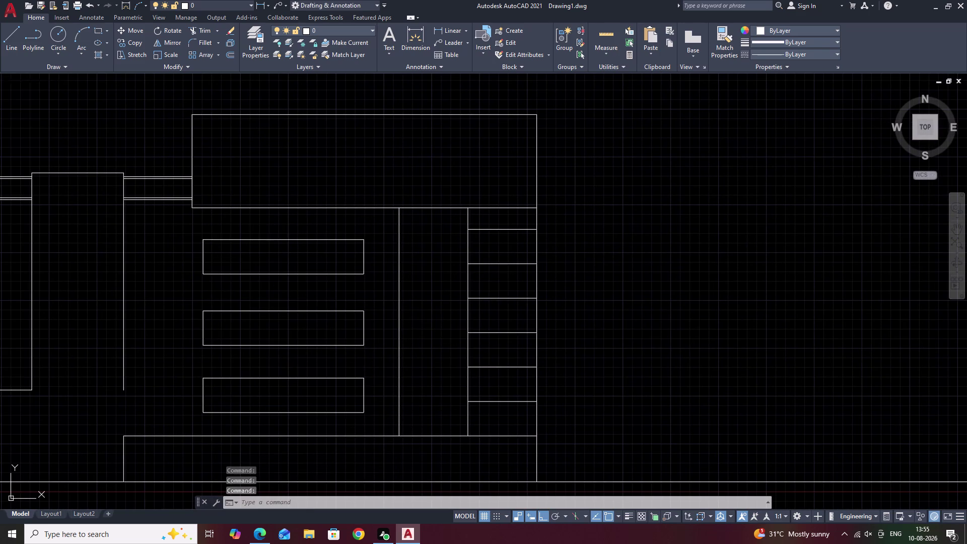
Try selecting the three stacked window rectangles, undoing an accidental change.
key(Escape)
key(Escape)
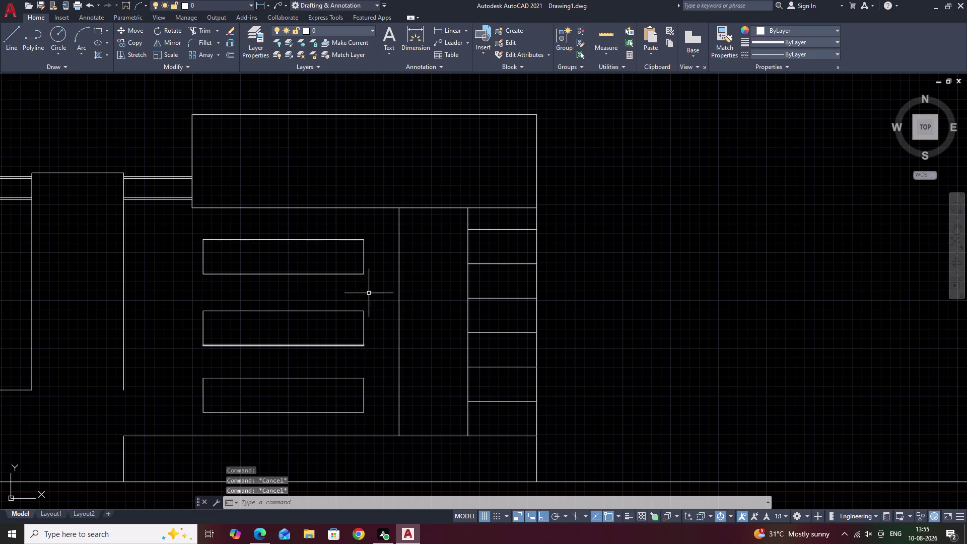
drag(366, 232, 343, 440)
click(345, 439)
click(347, 428)
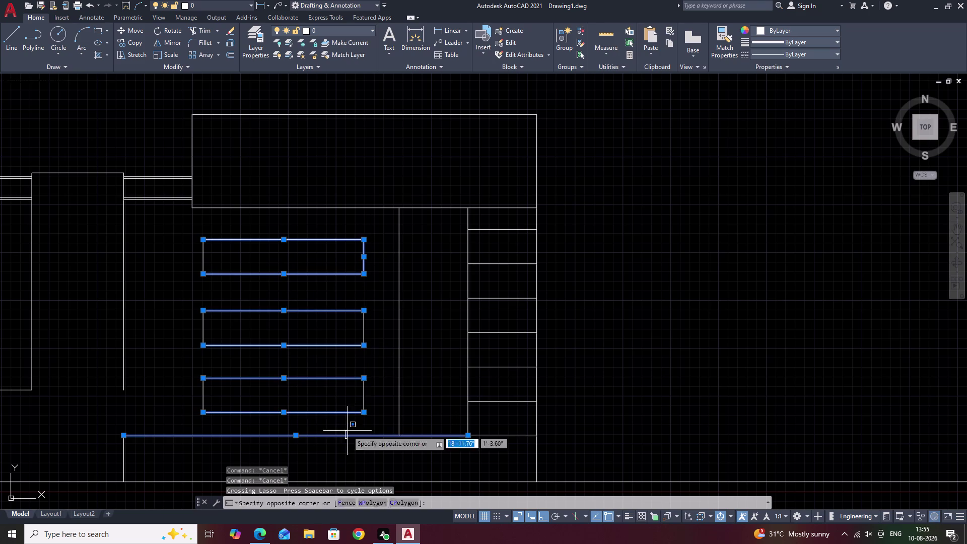
key(Escape)
click(363, 228)
drag(358, 228, 289, 371)
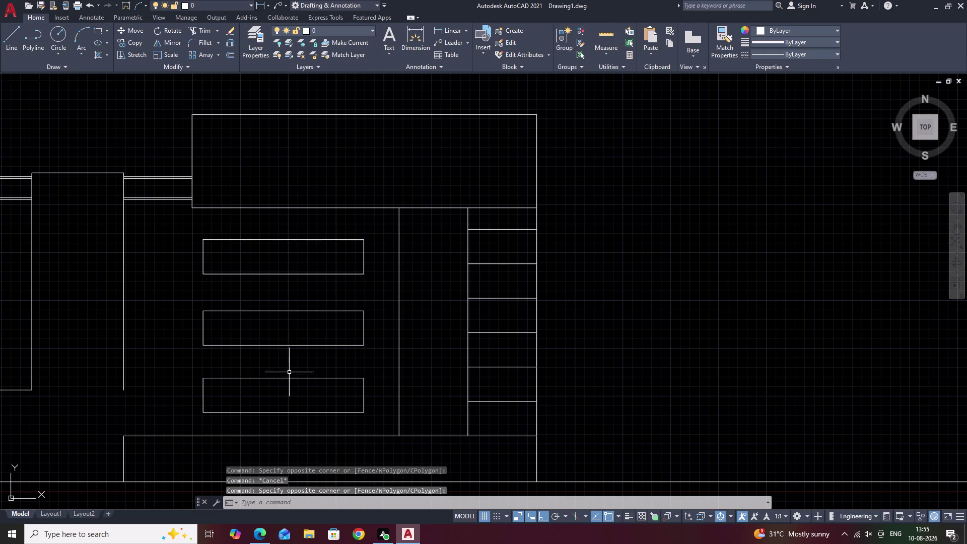
key(Escape)
drag(365, 229, 361, 228)
drag(359, 229, 299, 354)
key(ctrl+z)
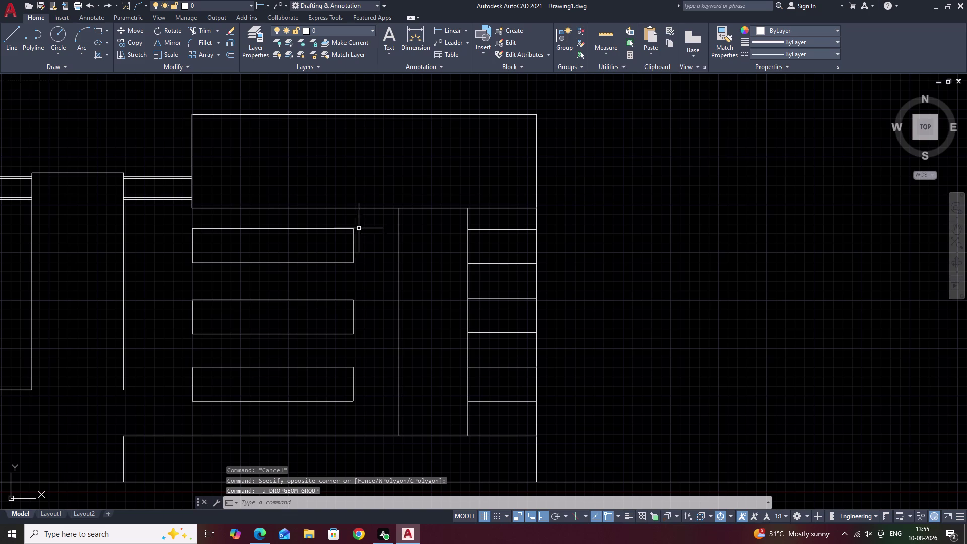
drag(354, 219, 349, 219)
drag(336, 220, 295, 254)
key(Escape)
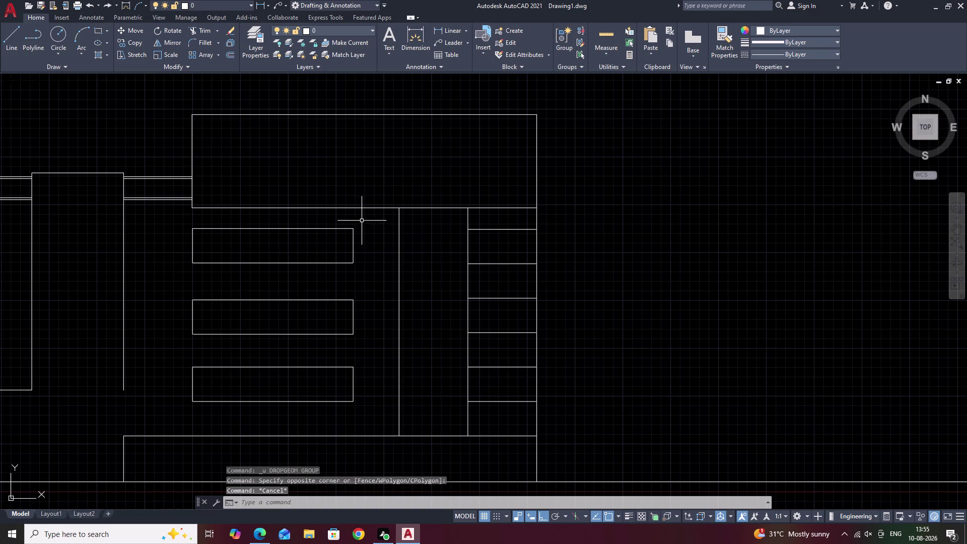
Move the three window rectangles right until they abut the vertical line.
drag(359, 219, 328, 418)
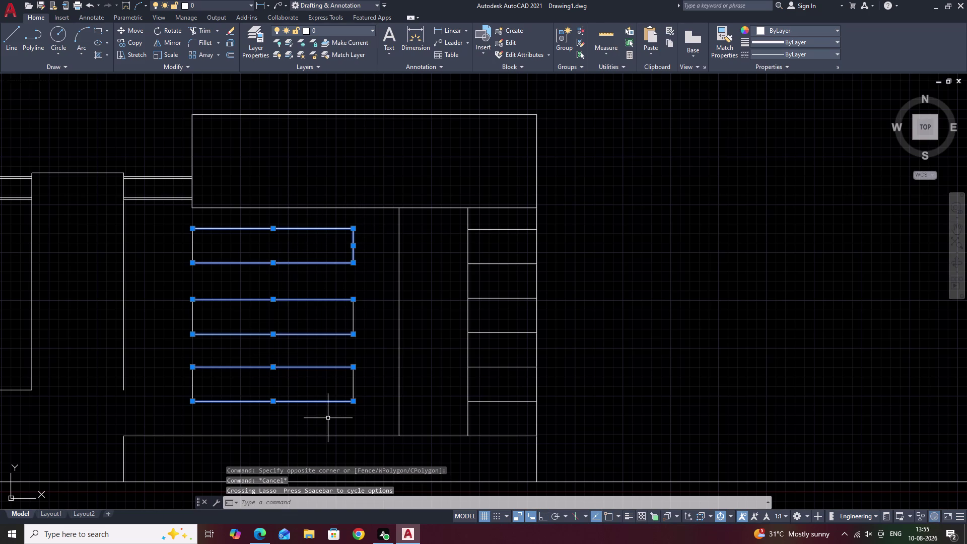
click(371, 268)
drag(371, 268, 334, 322)
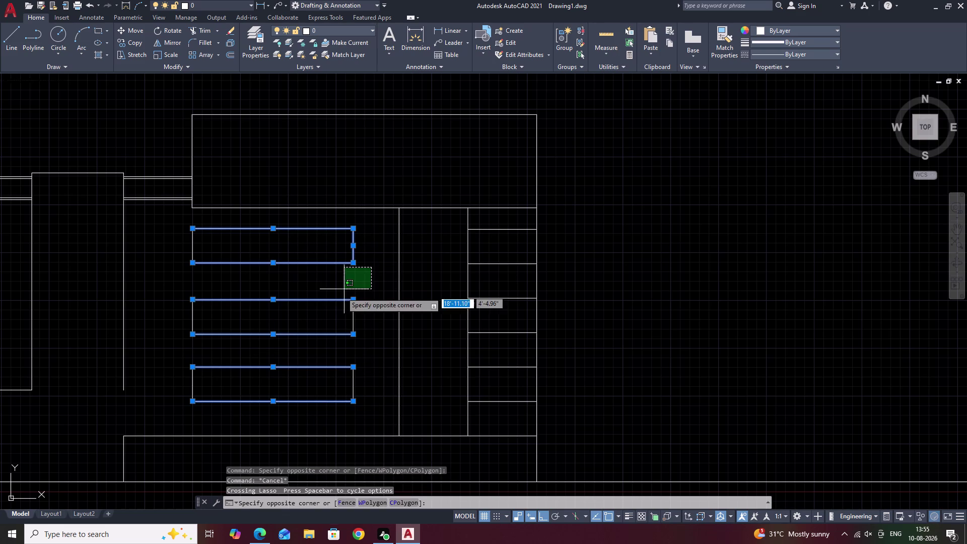
drag(334, 321, 181, 425)
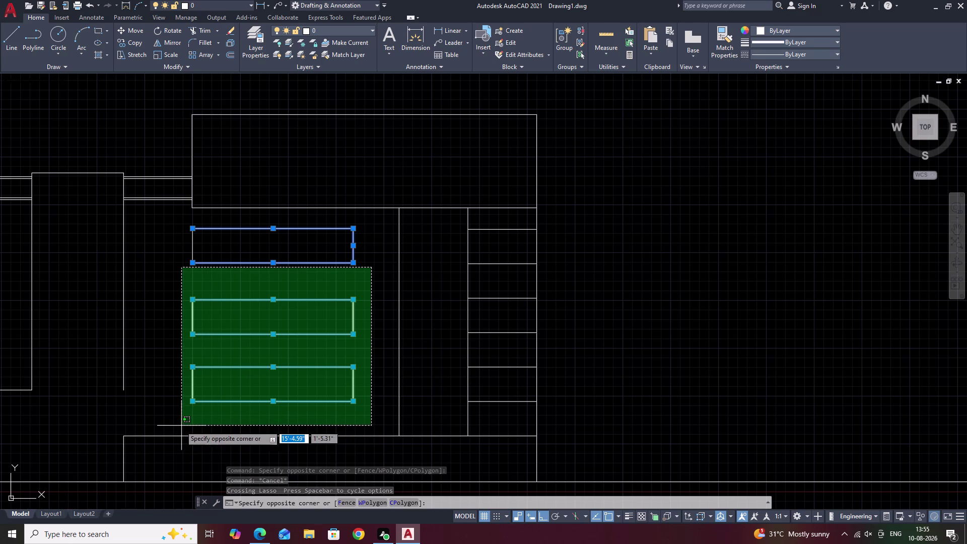
drag(181, 426, 172, 426)
click(170, 415)
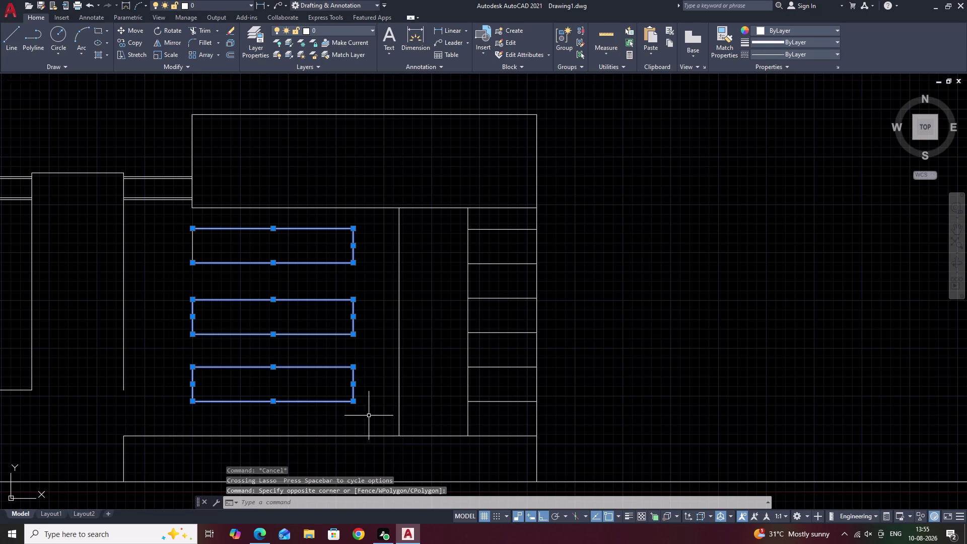
text(m)
key(space)
click(353, 405)
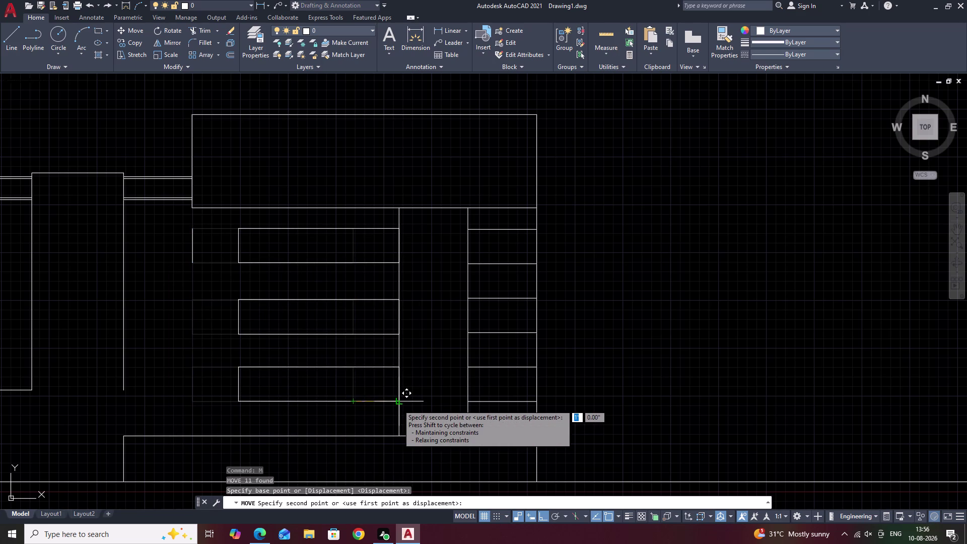
click(398, 405)
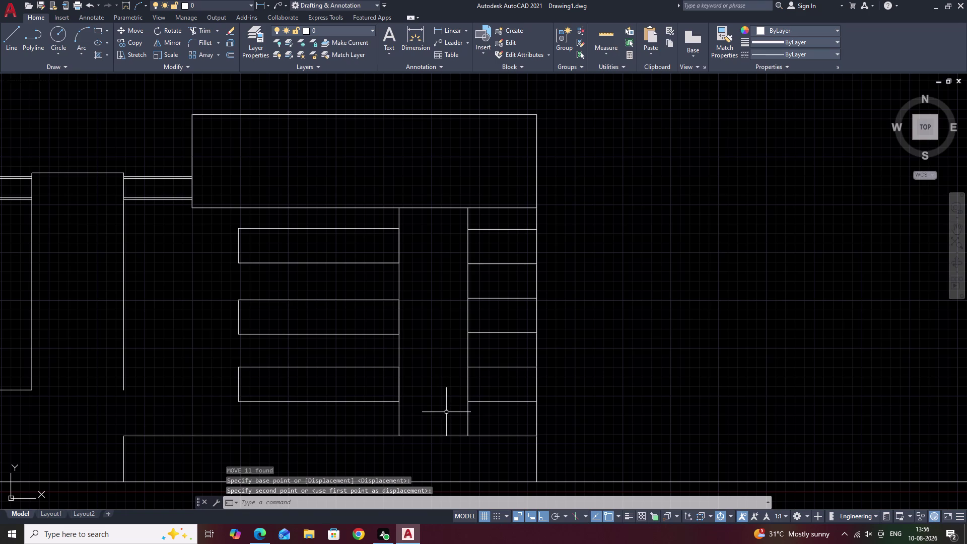
key(Escape)
Erase the vertical line beside the windows.
click(398, 352)
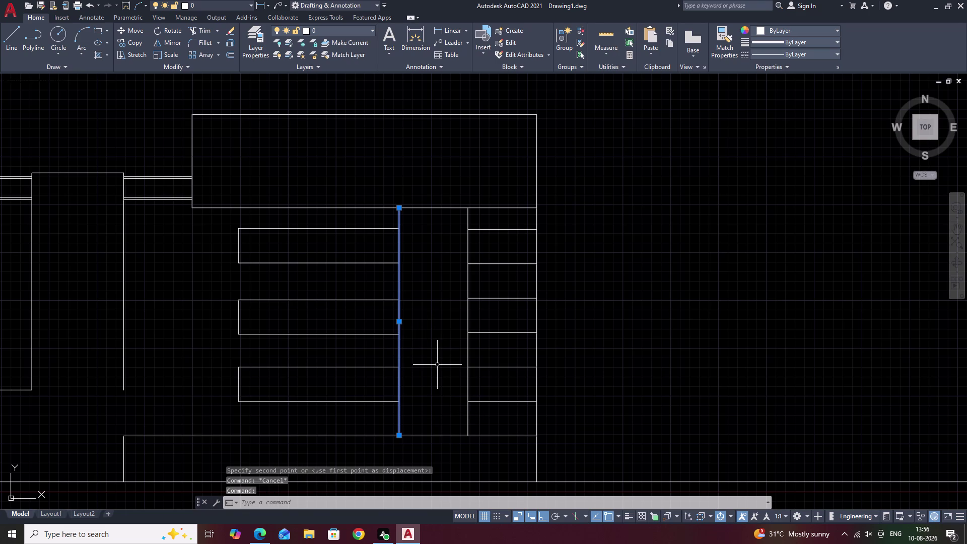
text(e)
key(space)
scroll(down, 3)
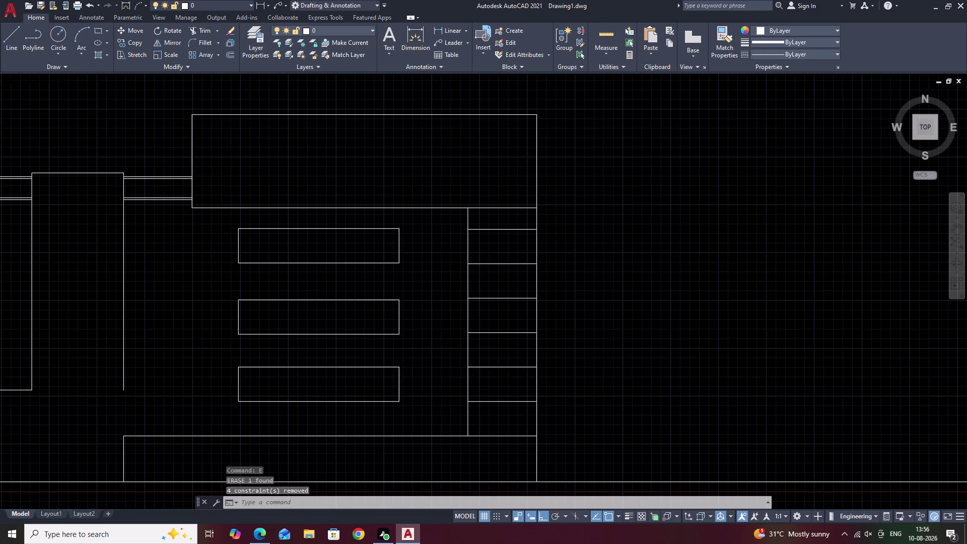
middle_drag(427, 339, 476, 356)
middle_drag(401, 308, 486, 333)
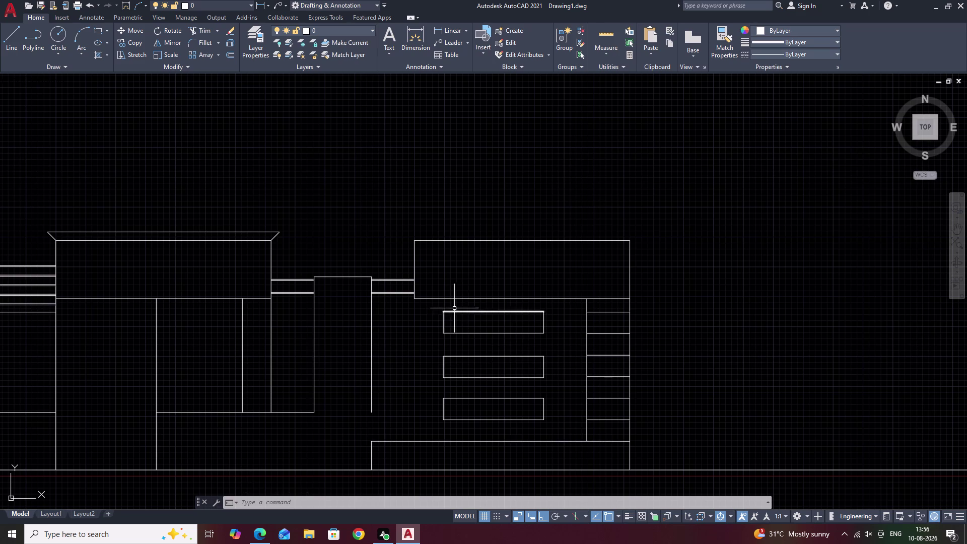
scroll(up, 3)
middle_drag(465, 341, 479, 225)
middle_drag(474, 327, 479, 239)
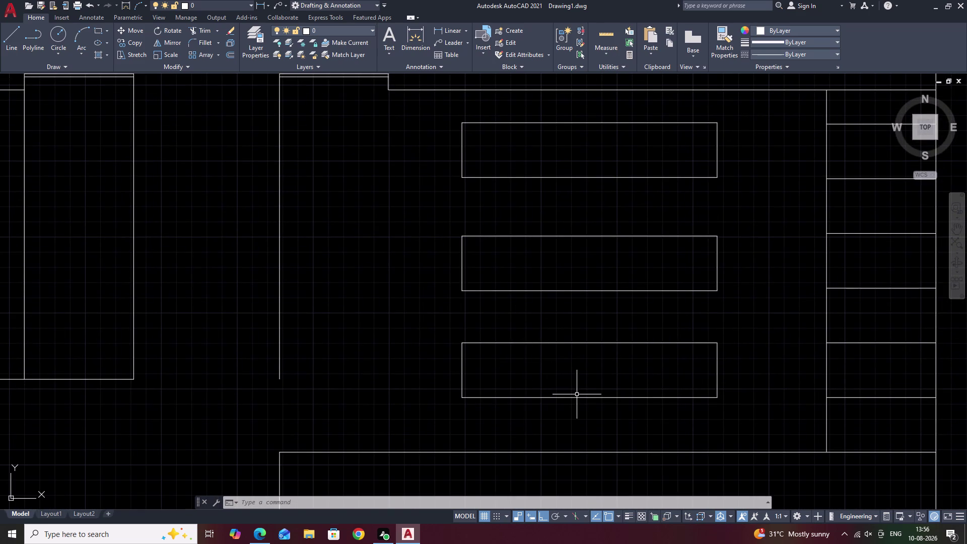
middle_drag(651, 389, 629, 378)
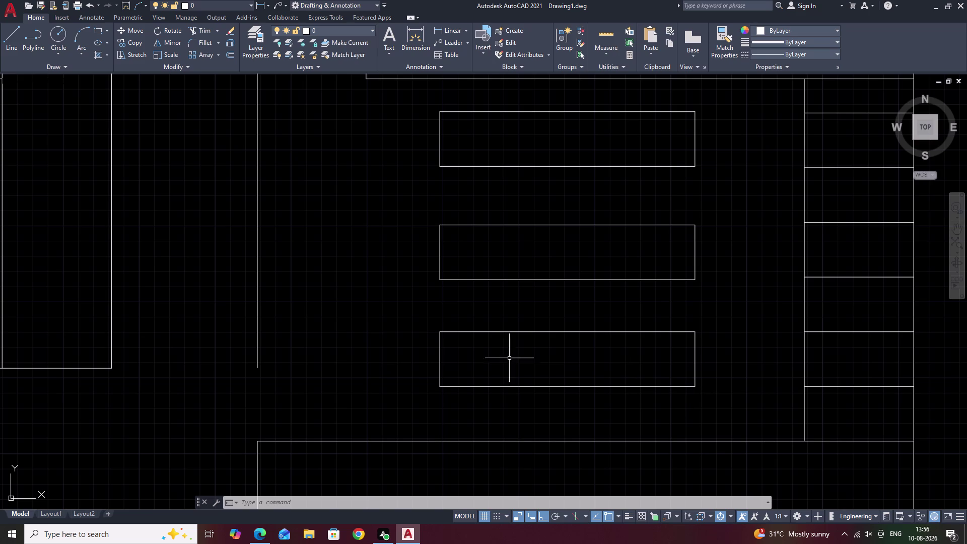
scroll(down, 3)
middle_drag(509, 330, 532, 315)
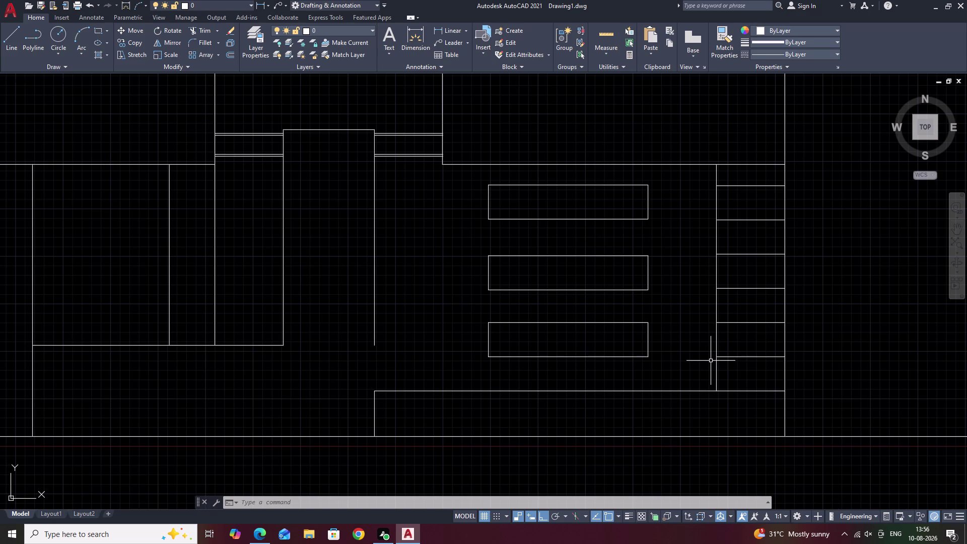
Trim away the lower horizontal ledge line.
text(o)
key(space)
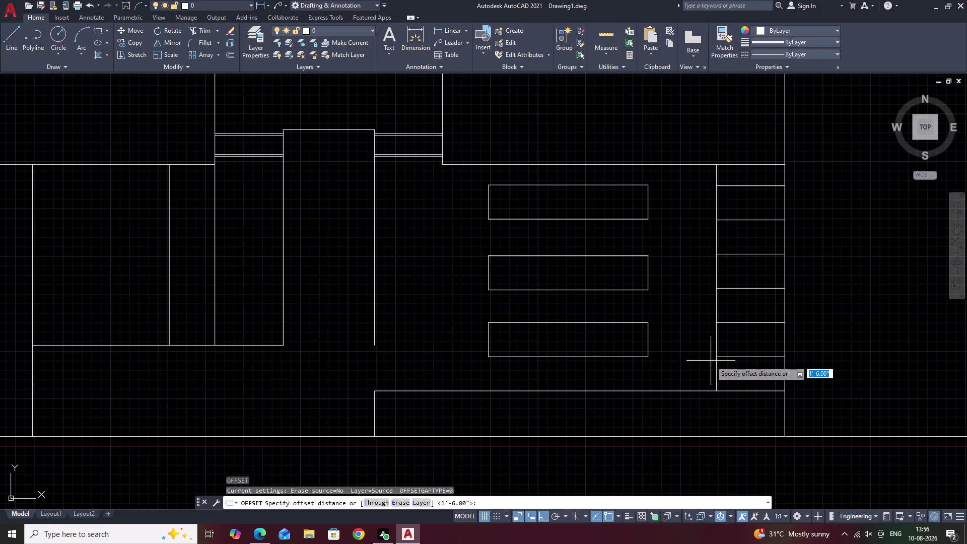
key(Escape)
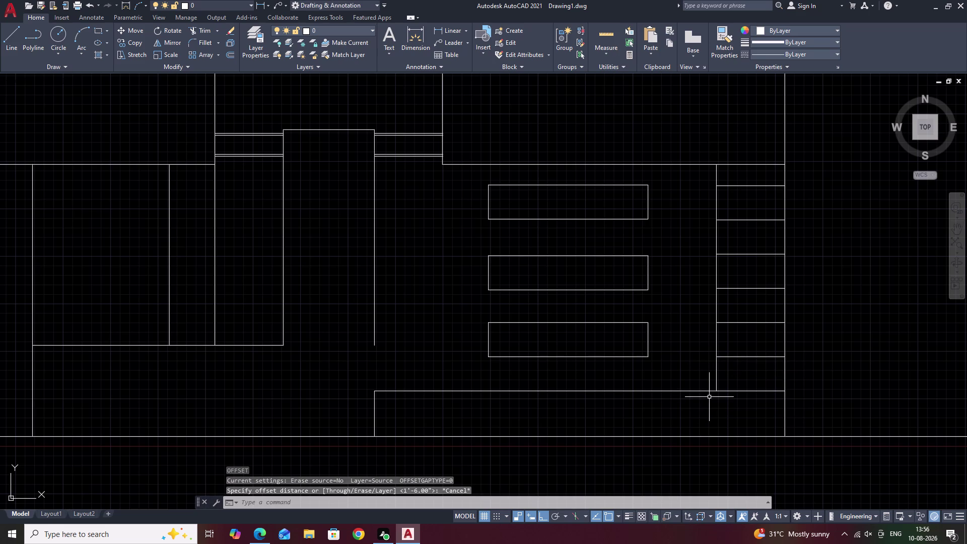
key(o)
key(Escape)
text(tr)
key(space)
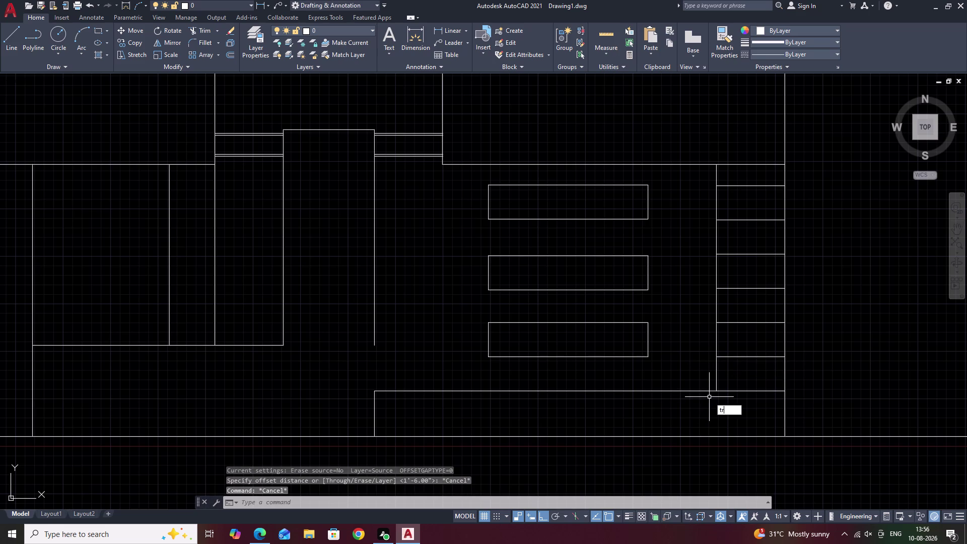
click(667, 390)
key(Escape)
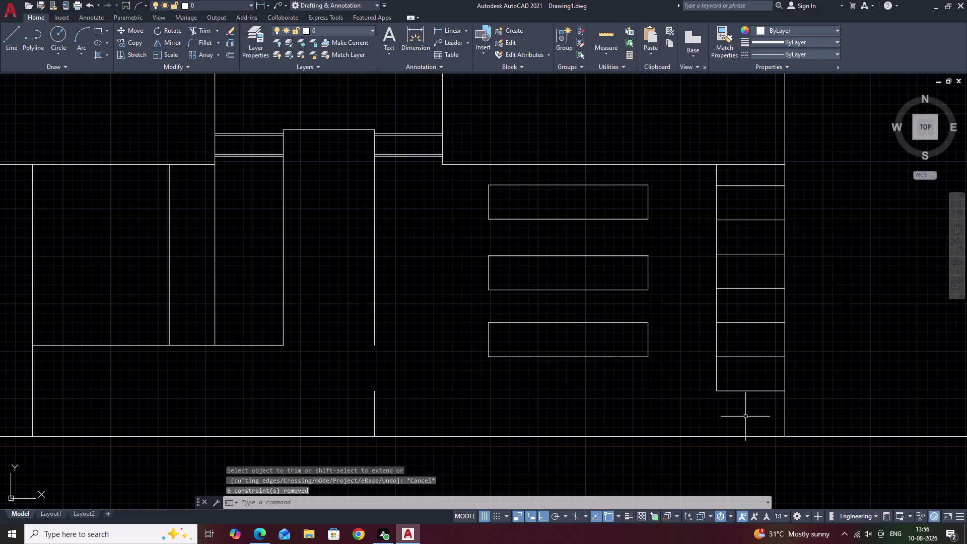
Offset the lowest window's bottom edge 5.5 downward.
key(p)
key(BackSpace)
key(o)
key(space)
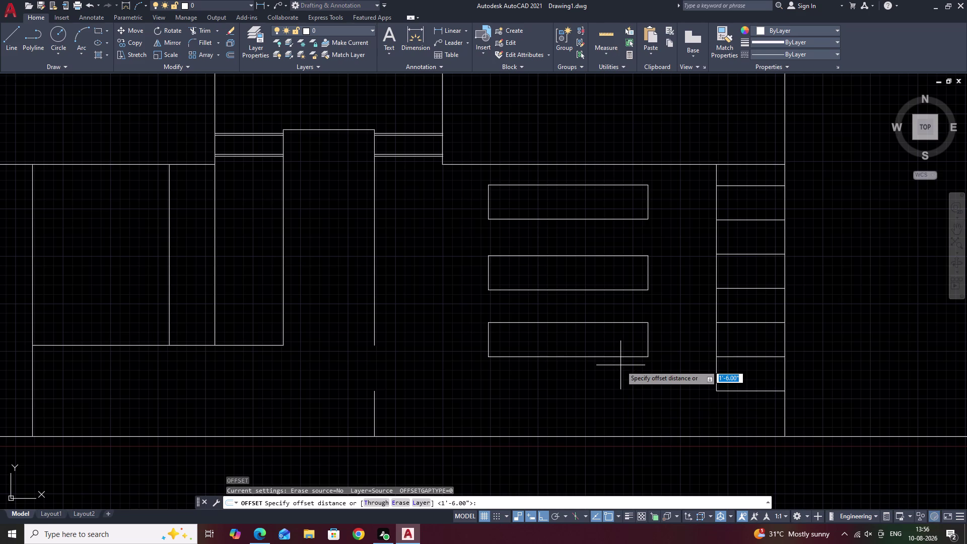
text(5.)
key(5)
key(space)
click(593, 357)
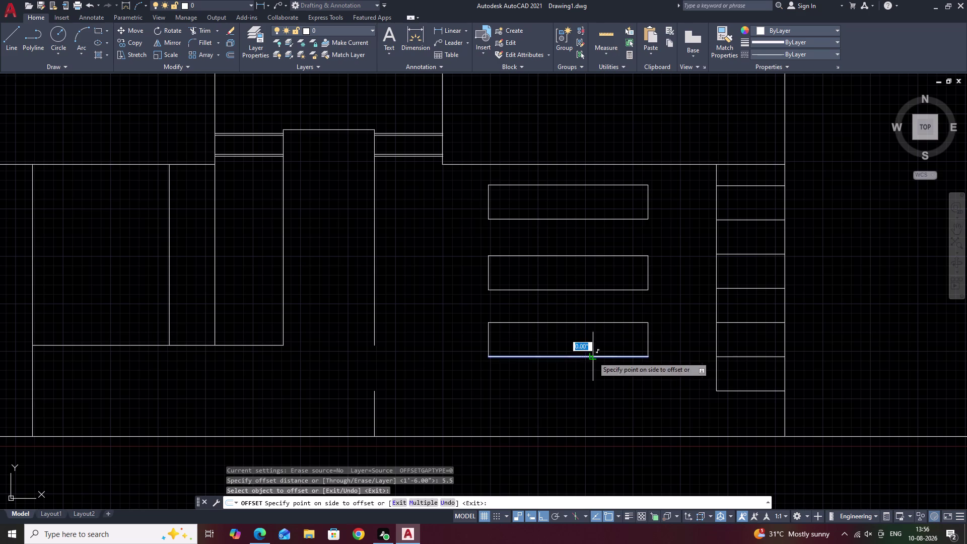
click(597, 374)
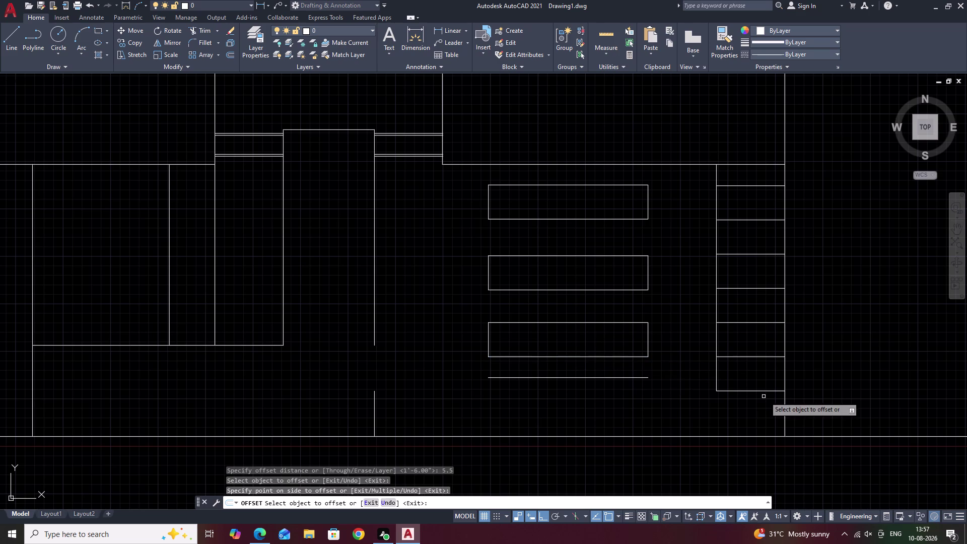
key(Escape)
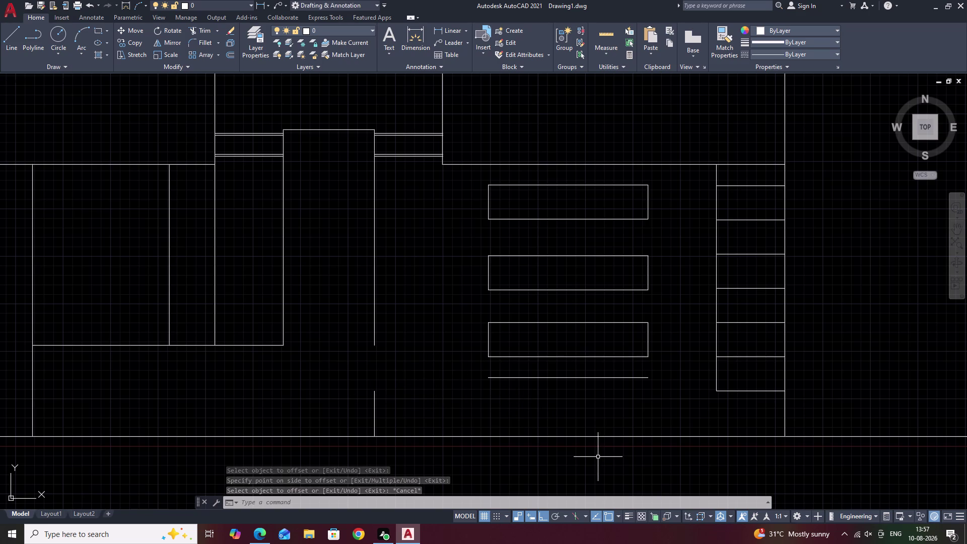
Offset the ground line 1' upward.
text(o)
key(space)
text(1)
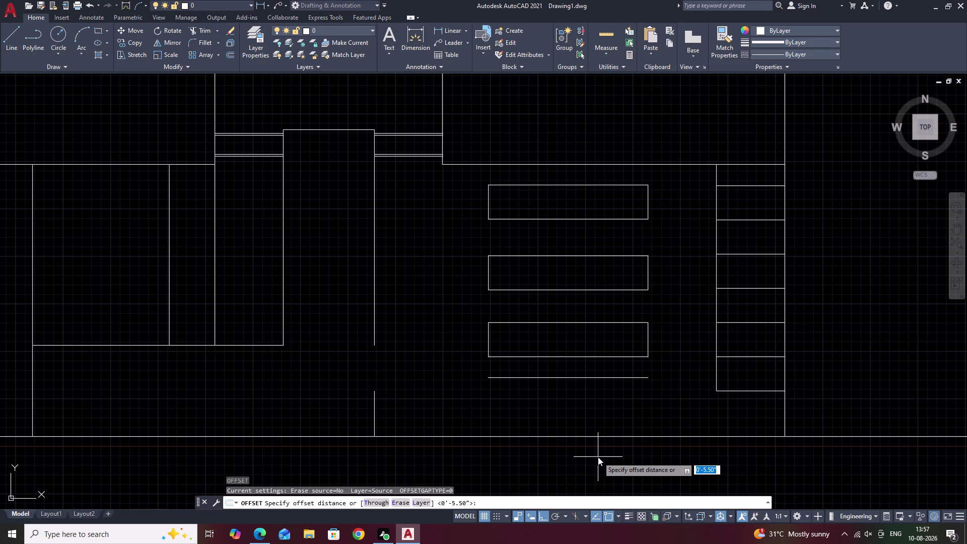
text(')
key(space)
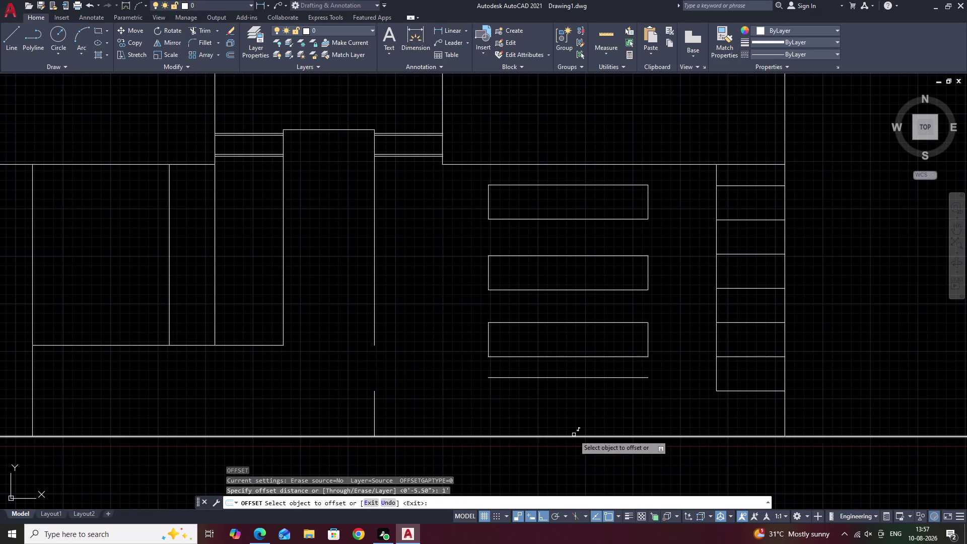
click(573, 435)
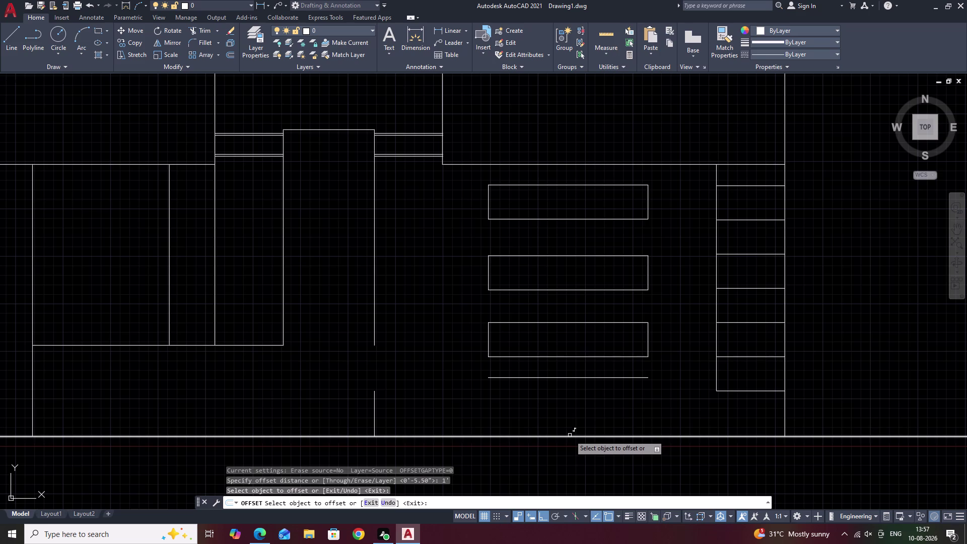
click(570, 436)
click(570, 424)
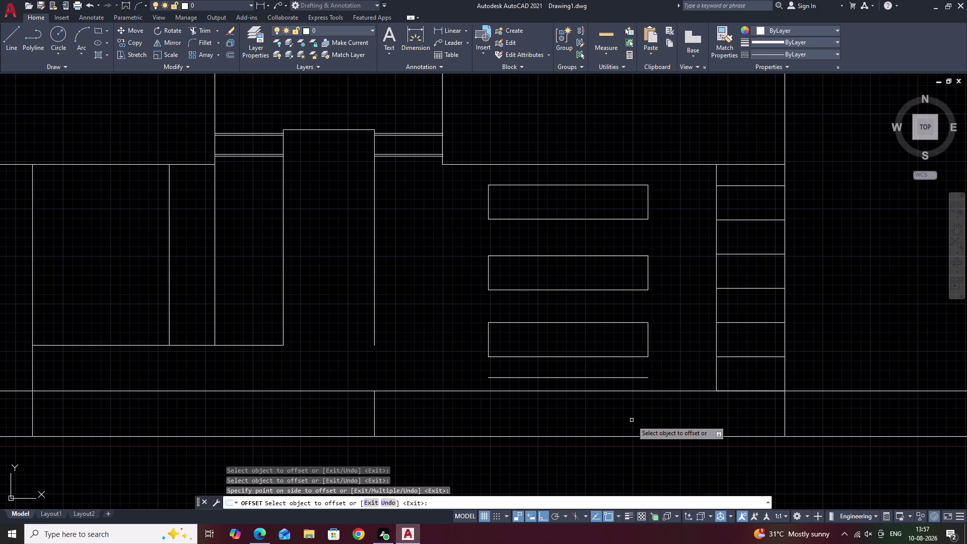
key(Escape)
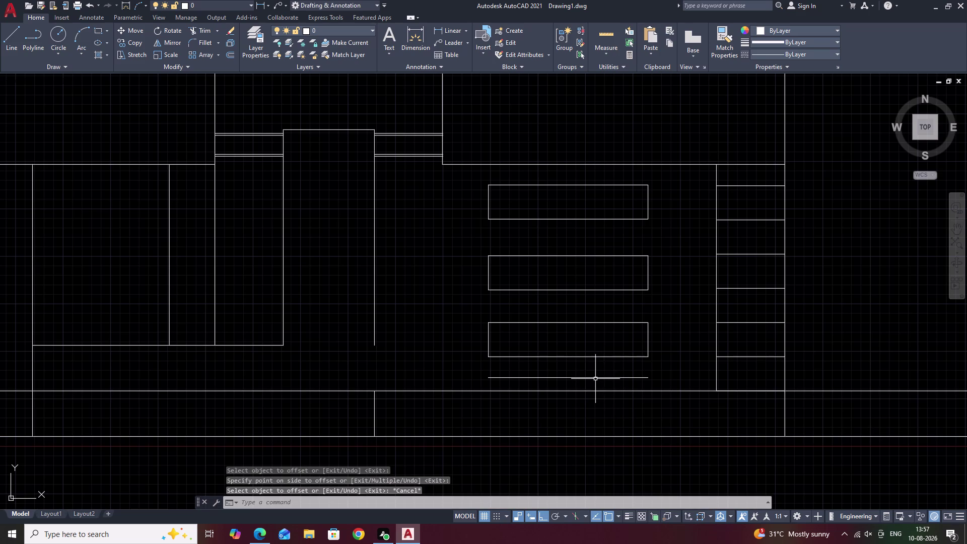
Erase the short line below the lowest window and one other line.
click(596, 378)
text(e)
key(space)
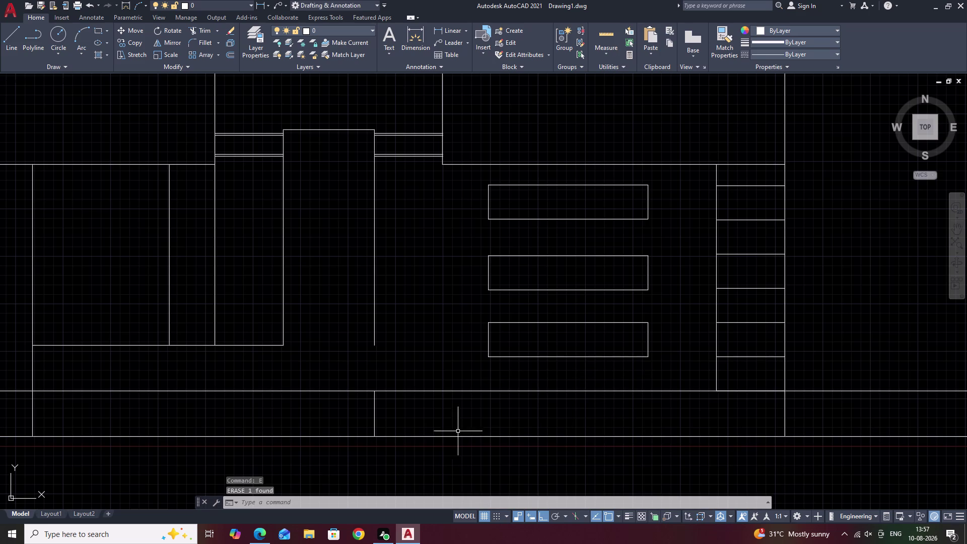
click(443, 390)
text(e)
key(space)
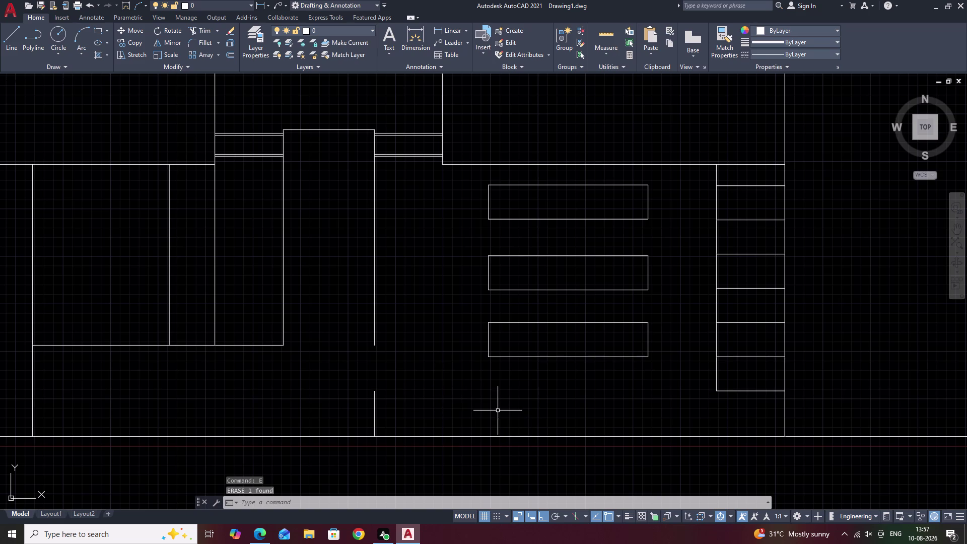
Frame the right-hand slat stack and pick the lowest slat's edge lines.
scroll(down, 3)
middle_drag(485, 405, 485, 421)
scroll(up, 3)
middle_drag(504, 404, 512, 248)
middle_drag(648, 297, 643, 377)
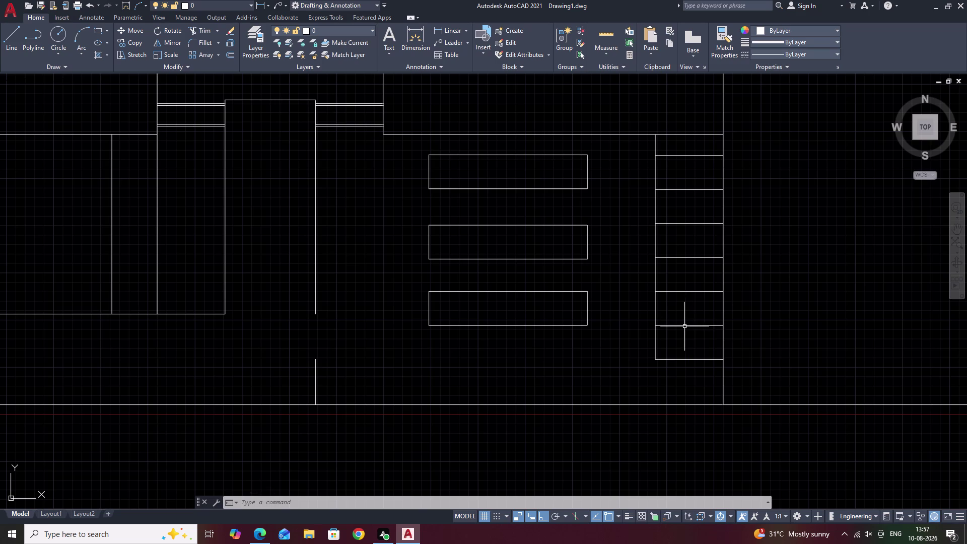
click(685, 326)
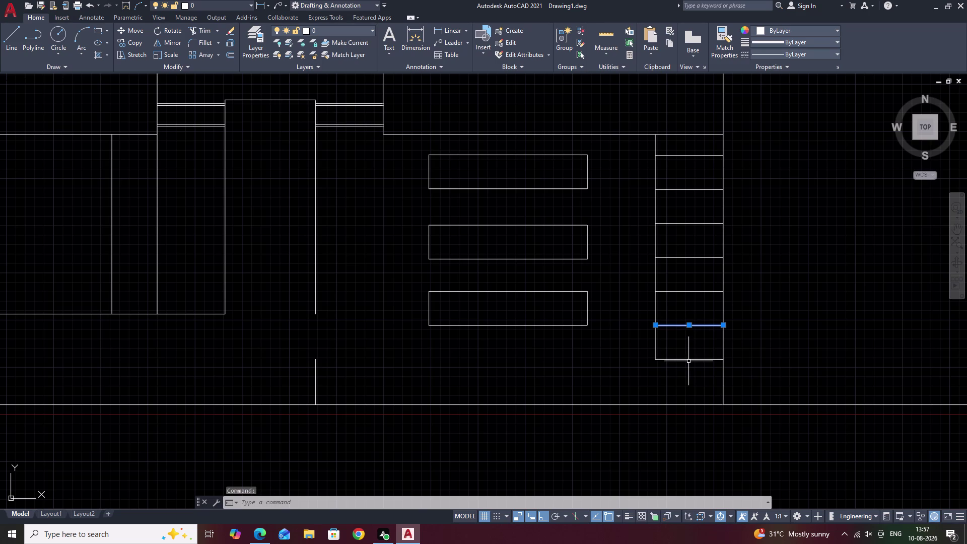
click(689, 360)
click(655, 343)
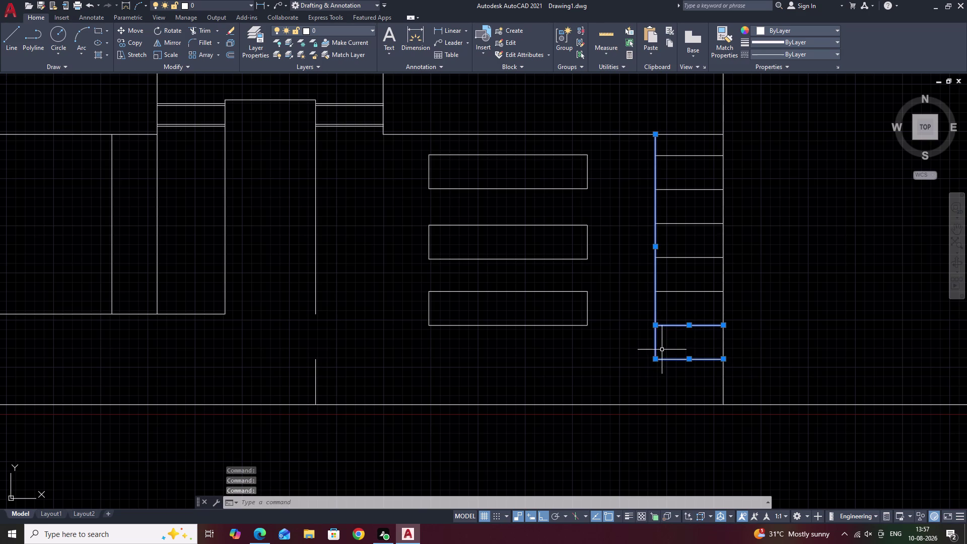
key(Escape)
Trim away the three edge lines of the lowest slat compartment.
text(tr)
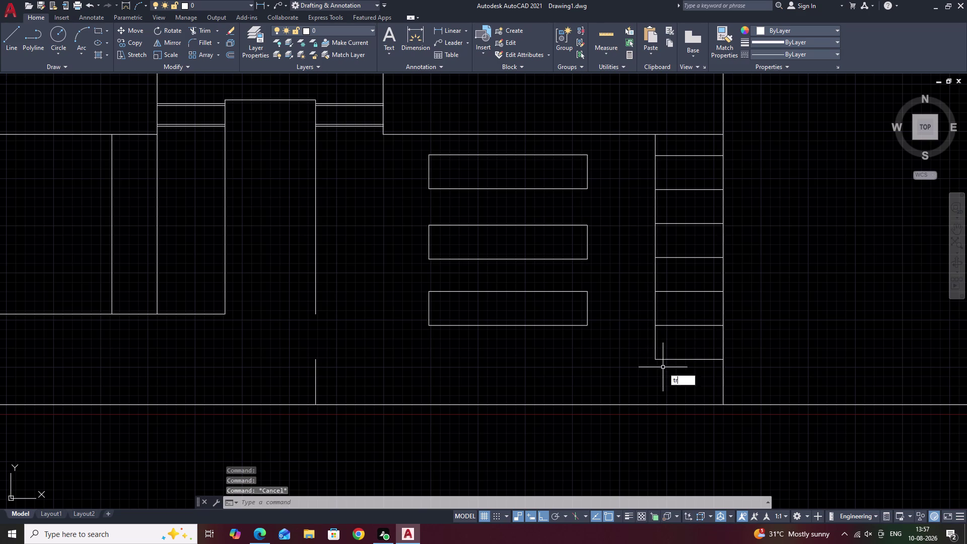
key(space)
click(655, 343)
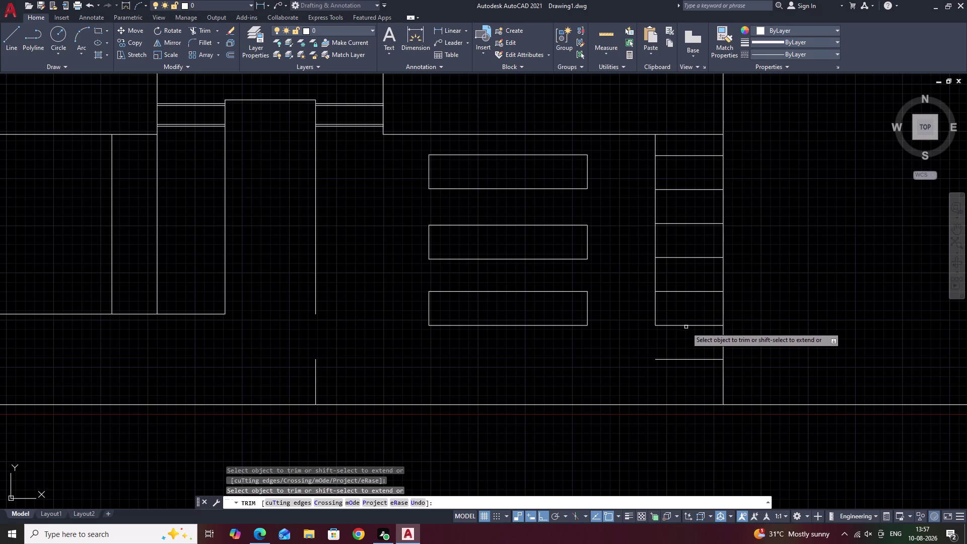
click(686, 326)
click(688, 359)
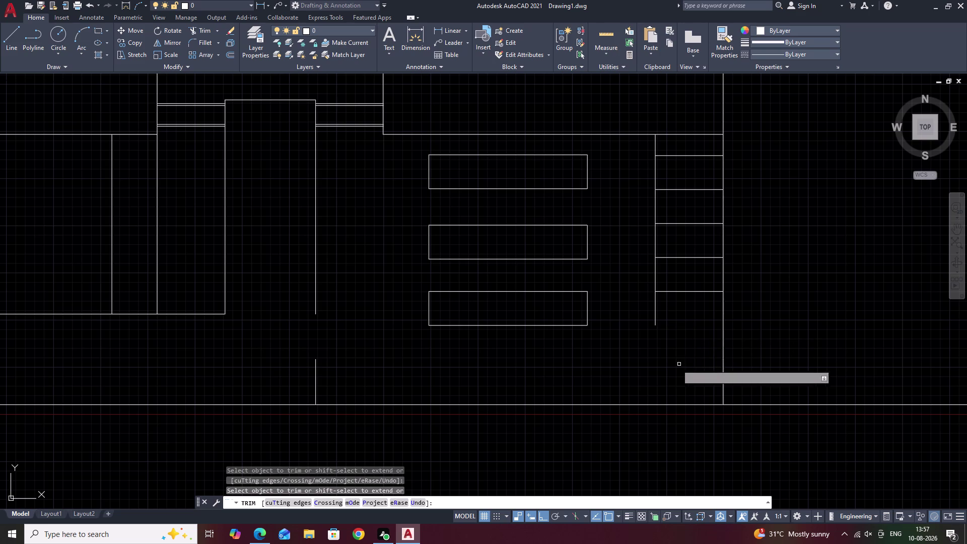
key(Escape)
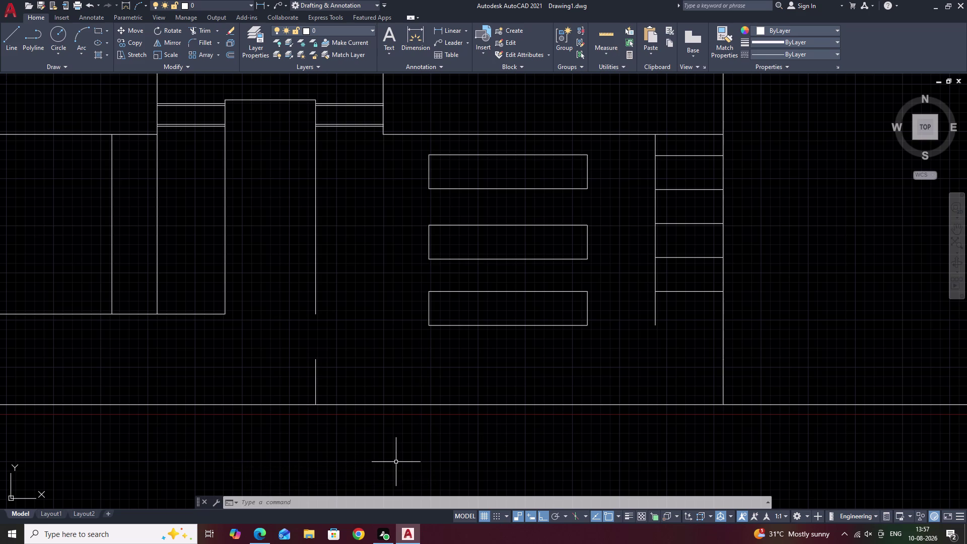
Erase the short vertical stub above the ground.
text(l)
key(space)
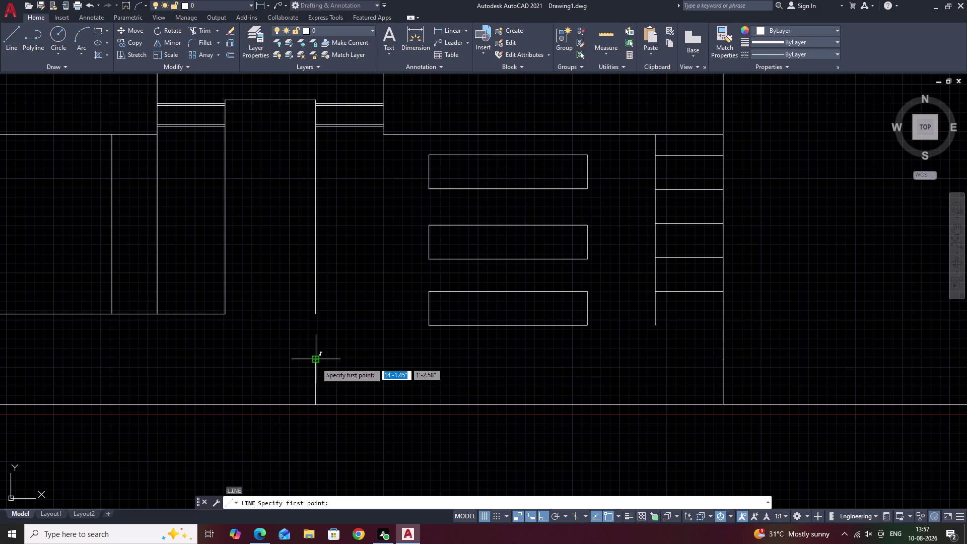
key(Escape)
drag(340, 372, 290, 385)
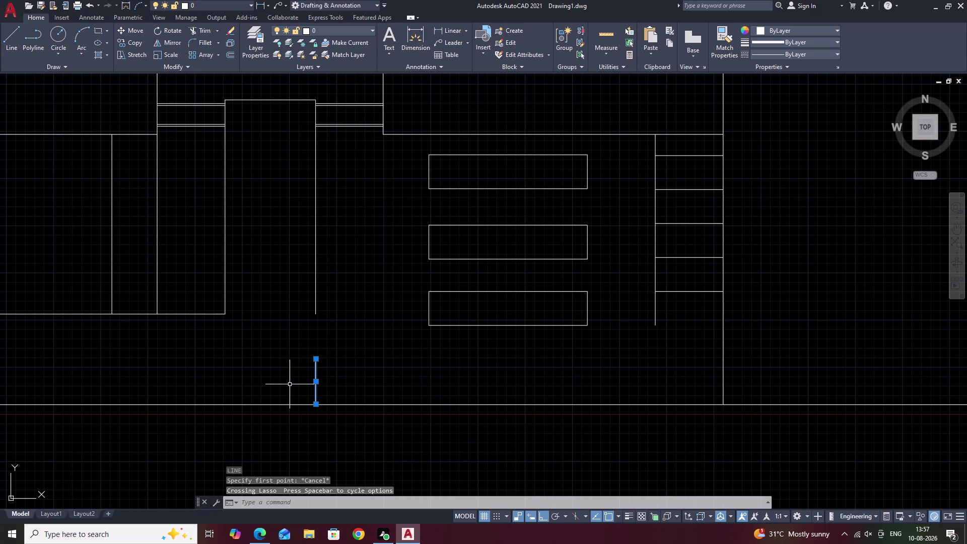
text(e)
key(space)
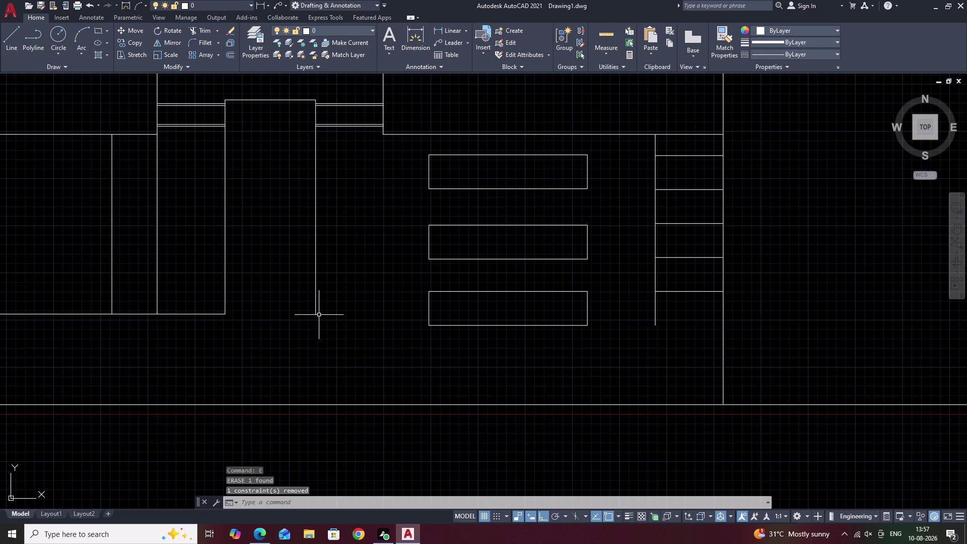
Draw a line 1' up from the ground at the left wall, then across to the right wall.
text(l)
key(space)
click(314, 403)
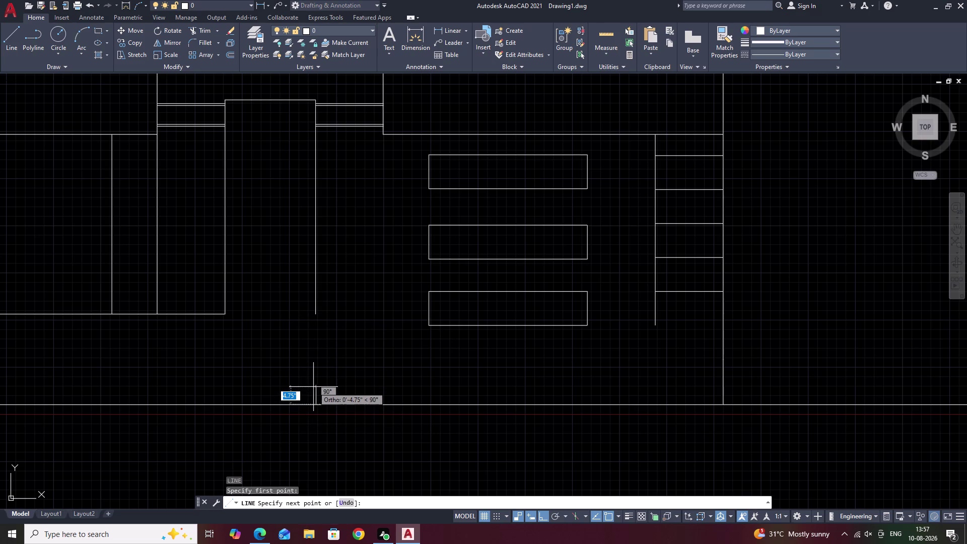
text(1')
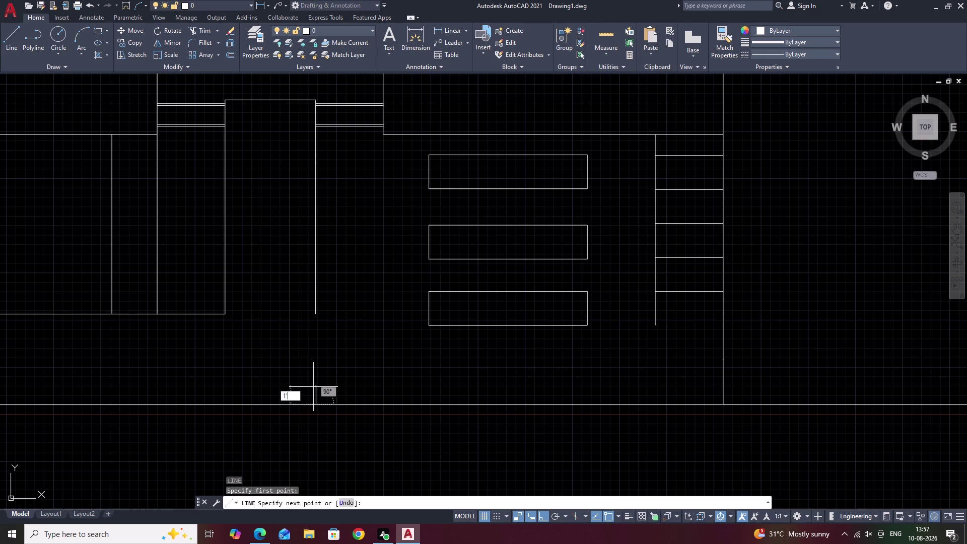
key(space)
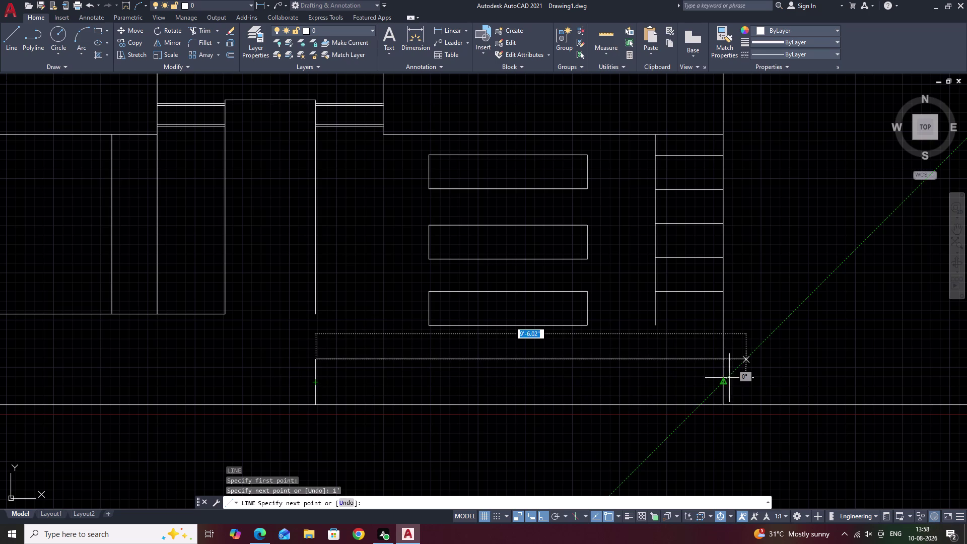
click(723, 358)
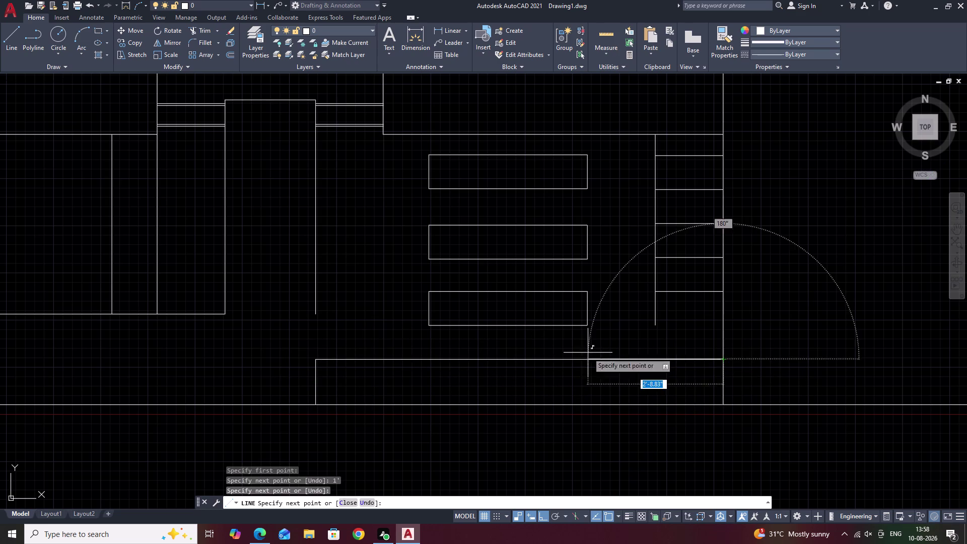
key(space)
key(Escape)
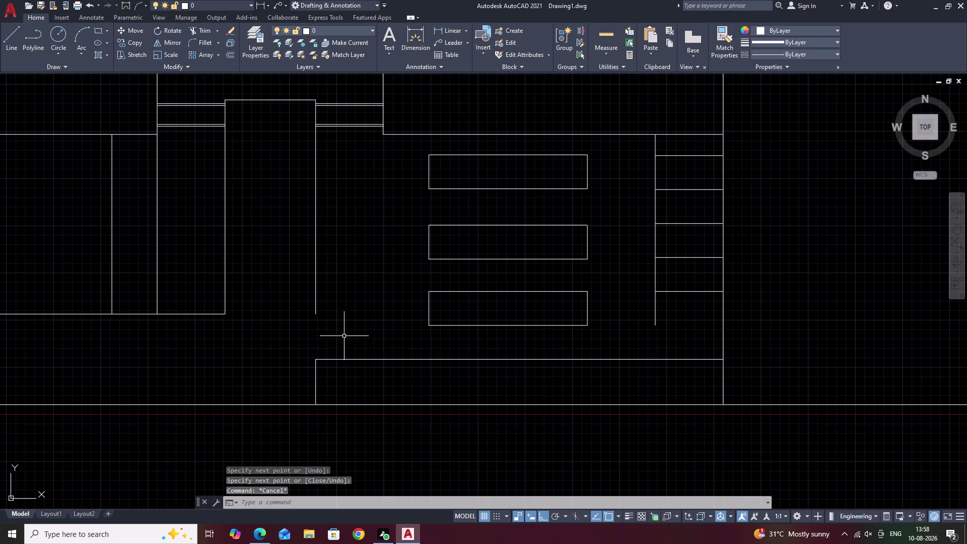
Start an offset and begin entering the 5.5 distance.
key(o)
key(space)
text(5.)
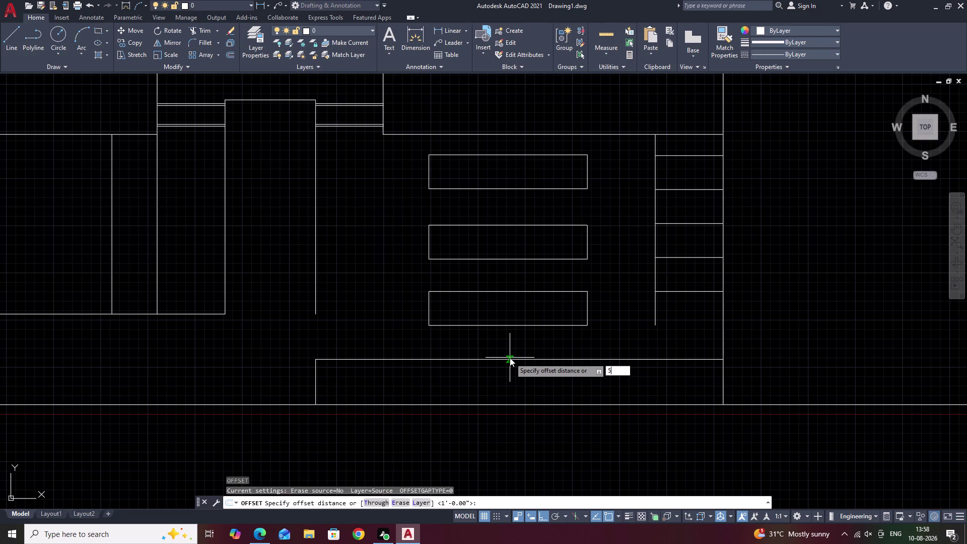
Offset the long plinth line 5.5 upward.
key(5)
key(space)
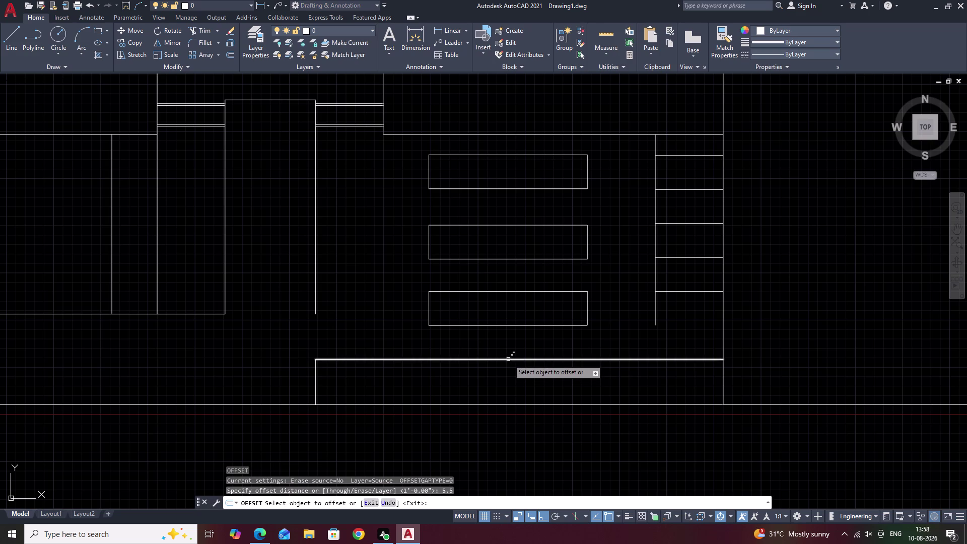
click(509, 360)
click(506, 342)
key(Escape)
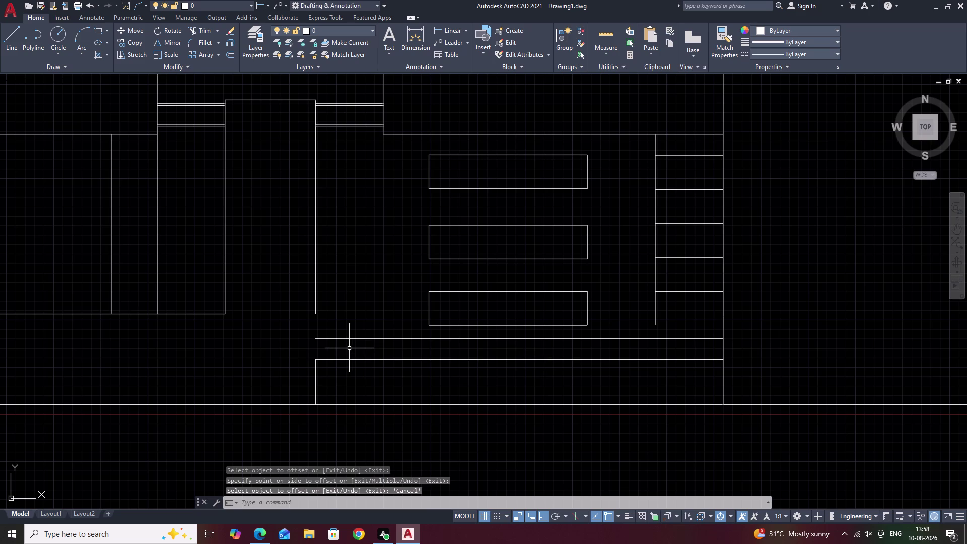
Start and cancel a line at the left wall, dismissing a mistyped command.
text(l)
key(space)
click(319, 311)
click(315, 336)
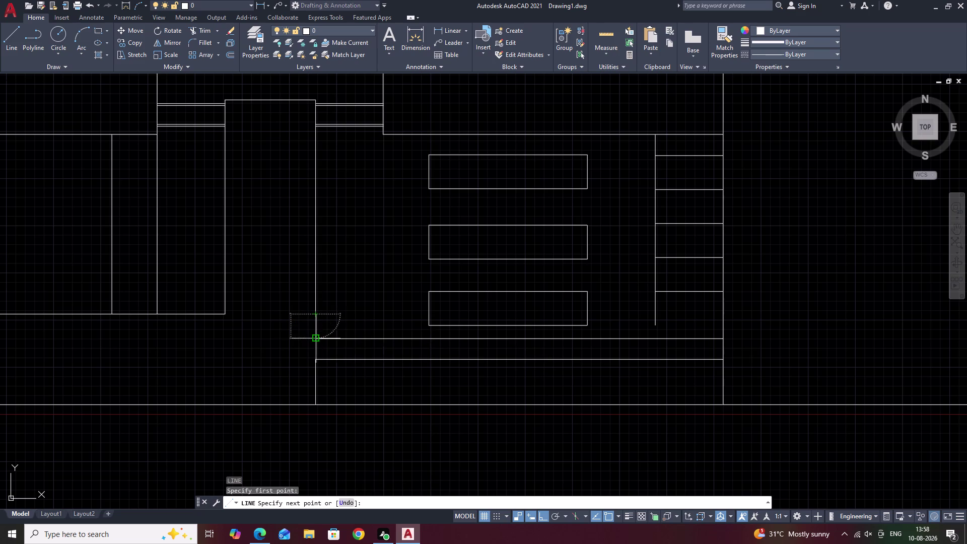
key(Escape)
middle_drag(670, 336, 620, 350)
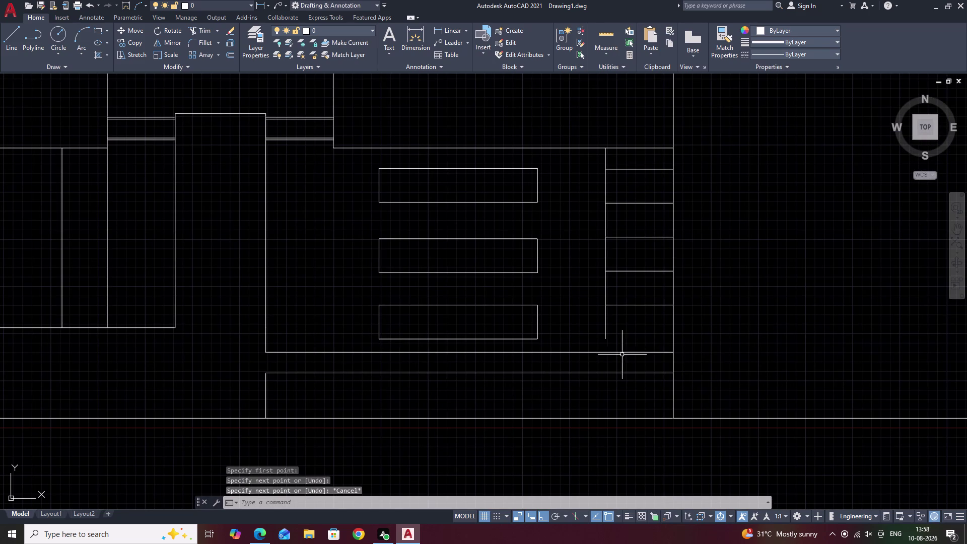
text(;)
key(space)
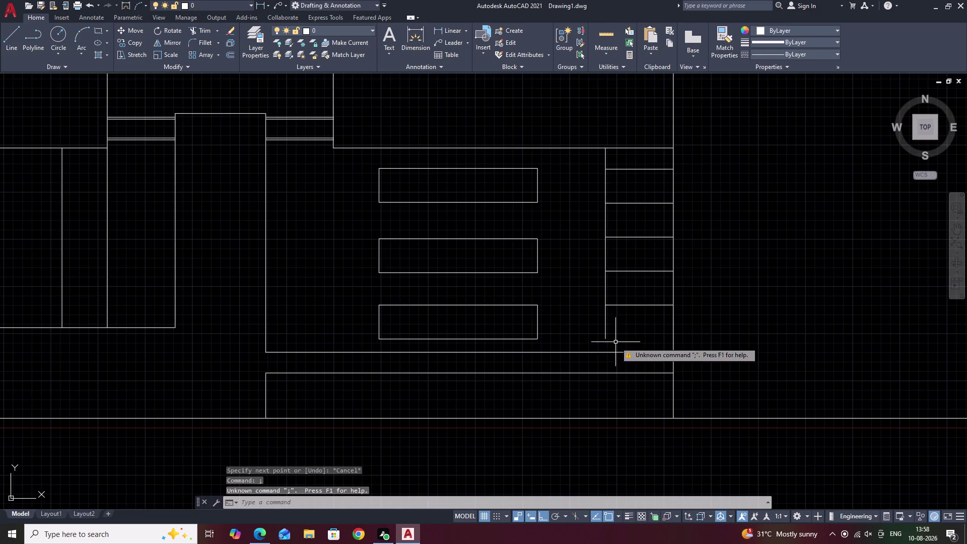
key(Escape)
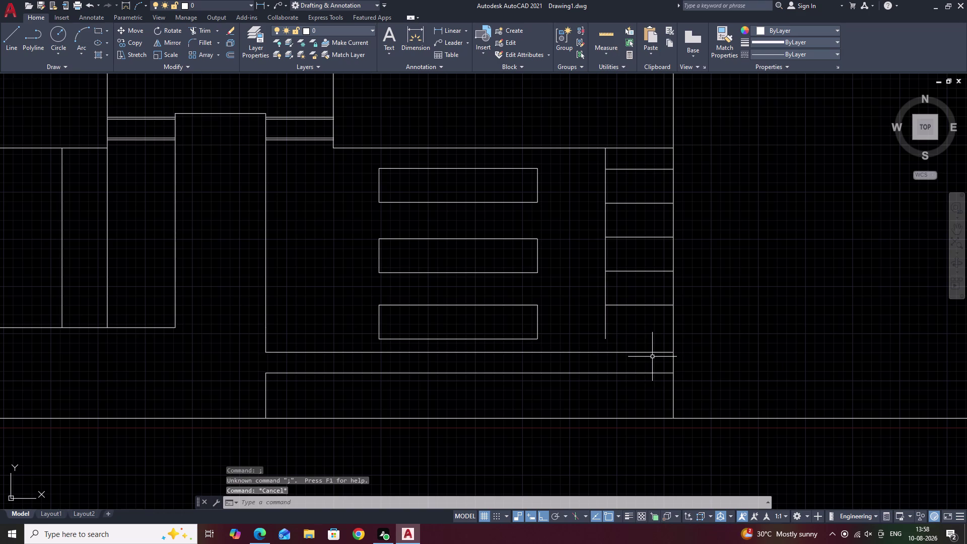
text(l)
key(space)
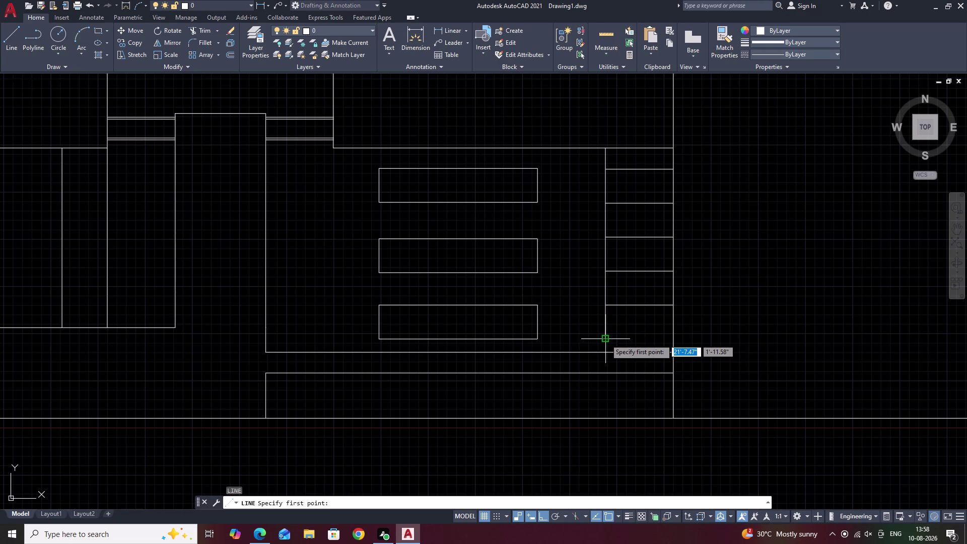
key(Escape)
key(r)
key(BackSpace)
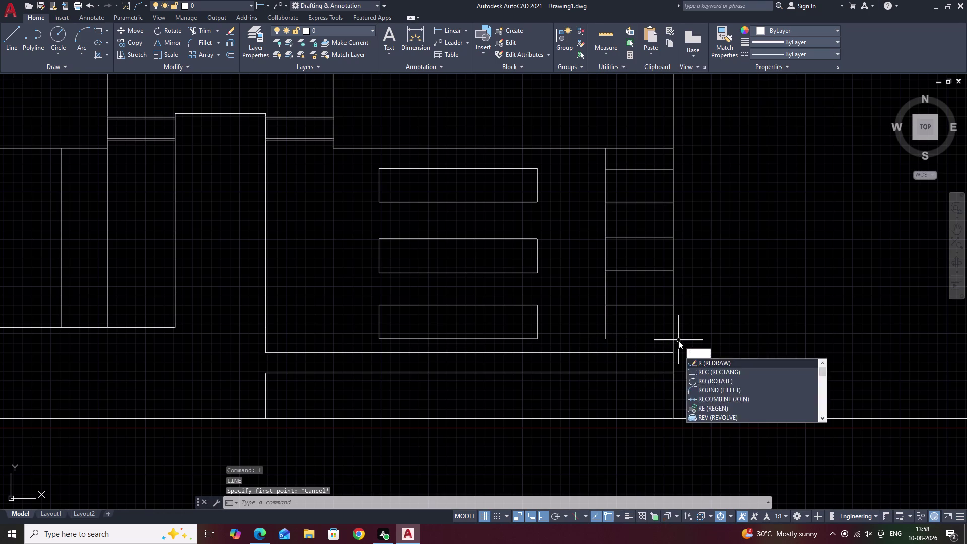
key(Escape)
Extend the slat stack's left edge down to the plinth line.
text(ex)
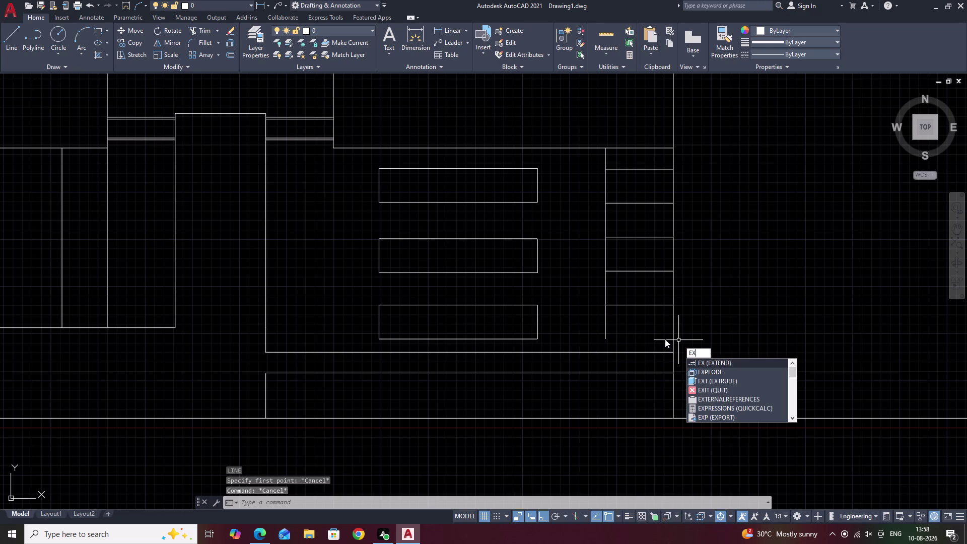
key(space)
click(606, 322)
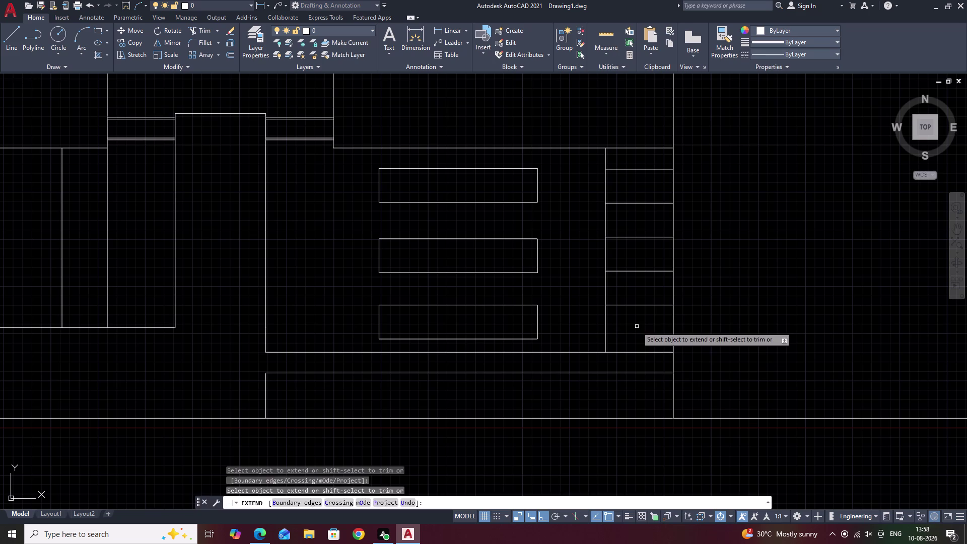
key(Escape)
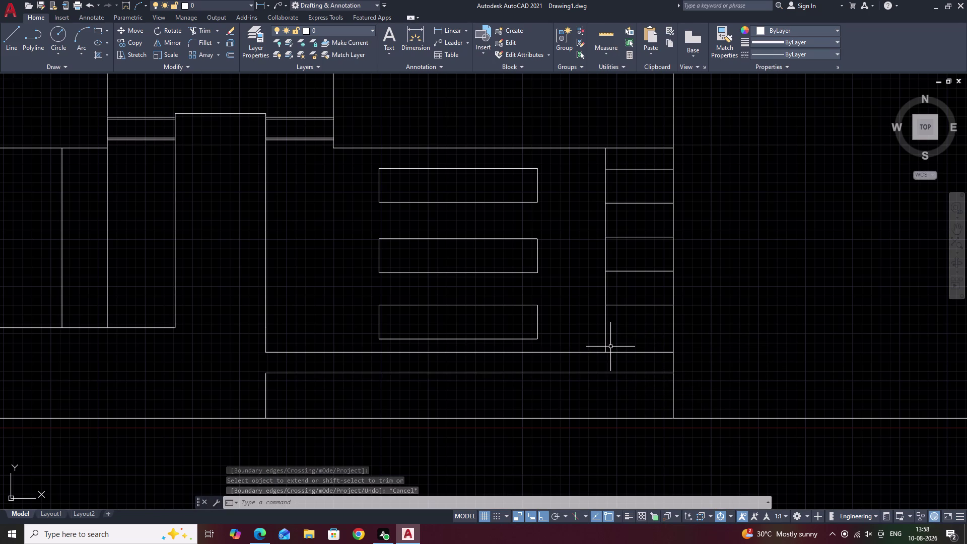
text(eex)
key(space)
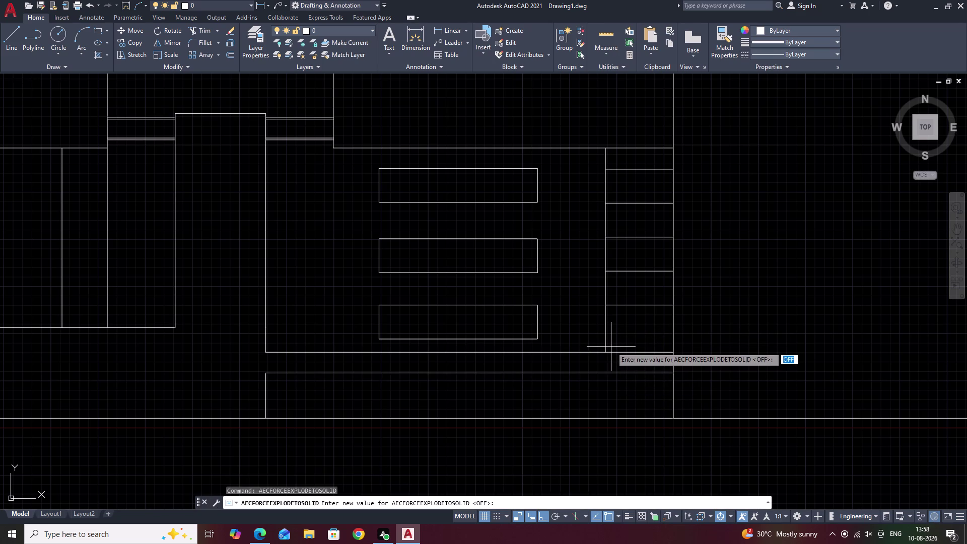
key(Escape)
key(Escape)
key(Escape)
text(ex)
key(space)
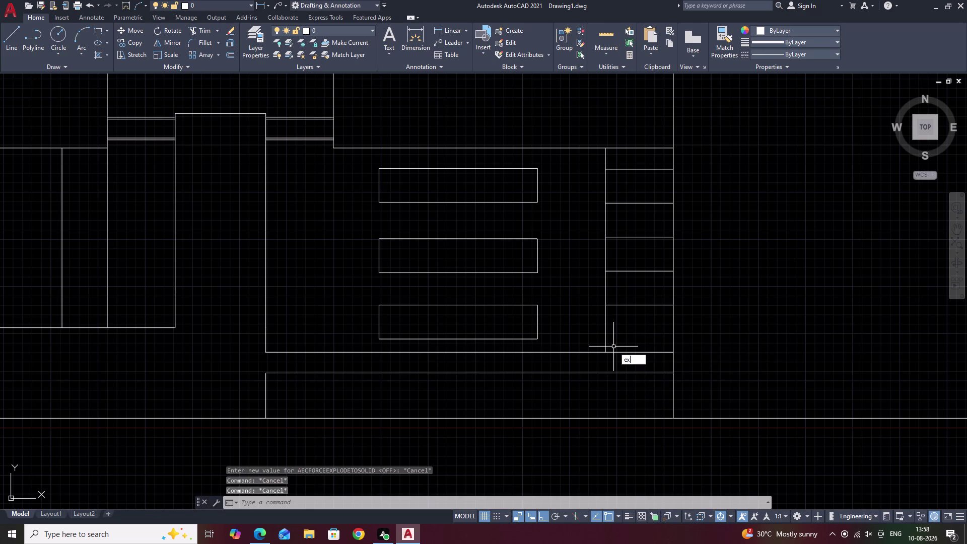
click(605, 337)
key(Escape)
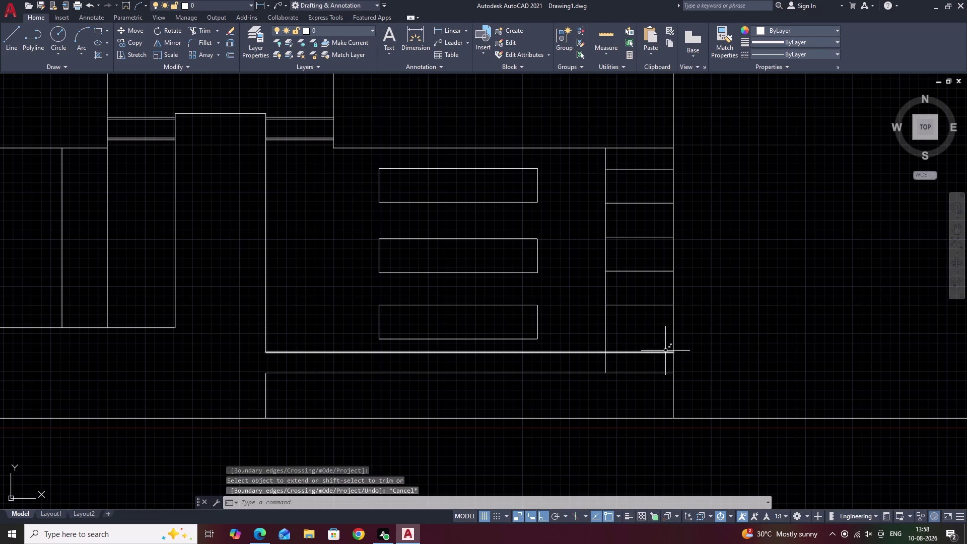
Trim the new offset line back to the slat stack's edge with a fence.
text(tr)
key(space)
drag(652, 343, 648, 356)
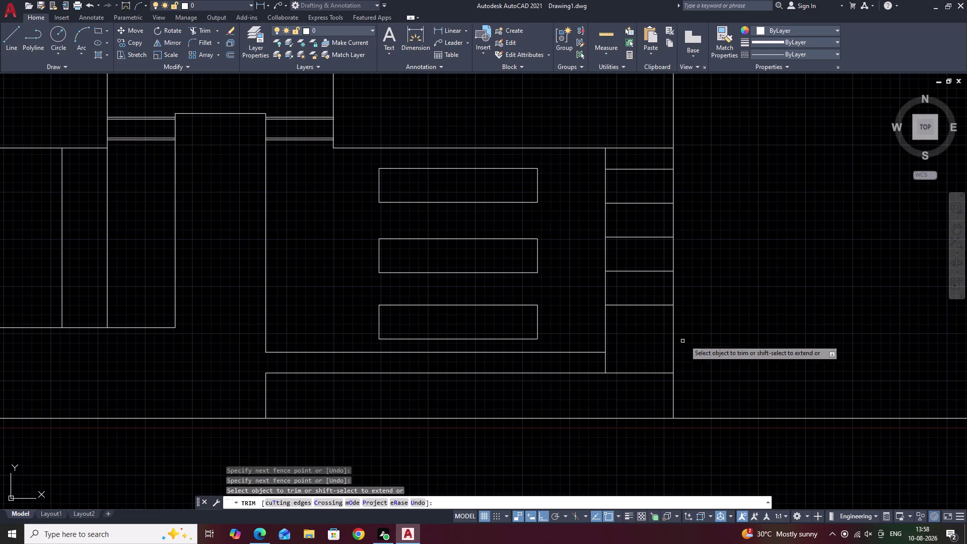
Erase the line beneath the lowest window of the right block.
key(Escape)
scroll(down, 3)
middle_drag(742, 325, 724, 333)
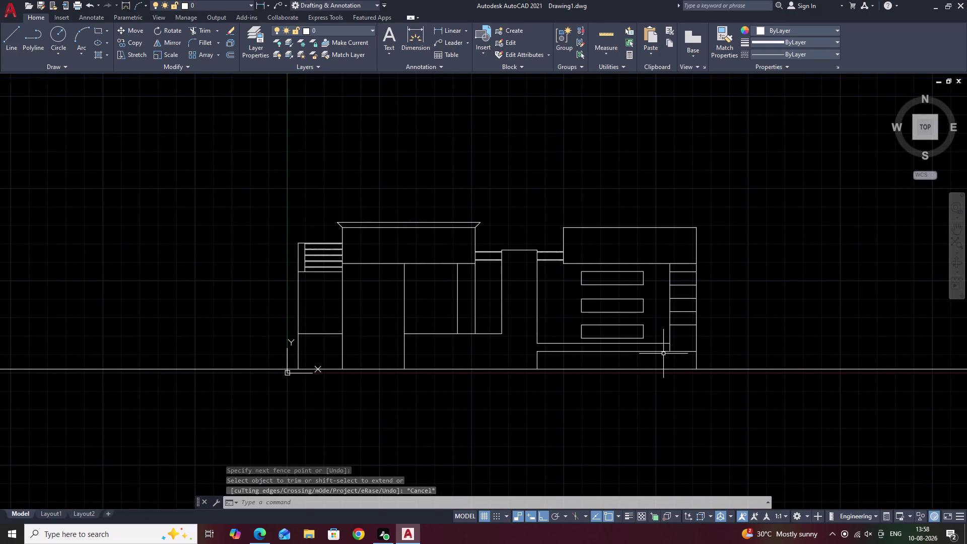
scroll(up, 3)
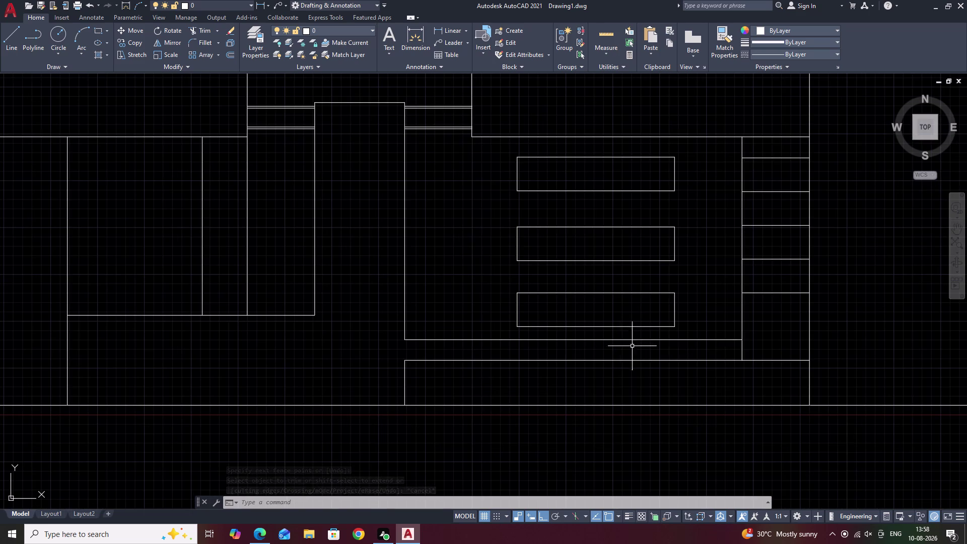
middle_drag(746, 346, 690, 323)
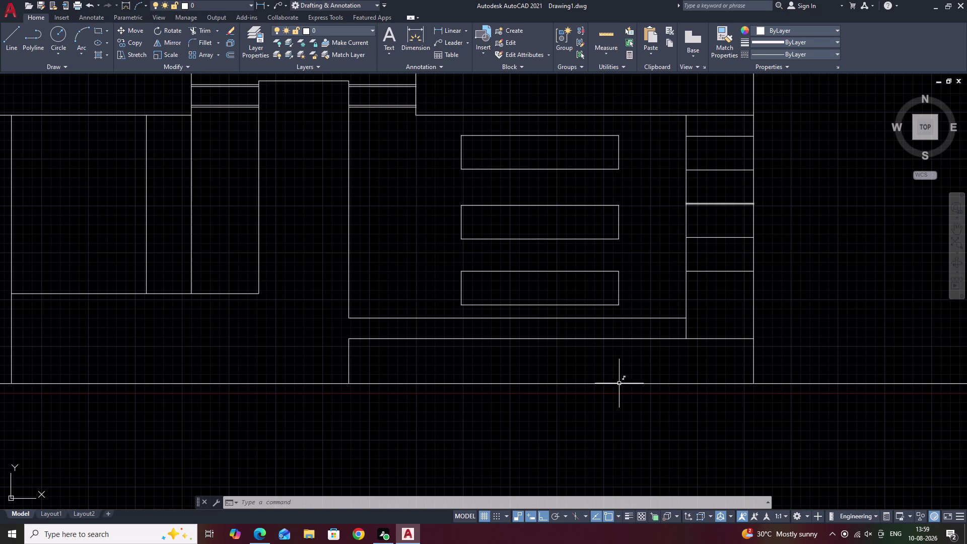
click(651, 317)
key(e)
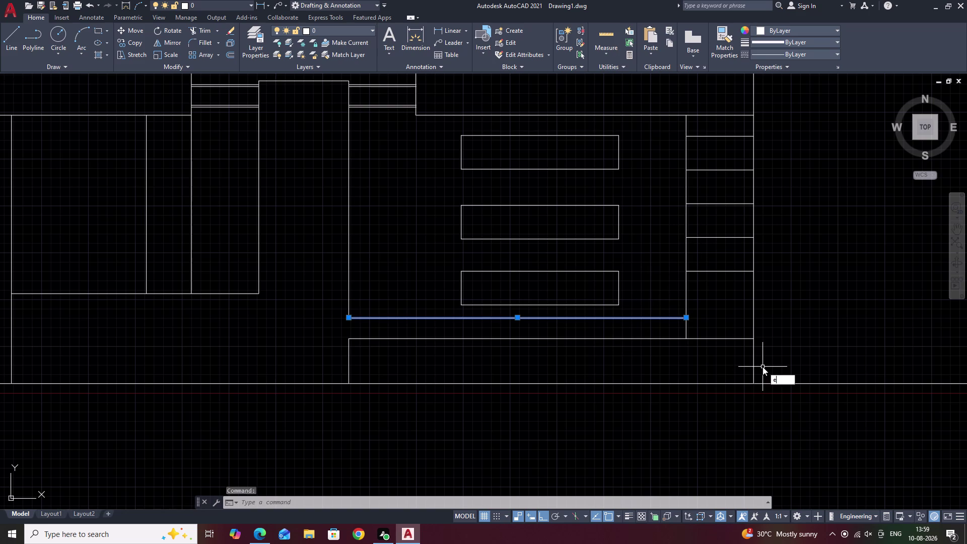
key(space)
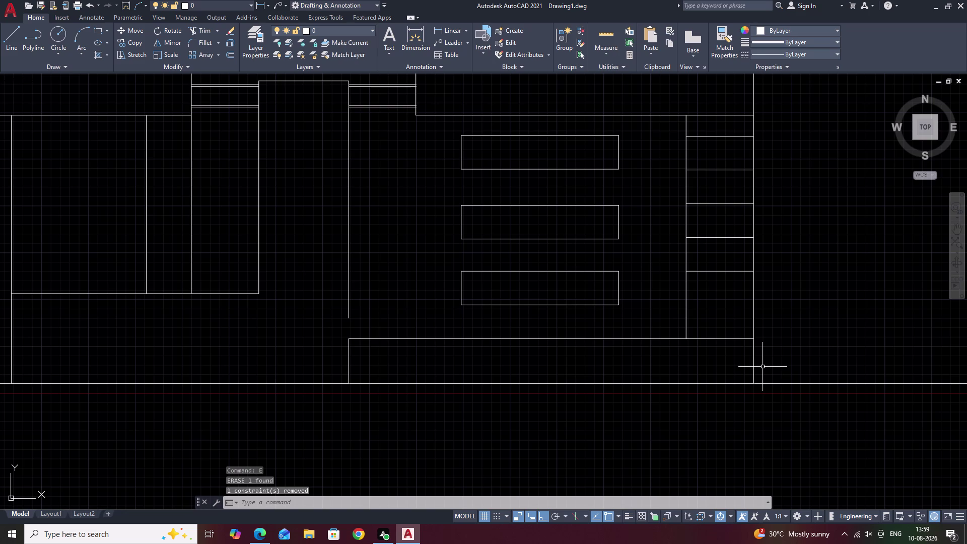
Try offsetting the lower block's top edge with mistyped distances 1 and 1l, then cancel.
text(o 1)
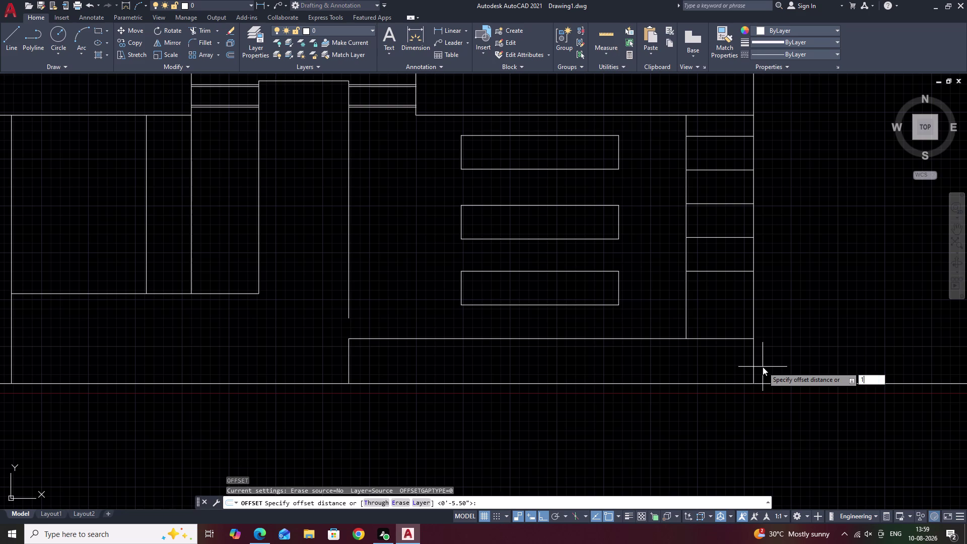
key(space)
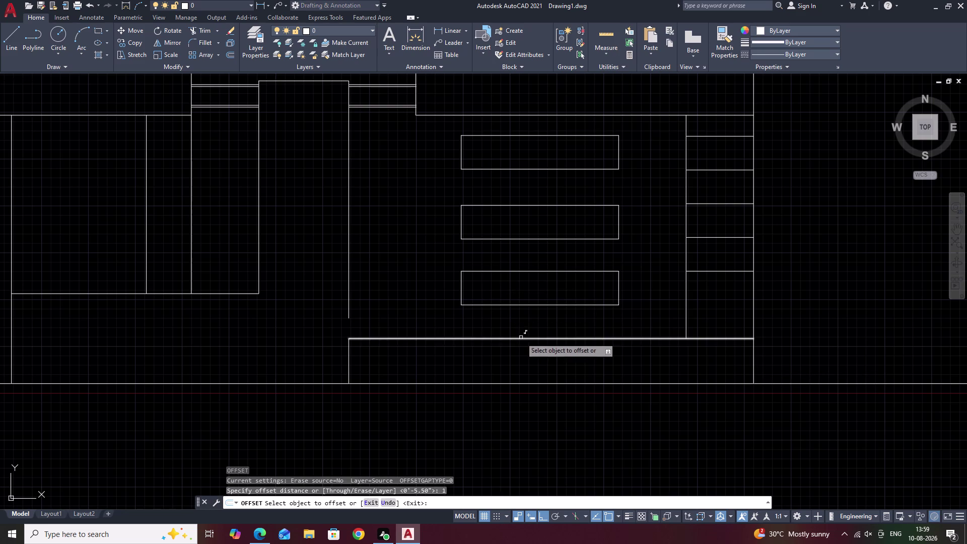
click(520, 338)
key(Escape)
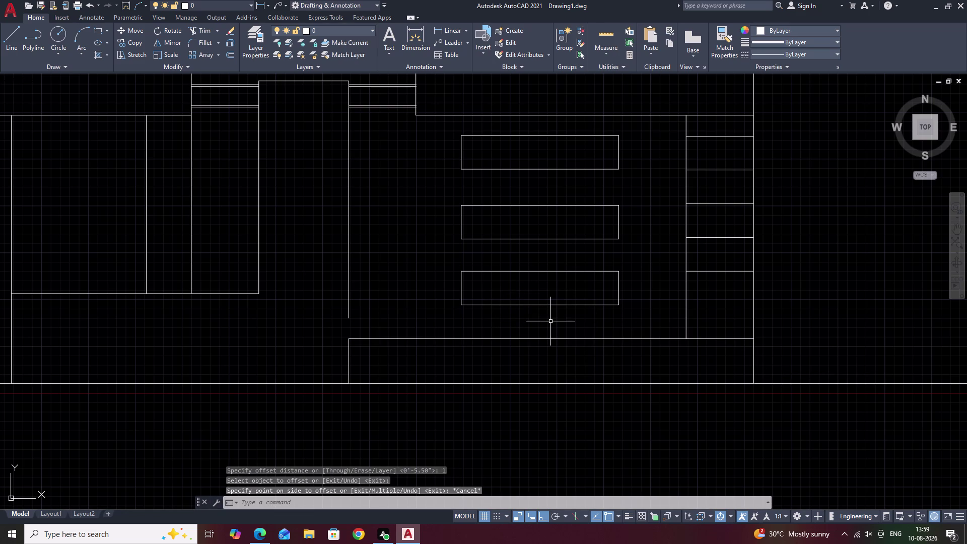
text(o 1l)
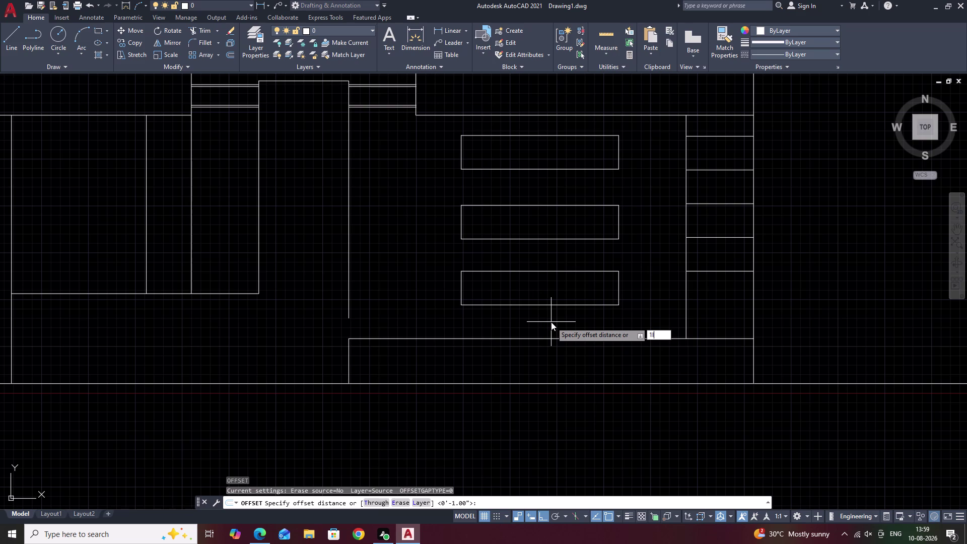
key(space)
key(Escape)
key(Escape)
key(Escape)
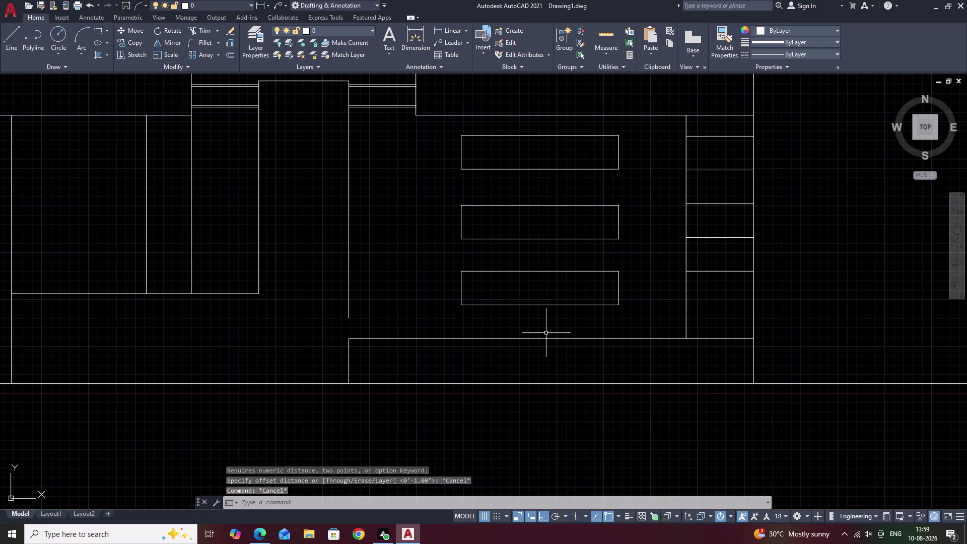
Offset the lower block's top edge 1' upward with OFFSET.
text(o 1')
key(space)
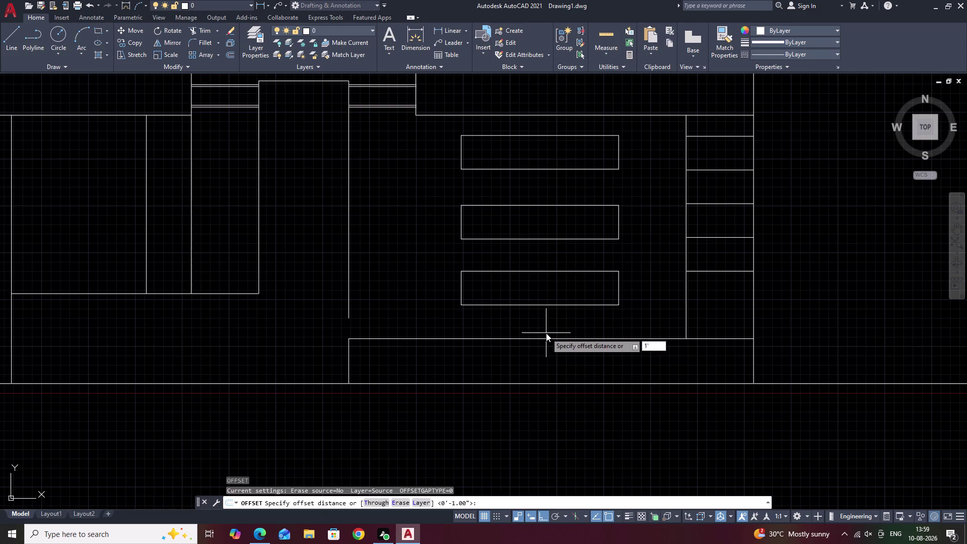
click(532, 337)
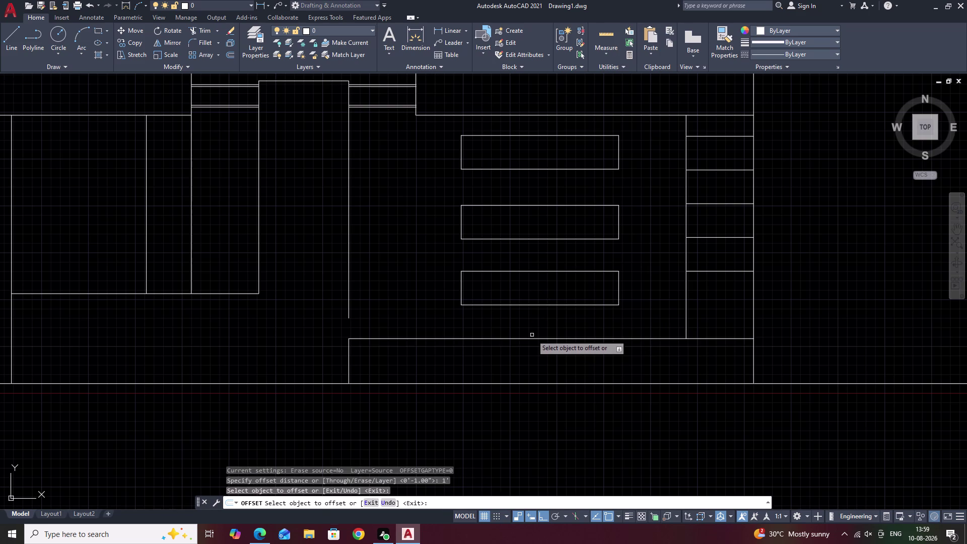
click(532, 339)
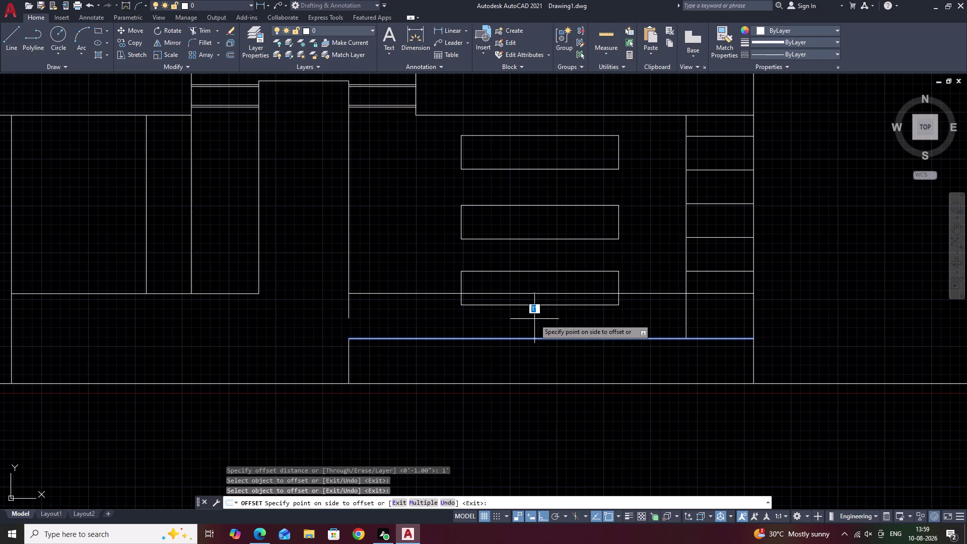
click(535, 319)
scroll(down, 3)
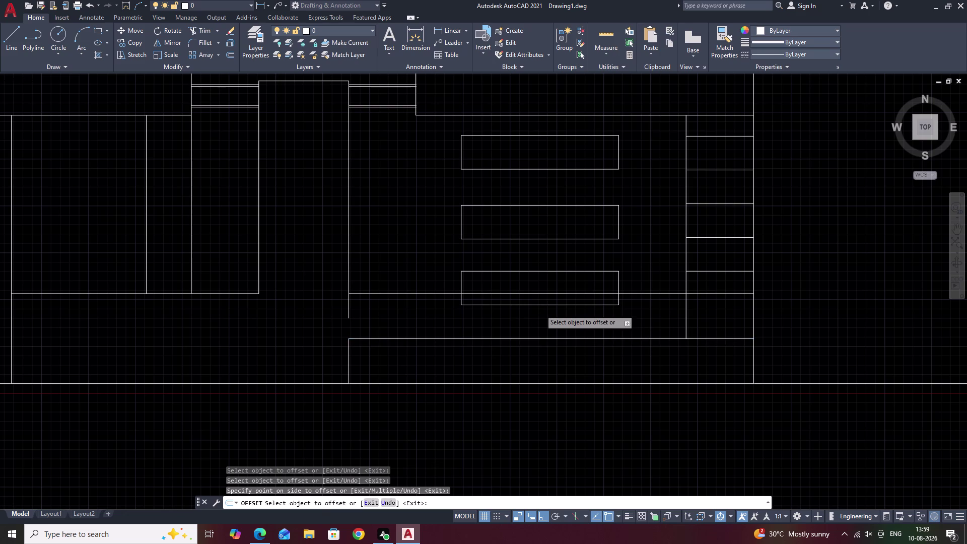
middle_drag(551, 309, 543, 322)
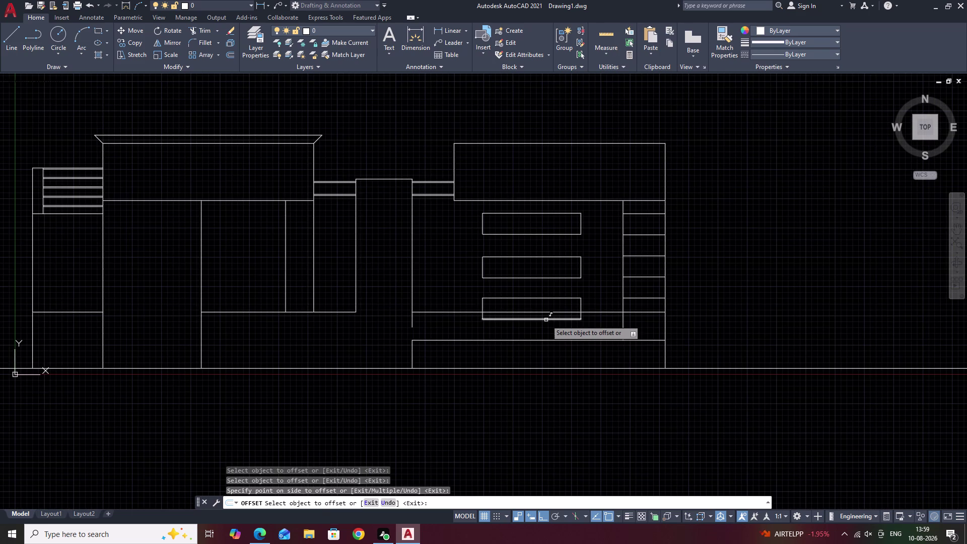
Erase the top and middle window rectangles in the right block.
key(Escape)
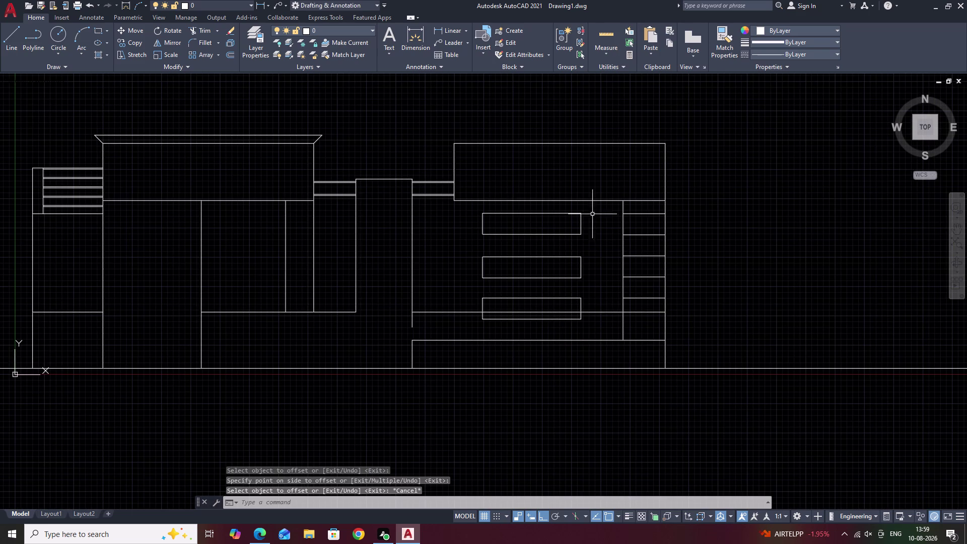
drag(592, 208, 477, 222)
drag(466, 266, 469, 274)
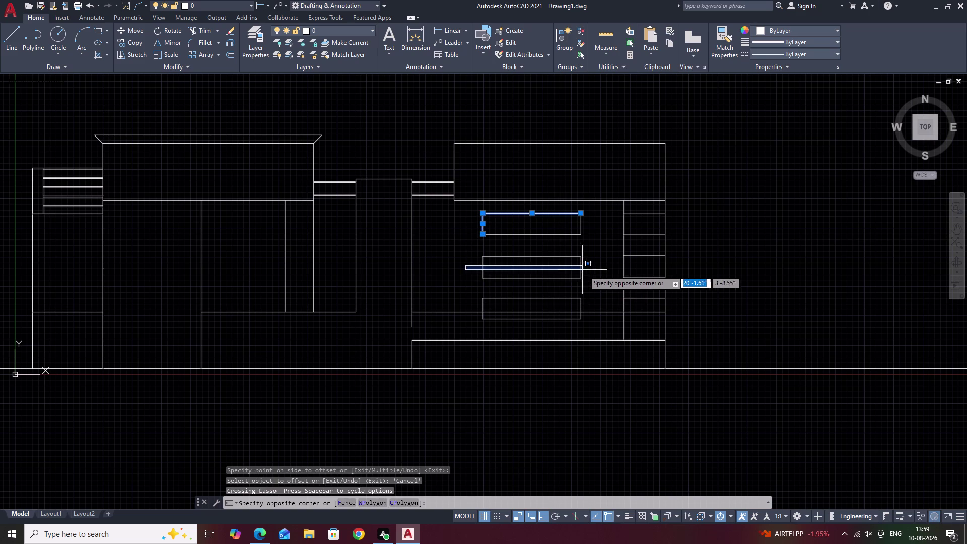
click(590, 278)
drag(583, 250, 480, 260)
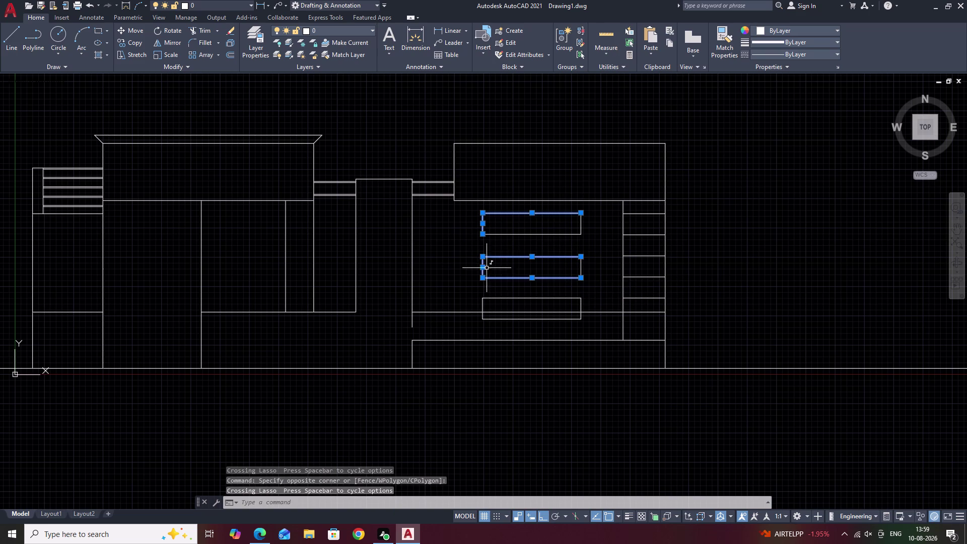
text(e)
key(space)
Erase the leftover window lines and the remaining top window edge.
drag(599, 257, 588, 259)
drag(578, 261, 528, 279)
text(e)
key(space)
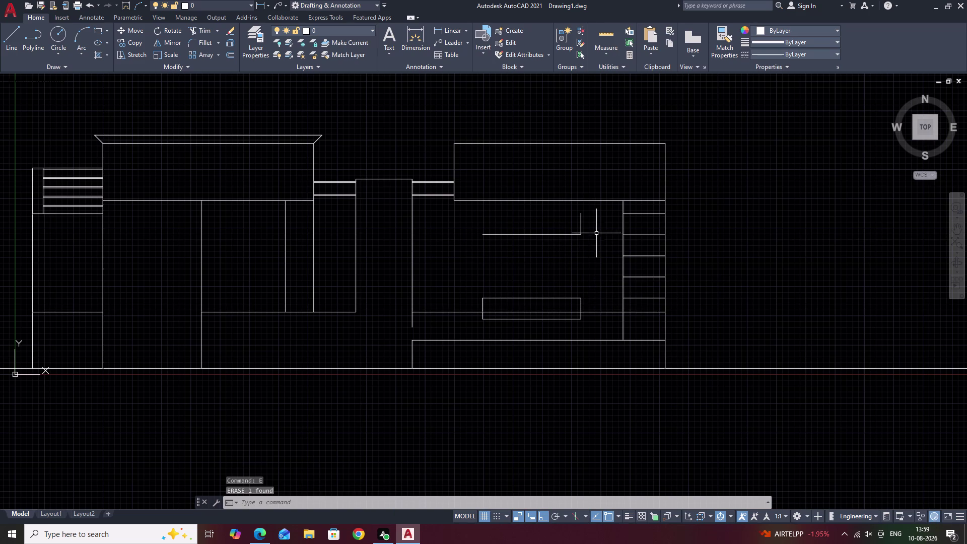
drag(594, 212, 504, 245)
text(e)
key(space)
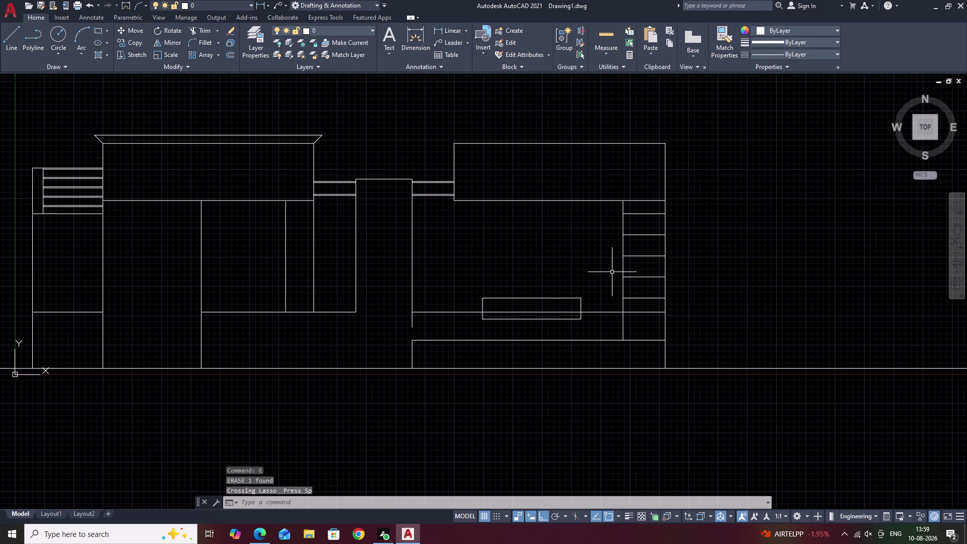
Erase all the edges of the lowest window, leaving the right block's wall blank.
click(579, 299)
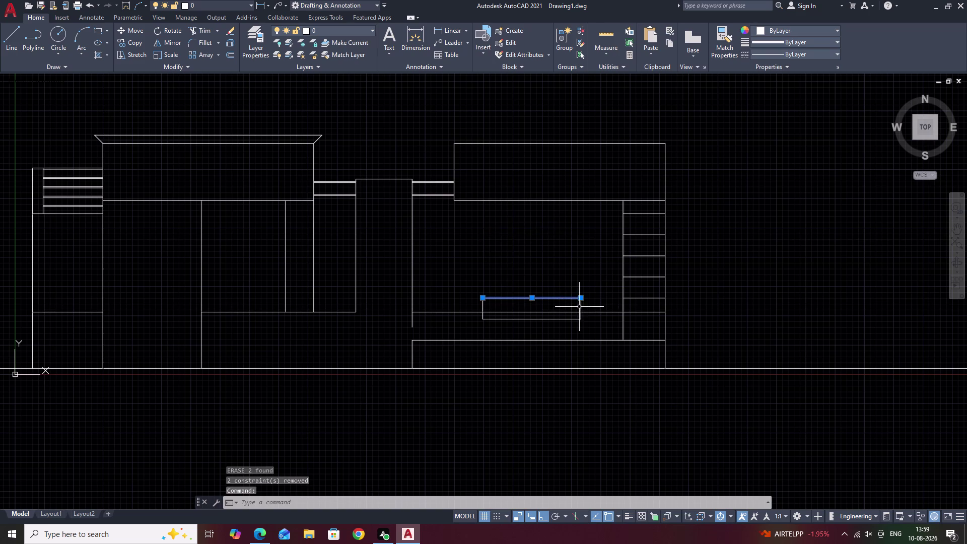
scroll(up, 3)
click(575, 308)
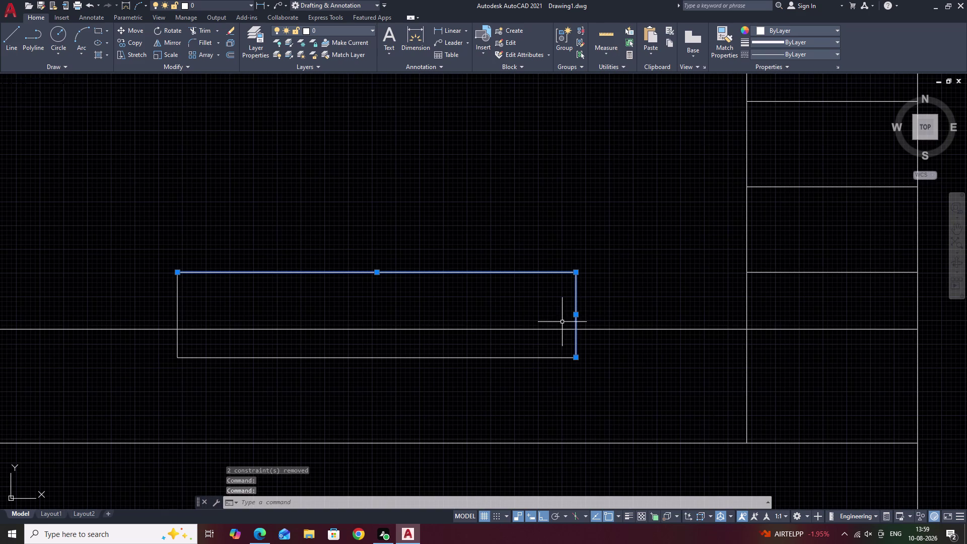
click(506, 356)
click(413, 360)
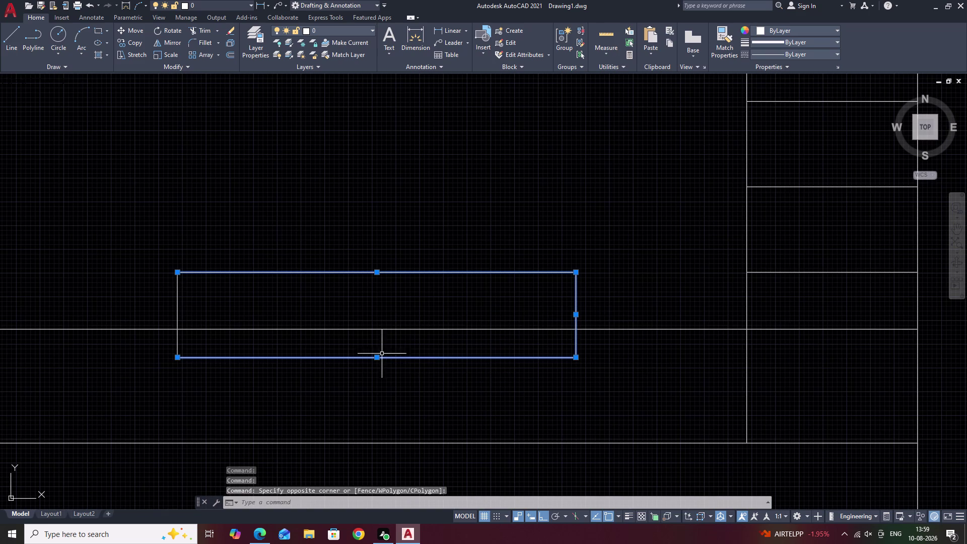
click(177, 301)
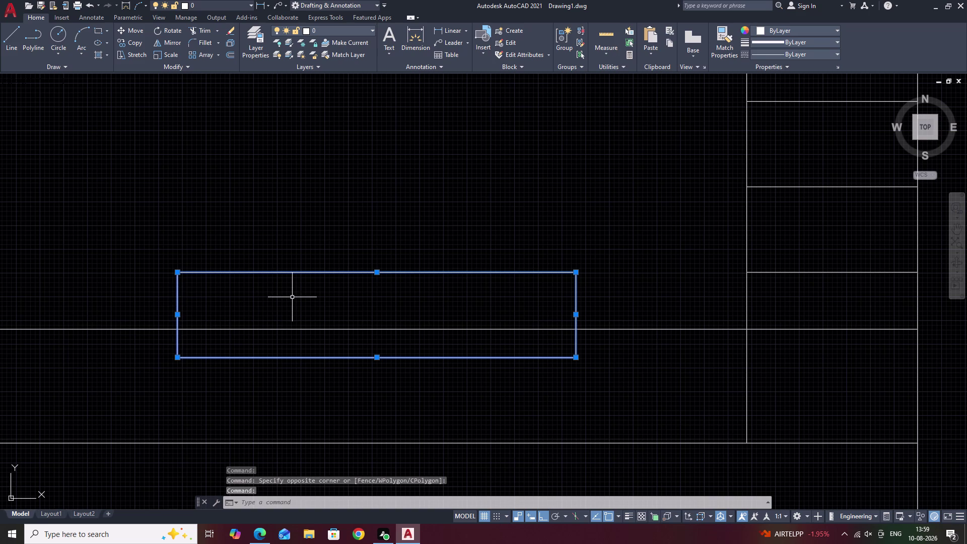
text(e)
key(space)
scroll(down, 3)
middle_drag(407, 287, 443, 316)
middle_drag(395, 290, 426, 310)
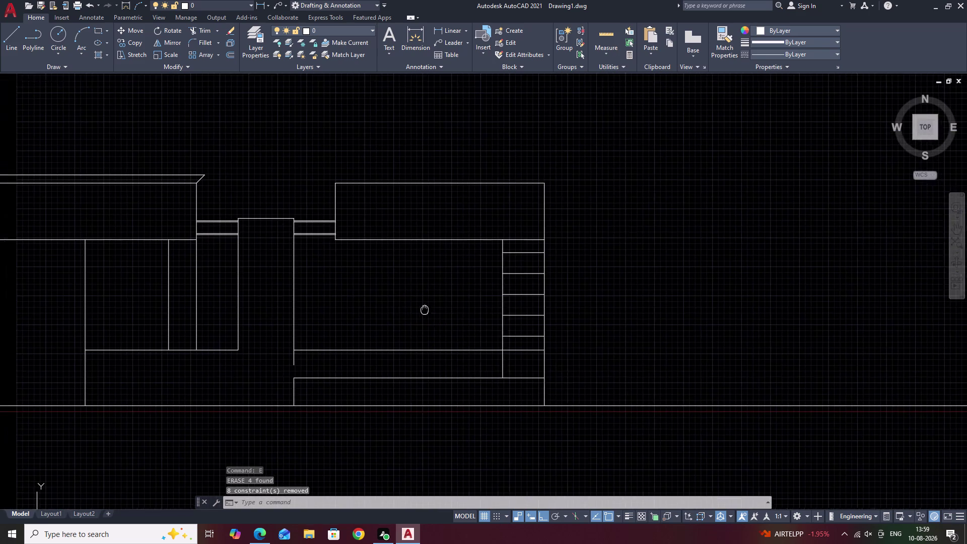
double_click(448, 29)
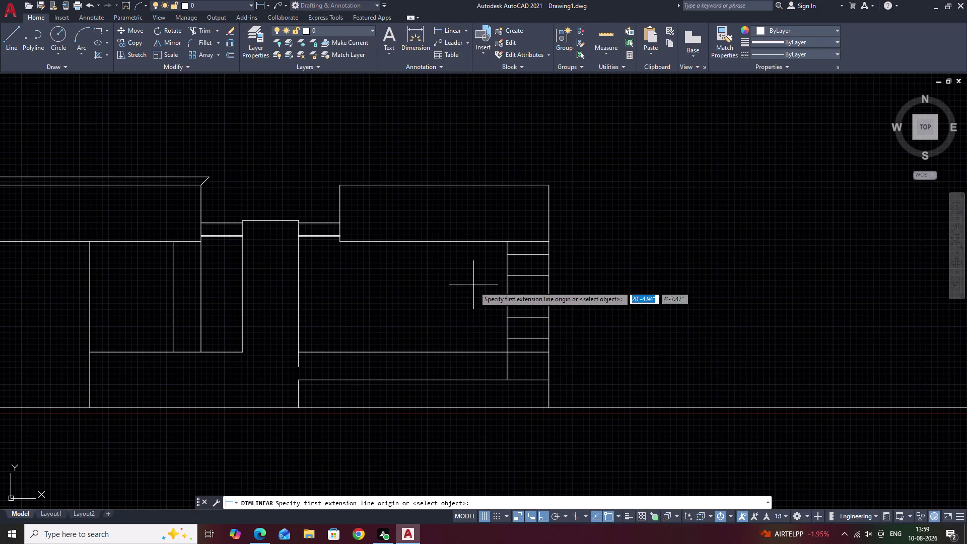
click(476, 351)
click(476, 244)
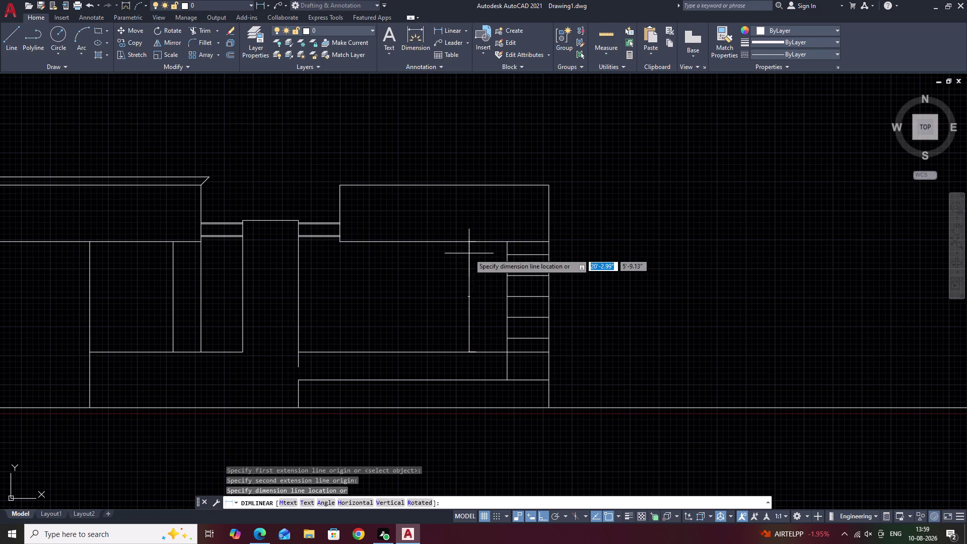
click(469, 253)
scroll(up, 3)
scroll(up, 3)
middle_drag(476, 325, 485, 304)
drag(479, 324, 425, 333)
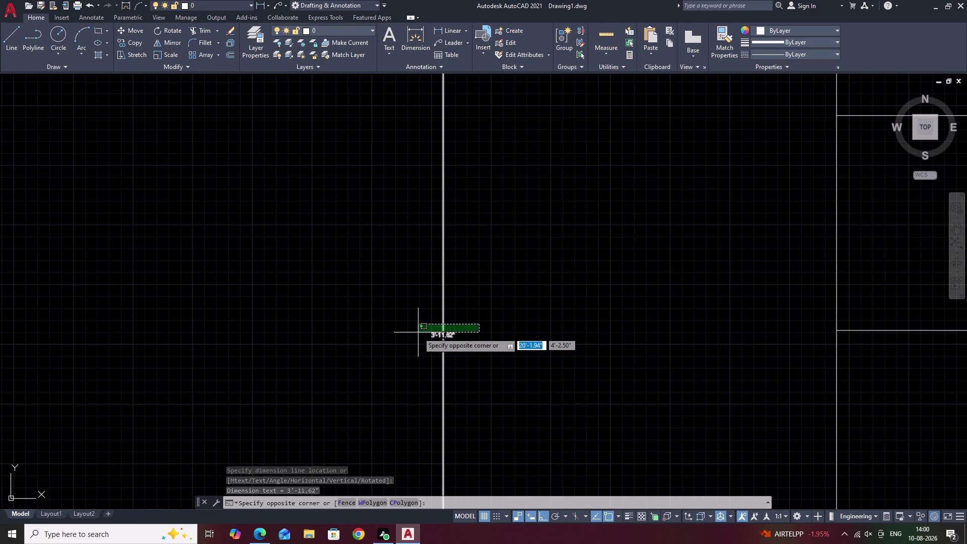
click(413, 333)
text(e)
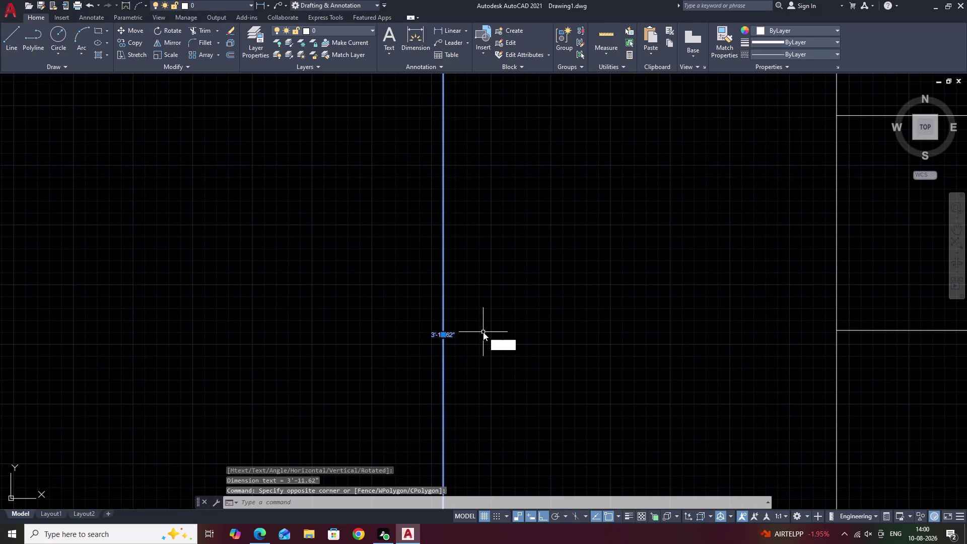
key(space)
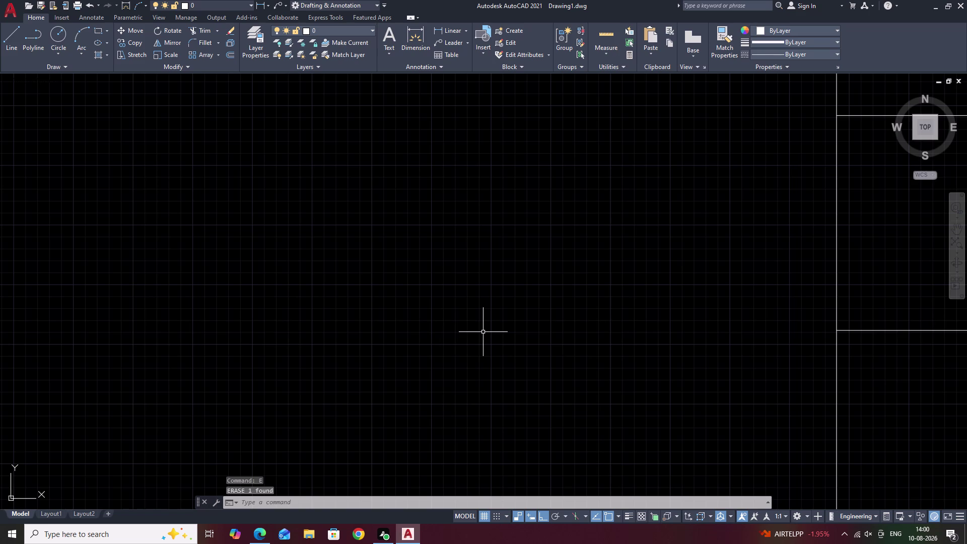
scroll(down, 3)
scroll(down, 3)
middle_drag(471, 314, 553, 255)
scroll(down, 3)
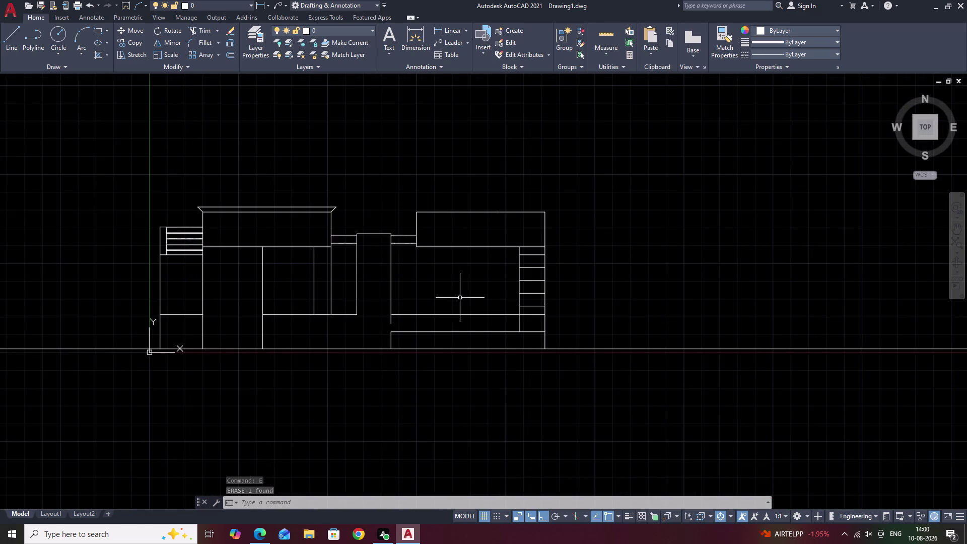
middle_drag(444, 310, 480, 271)
scroll(up, 3)
middle_drag(395, 265, 505, 274)
middle_drag(367, 274, 428, 271)
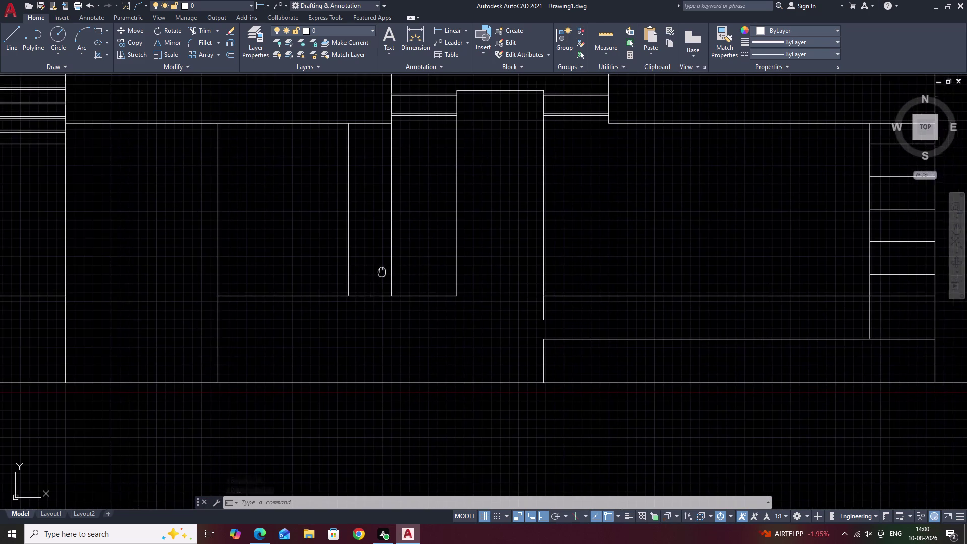
middle_drag(428, 272, 479, 275)
scroll(up, 3)
scroll(down, 3)
scroll(down, 3)
middle_drag(519, 305, 520, 296)
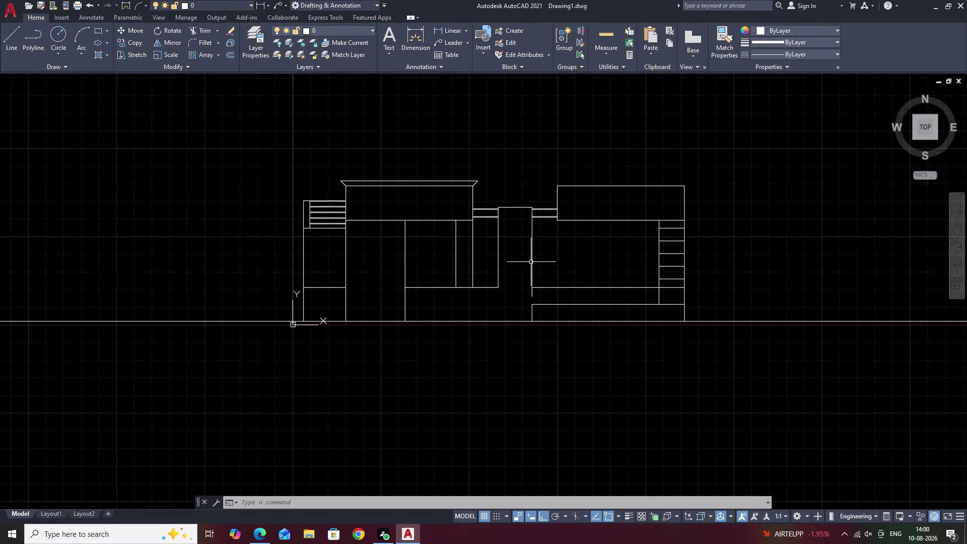
scroll(up, 3)
scroll(up, 3)
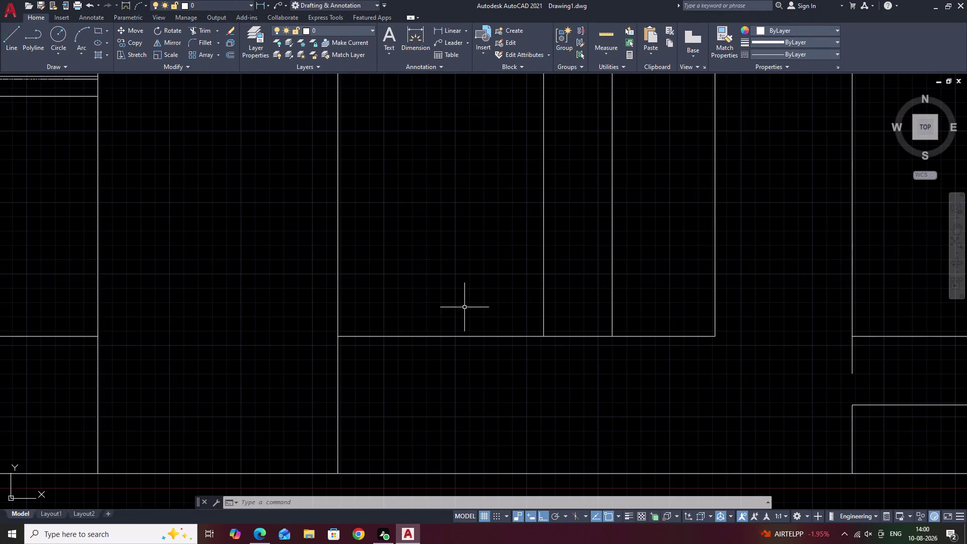
scroll(down, 3)
middle_drag(477, 267, 477, 295)
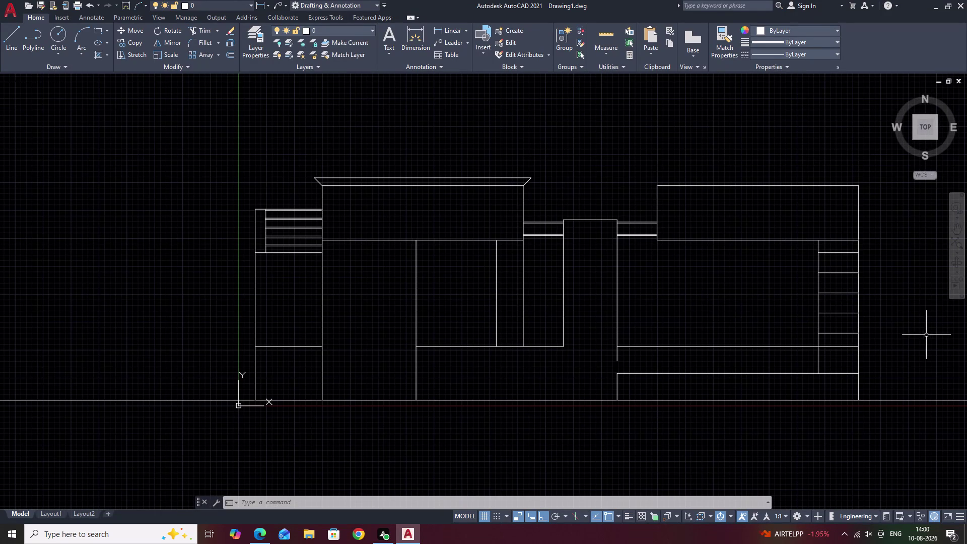
scroll(up, 3)
scroll(down, 3)
middle_drag(676, 291, 612, 280)
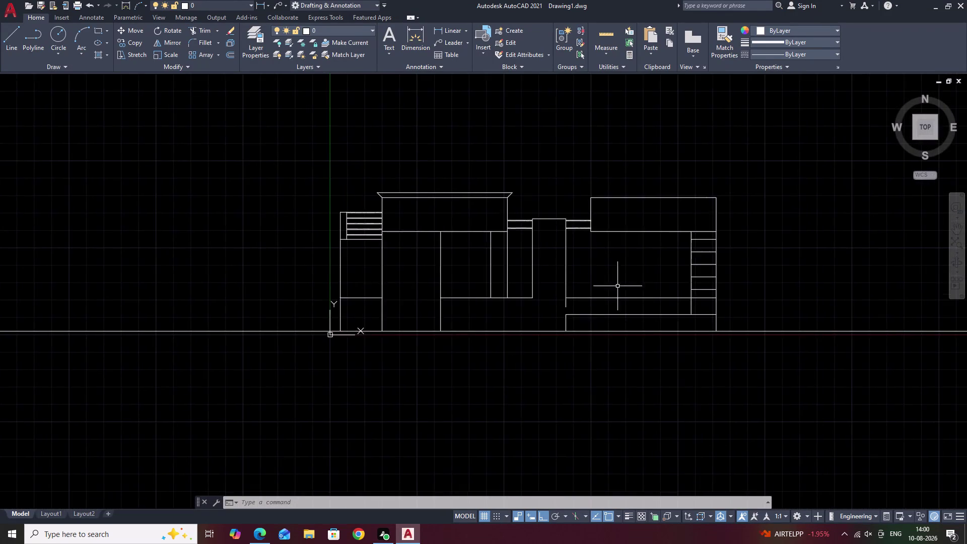
scroll(up, 3)
middle_click(660, 287)
middle_drag(593, 291, 680, 289)
middle_drag(524, 278, 628, 282)
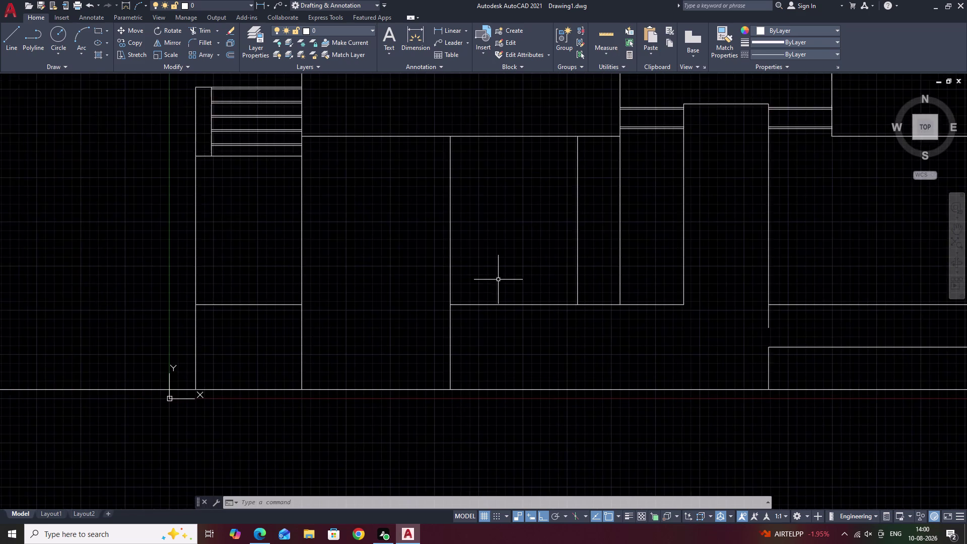
middle_drag(518, 280, 574, 286)
scroll(down, 3)
middle_drag(622, 288, 547, 311)
scroll(up, 3)
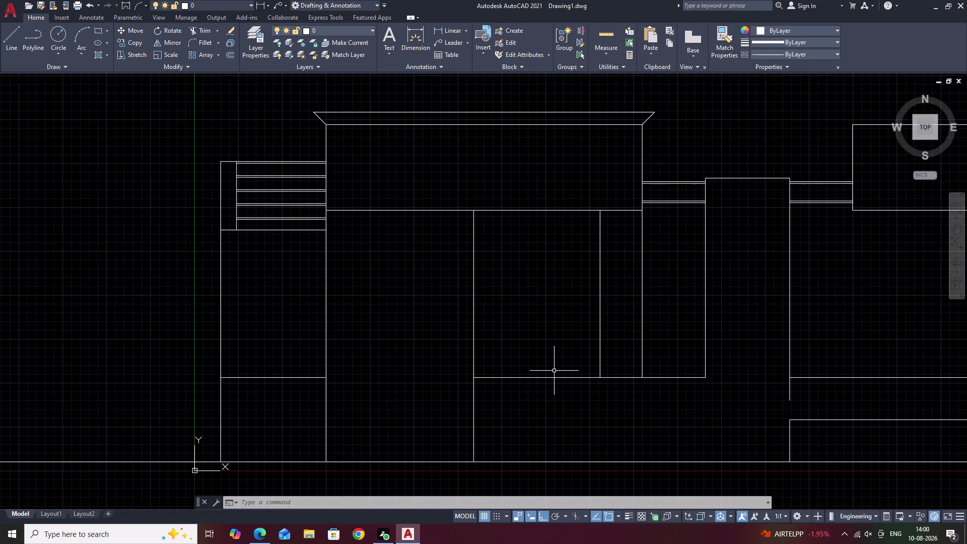
Offset the central opening's bottom edge 4' upward, just beneath the left tower.
text(o)
key(space)
text(4)
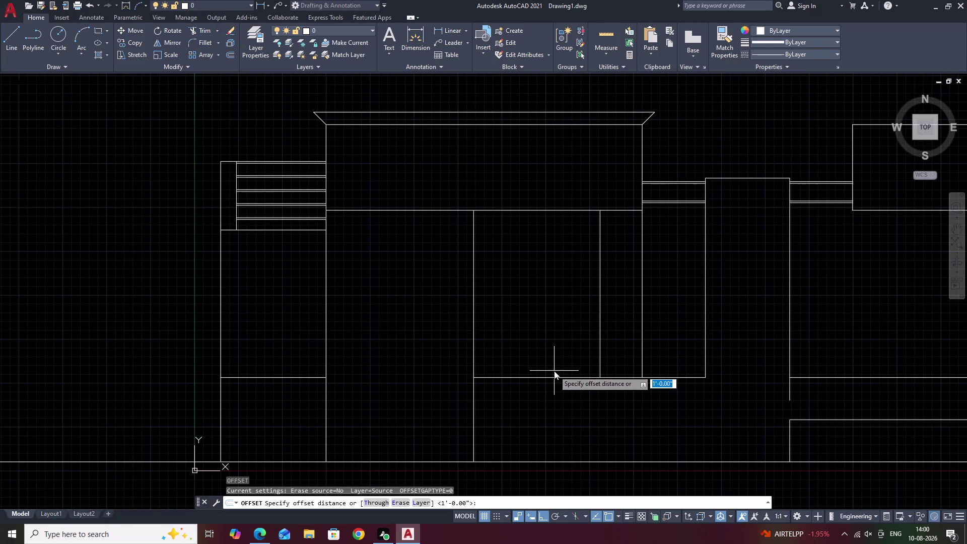
text(')
key(space)
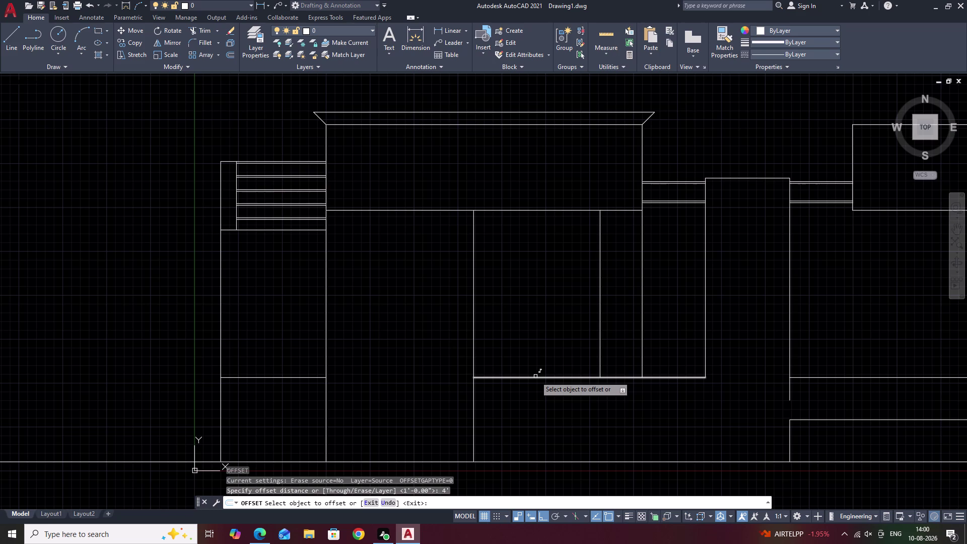
click(536, 376)
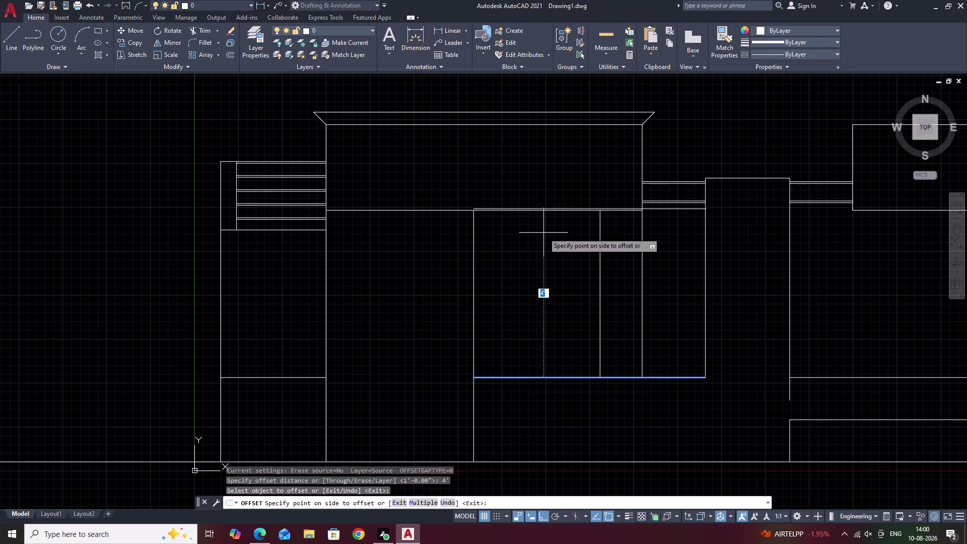
click(543, 233)
scroll(up, 3)
scroll(down, 3)
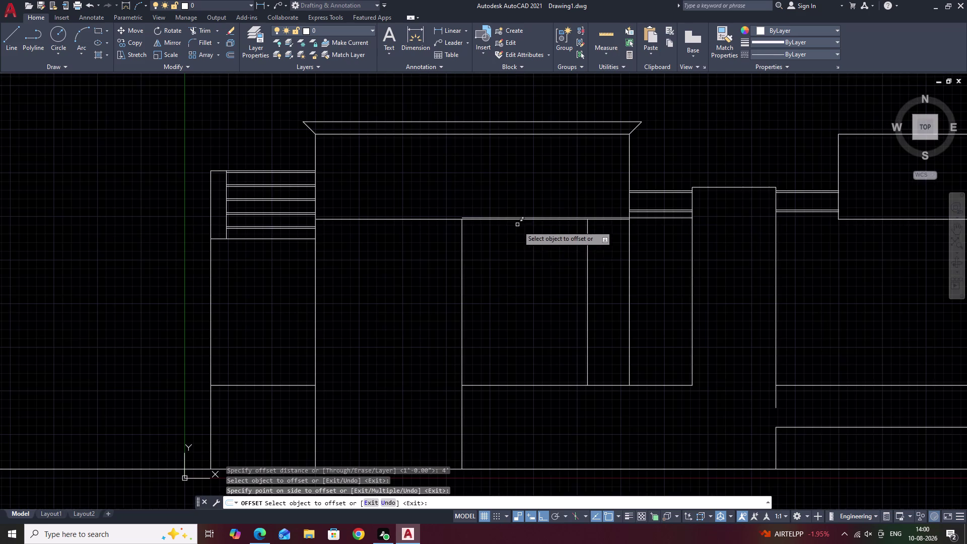
key(Escape)
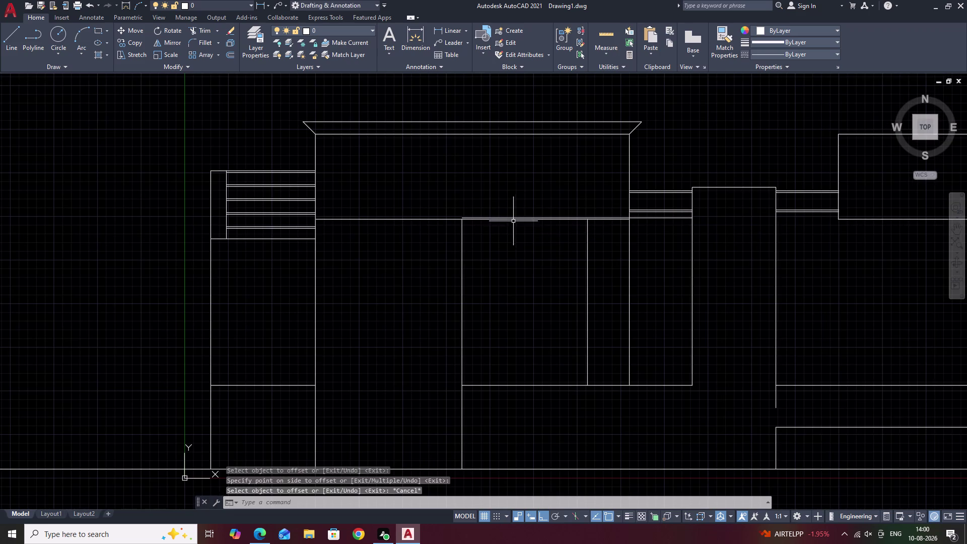
scroll(up, 3)
text(t)
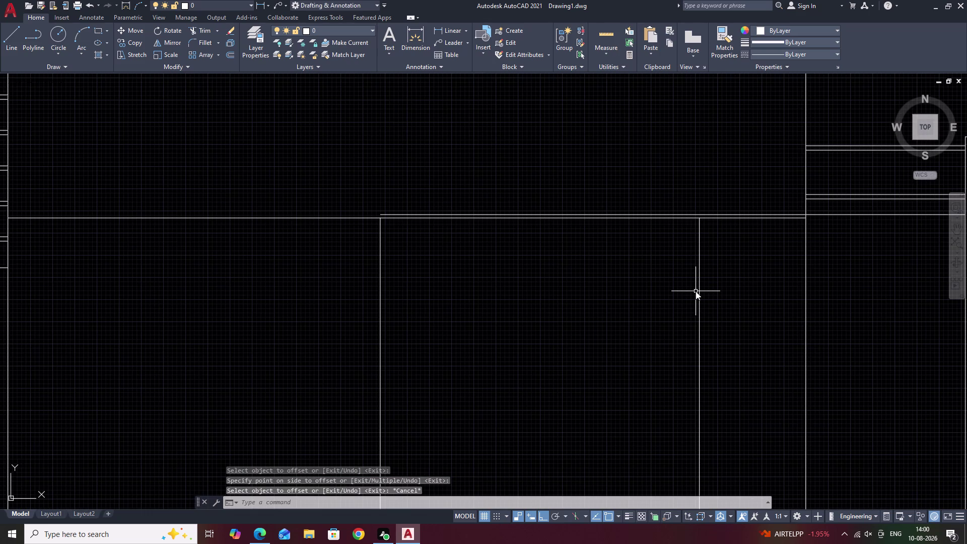
text(r)
key(space)
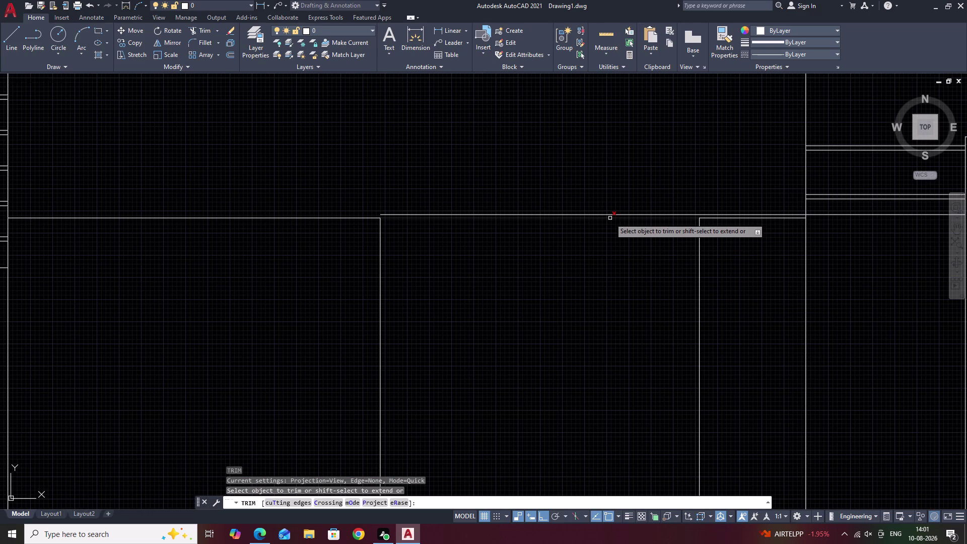
Extend the vertical edge beside the opening up to the raised line, after abandoning a trim.
click(610, 218)
click(733, 219)
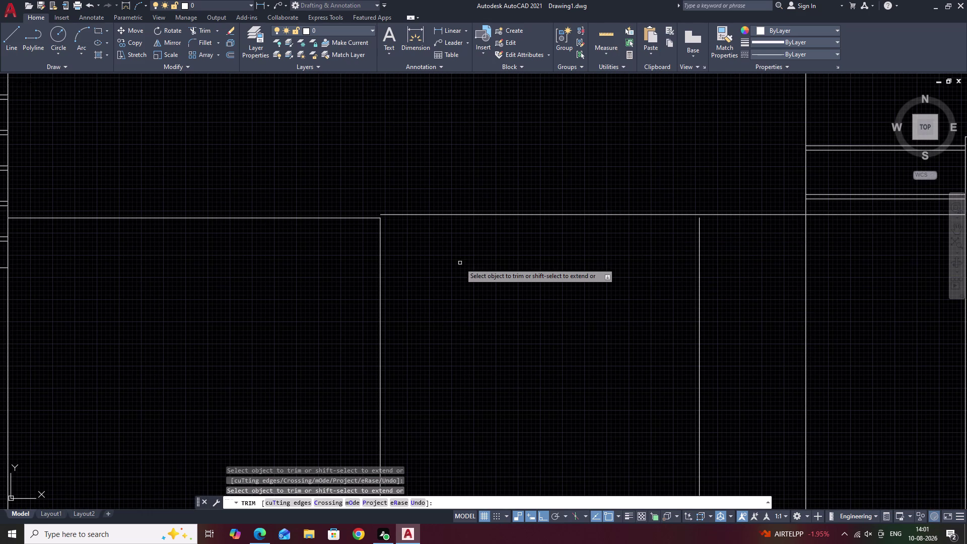
key(Escape)
key(e)
text(x)
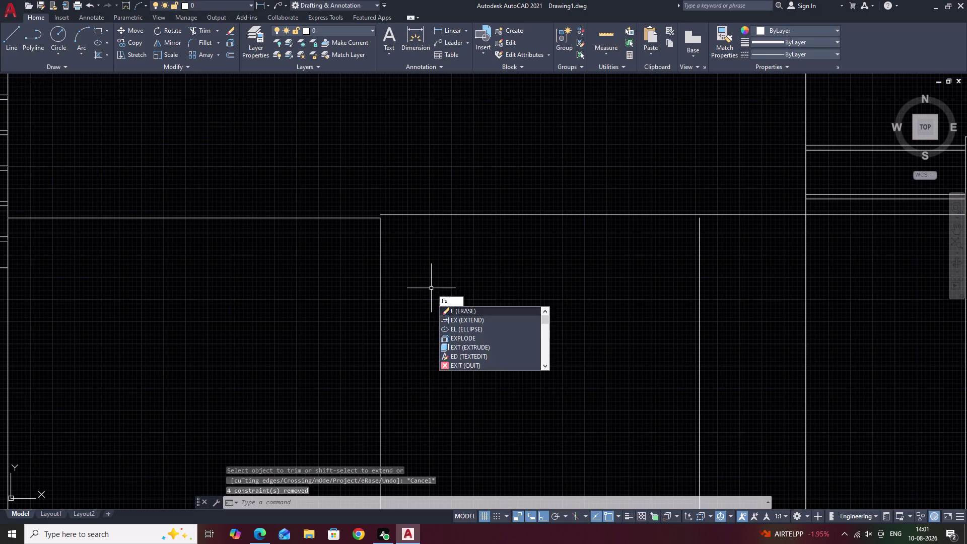
key(space)
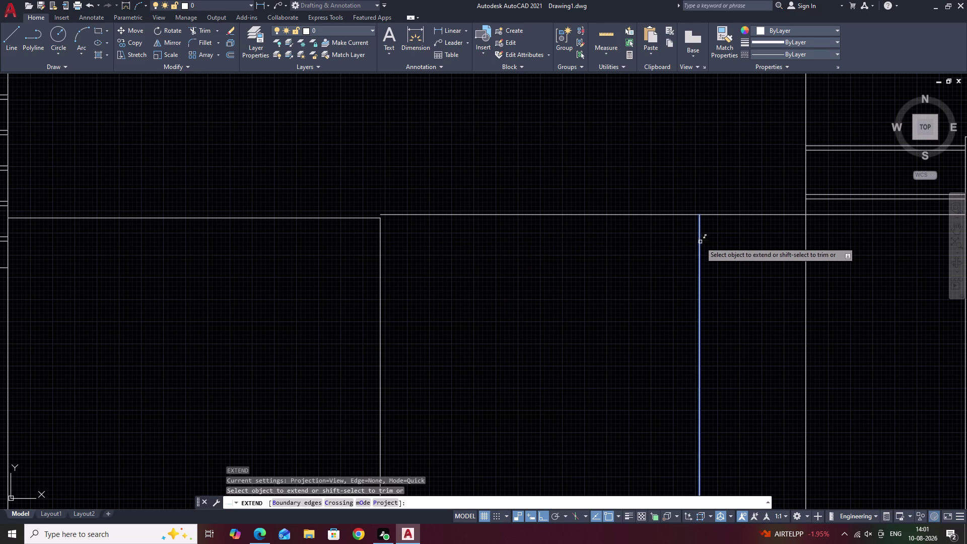
click(698, 227)
middle_drag(753, 256, 763, 284)
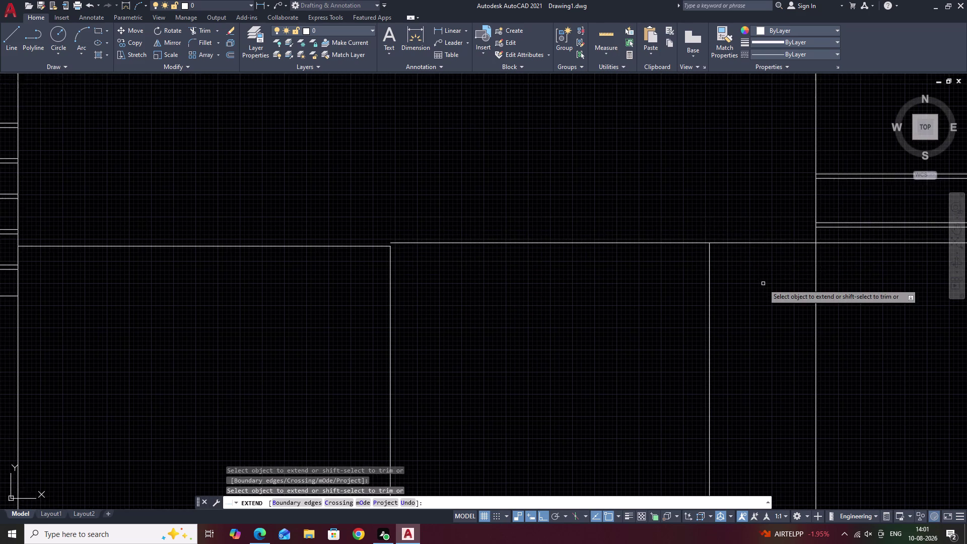
scroll(down, 3)
middle_drag(694, 309, 720, 300)
scroll(up, 3)
scroll(up, 3)
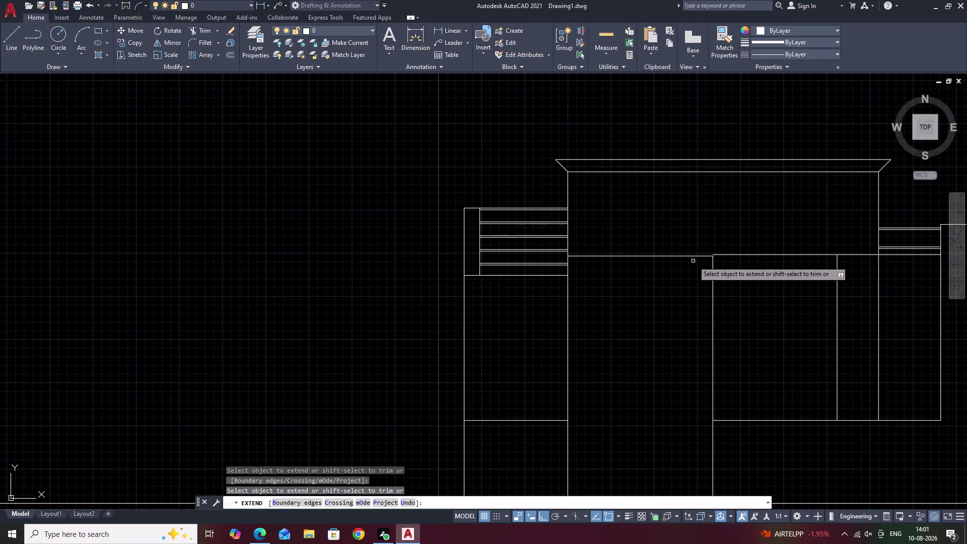
key(Escape)
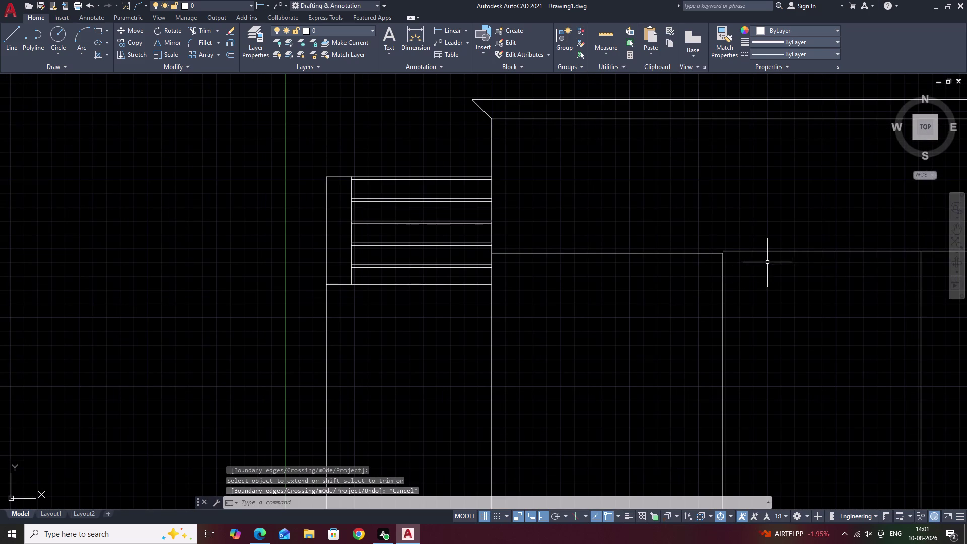
Extend a second line to the boundary and trim away two leftover segments.
key(space)
click(758, 249)
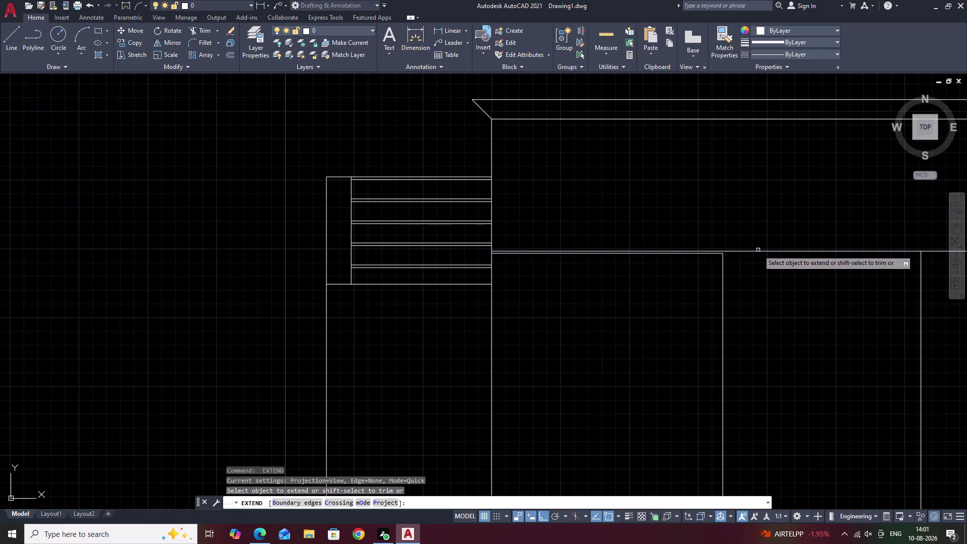
key(Escape)
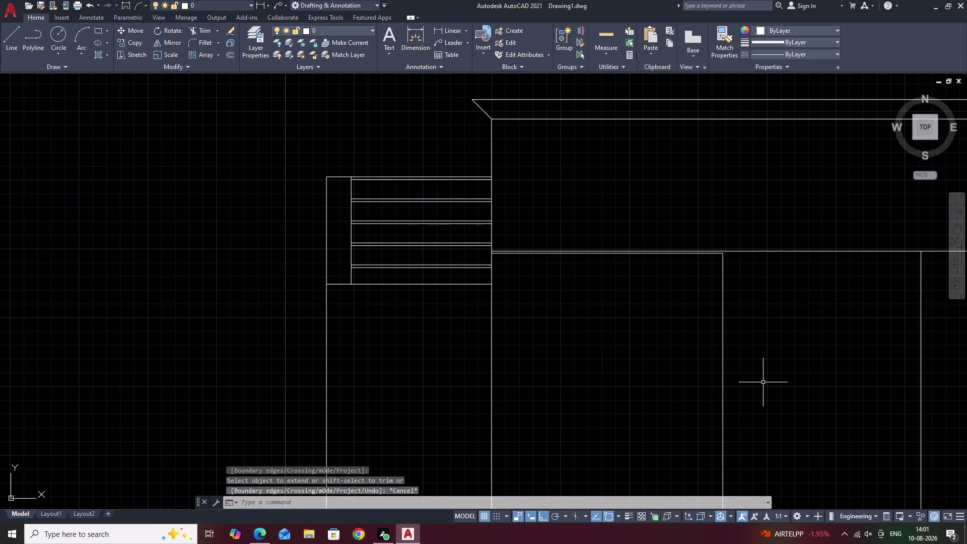
text(tr)
key(space)
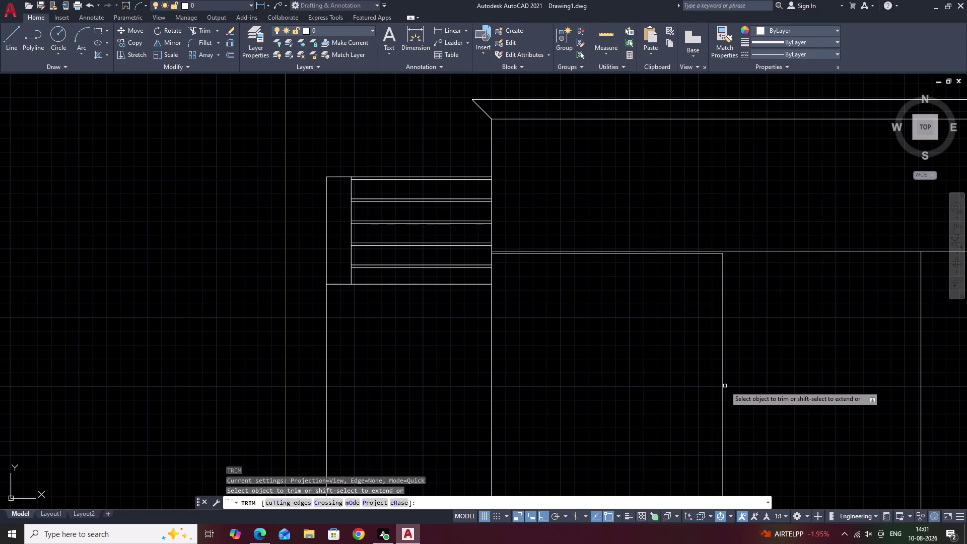
click(724, 387)
scroll(up, 3)
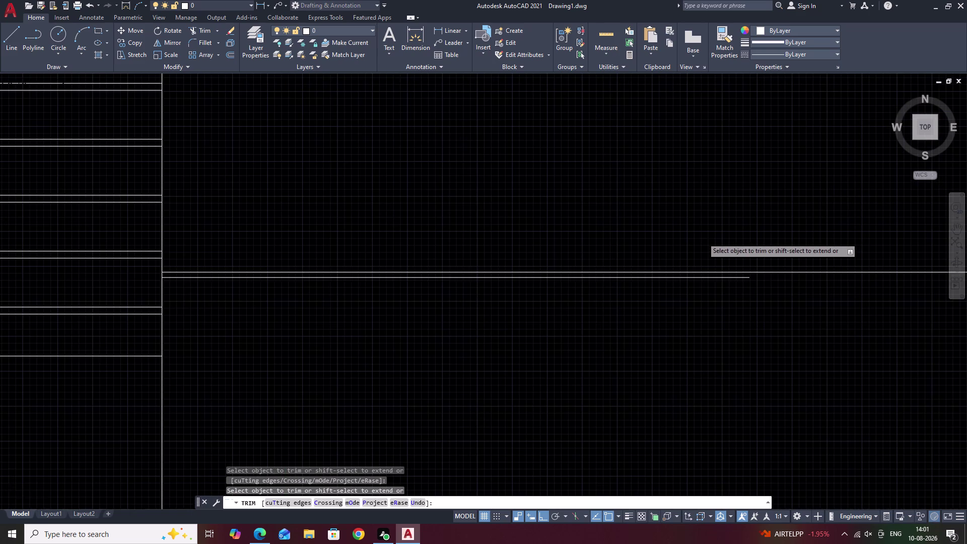
click(695, 279)
scroll(down, 3)
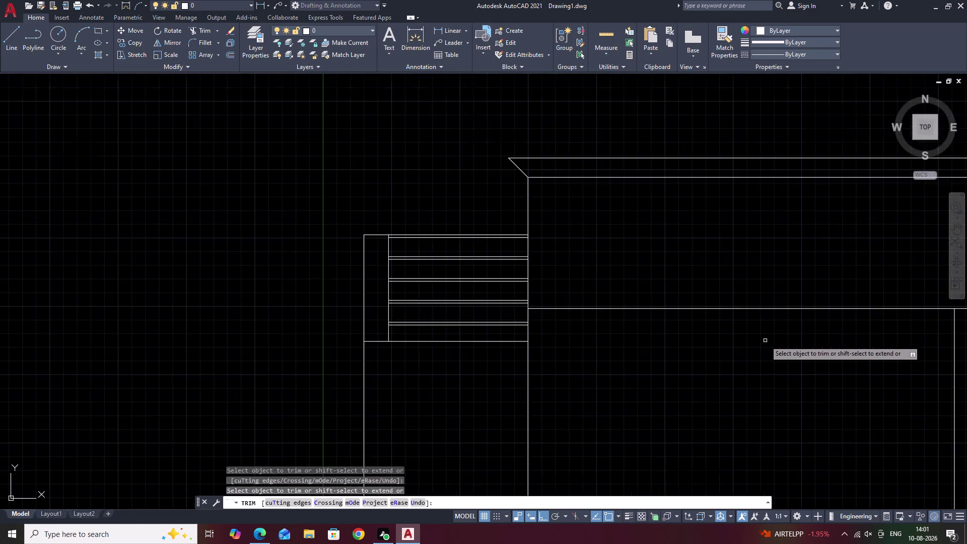
scroll(down, 3)
scroll(down, 3)
middle_drag(776, 352, 730, 355)
key(Escape)
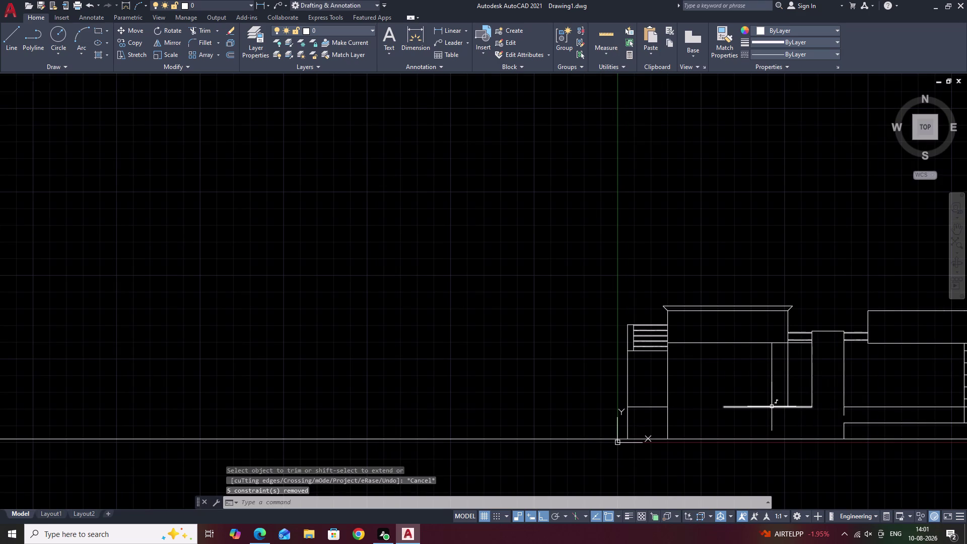
Draw a vertical line from the opening's bottom edge up to its top edge.
text(l)
key(space)
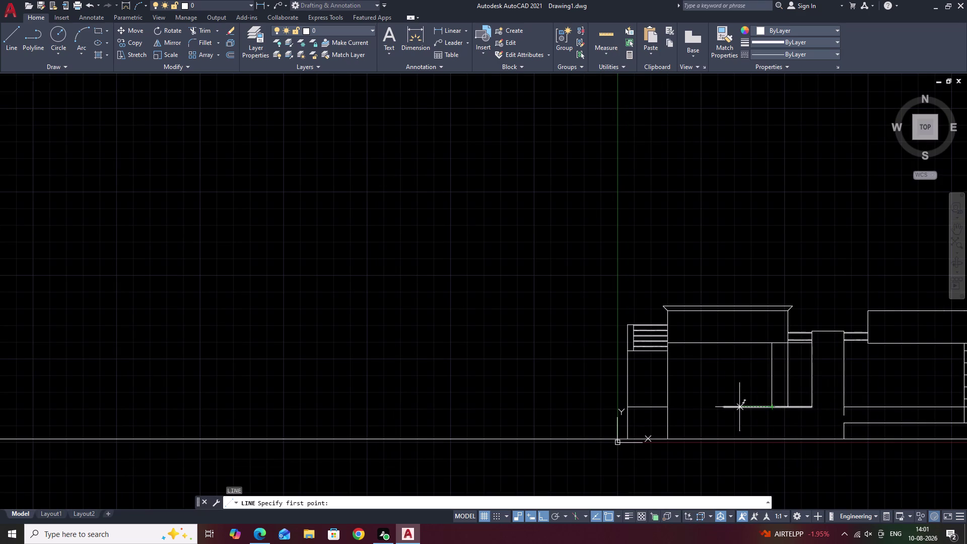
key(Escape)
scroll(up, 3)
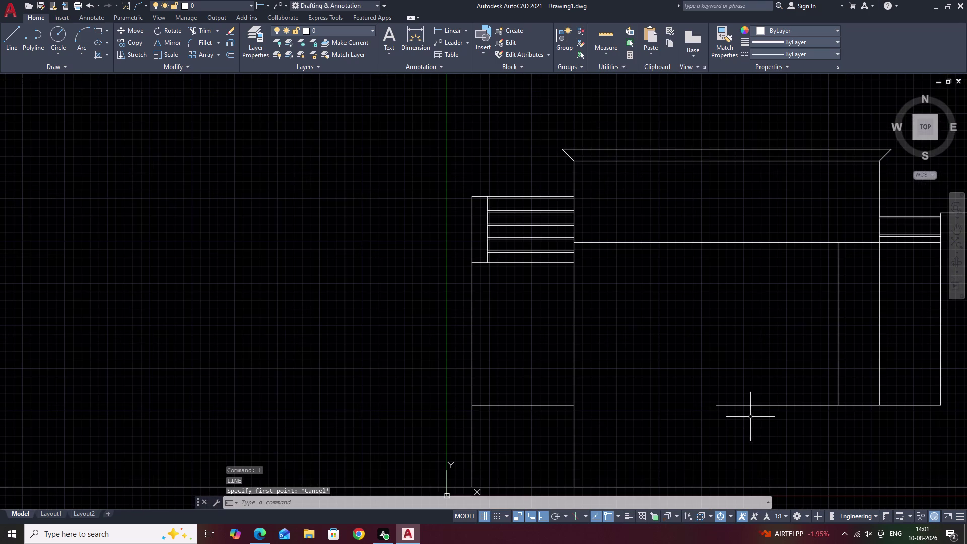
text(l)
key(space)
click(717, 407)
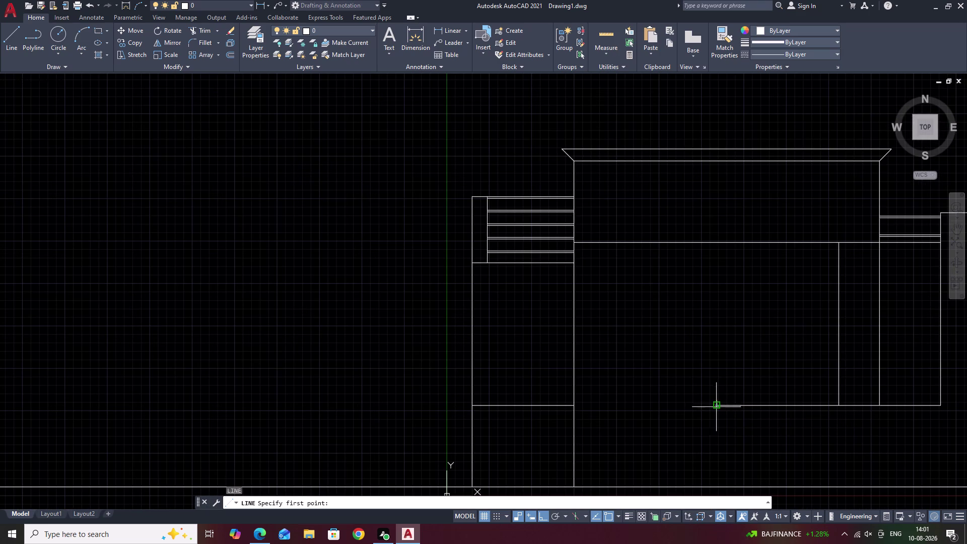
click(715, 242)
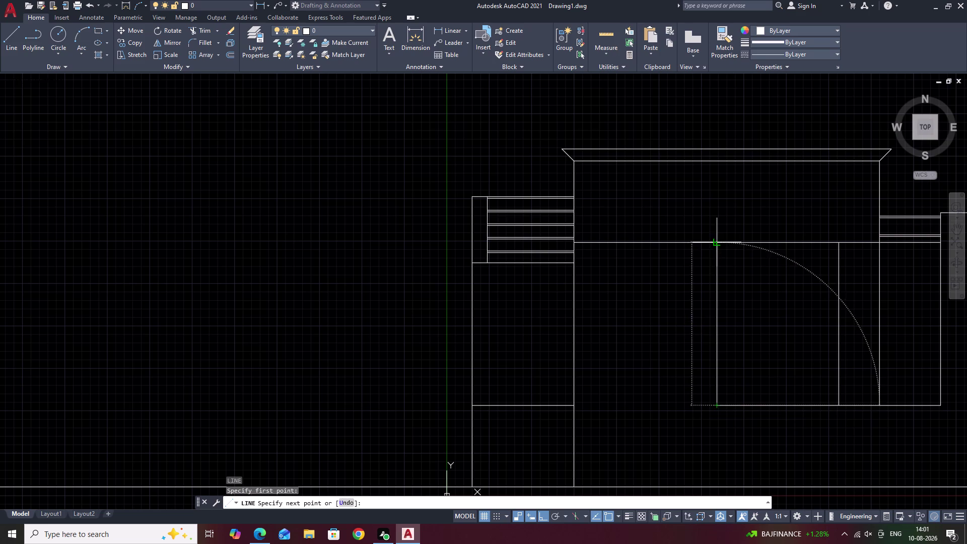
key(Escape)
Pan the view across the central openings toward the right side.
scroll(down, 3)
scroll(down, 3)
middle_drag(776, 300, 673, 321)
scroll(up, 3)
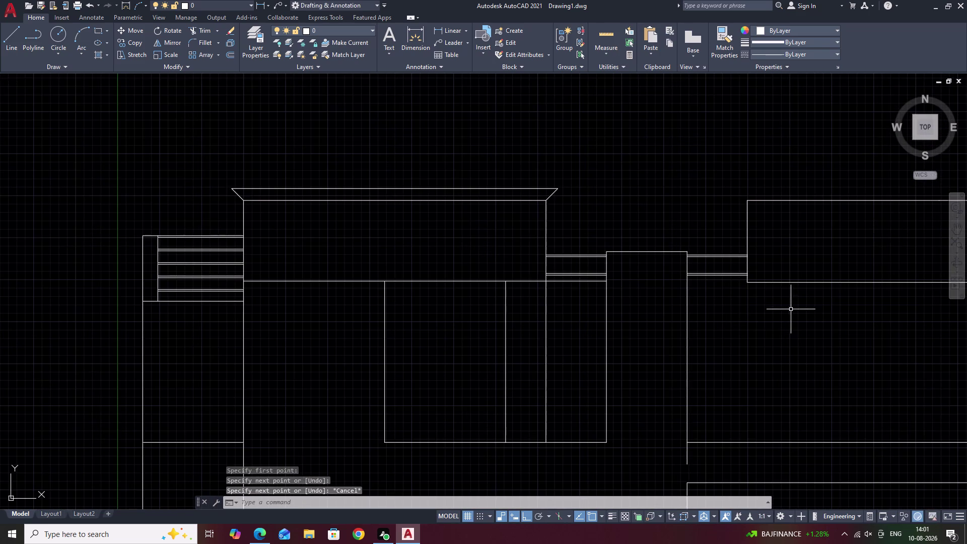
middle_drag(792, 310, 696, 310)
text(o)
key(space)
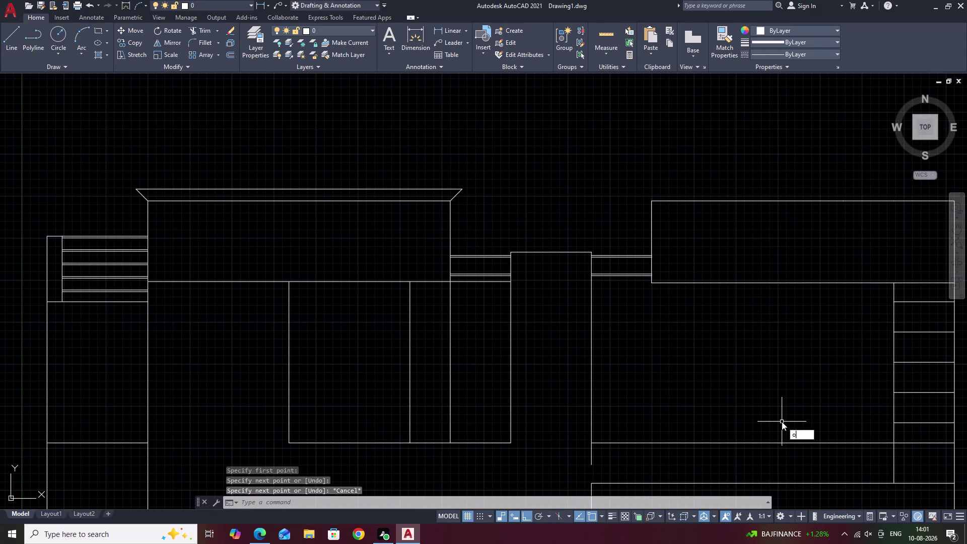
Offset the lower horizontal line 4' toward the right block.
text(4')
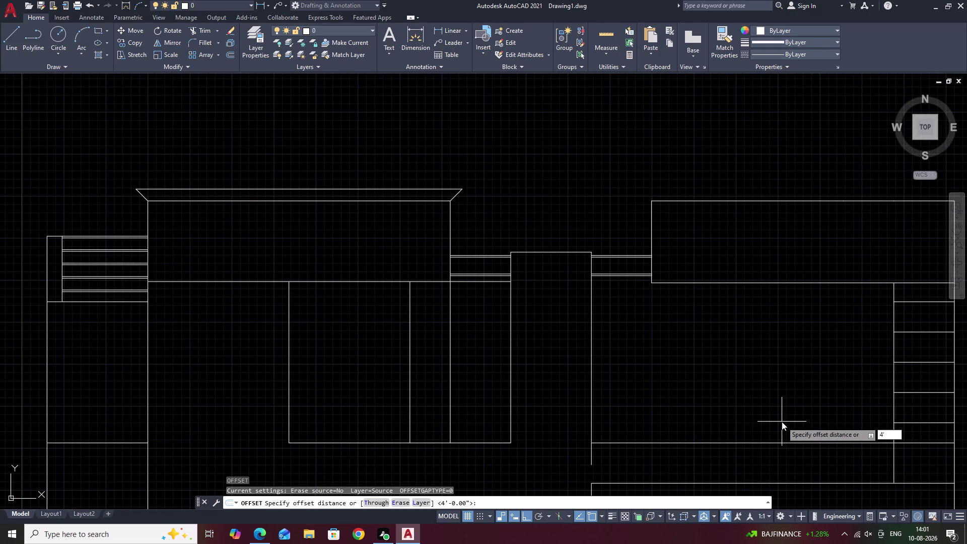
key(space)
click(760, 442)
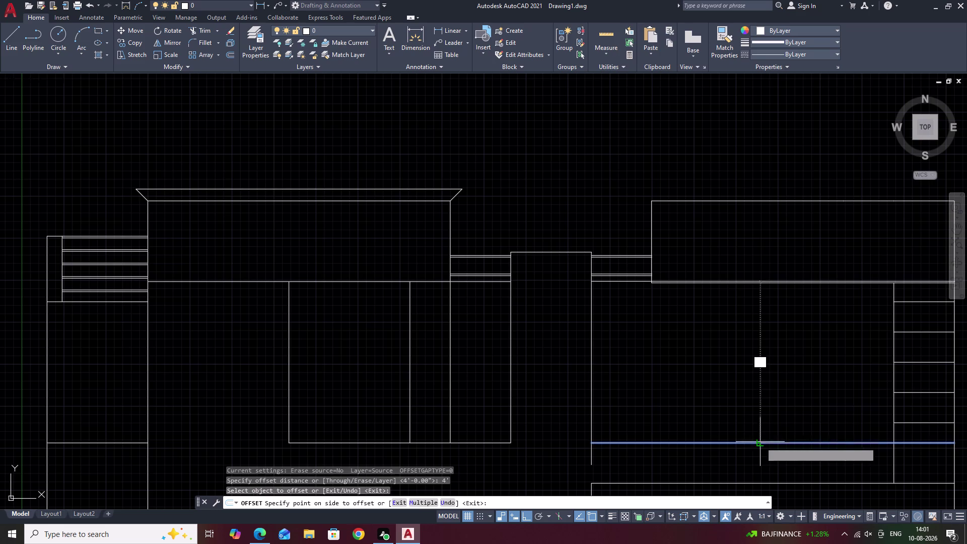
click(743, 291)
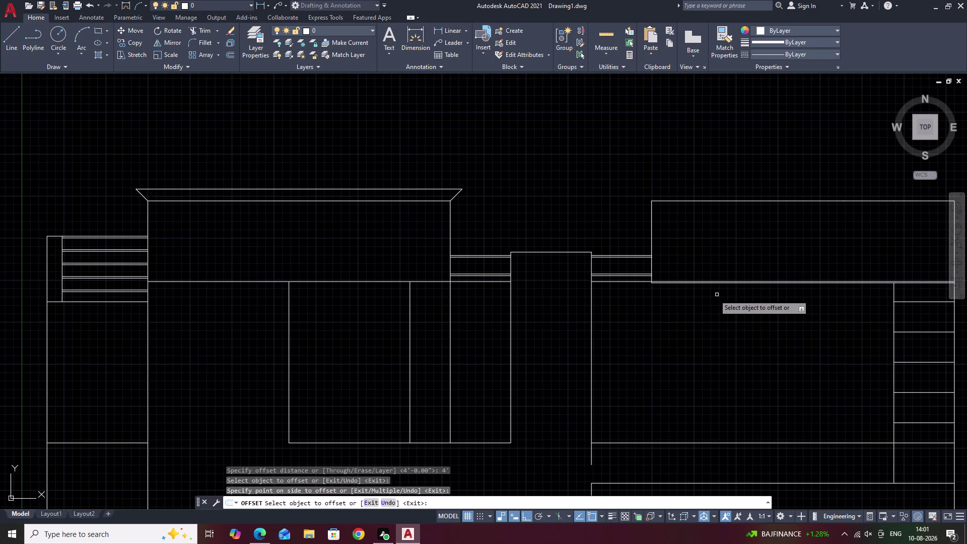
key(Escape)
Trim two overshooting slat line segments near the right block.
text(tr)
key(space)
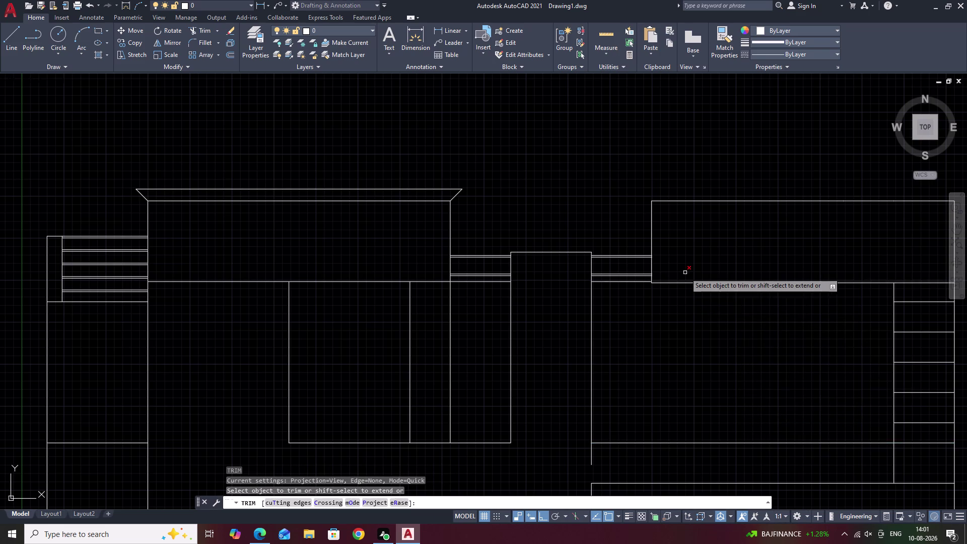
scroll(up, 3)
click(661, 315)
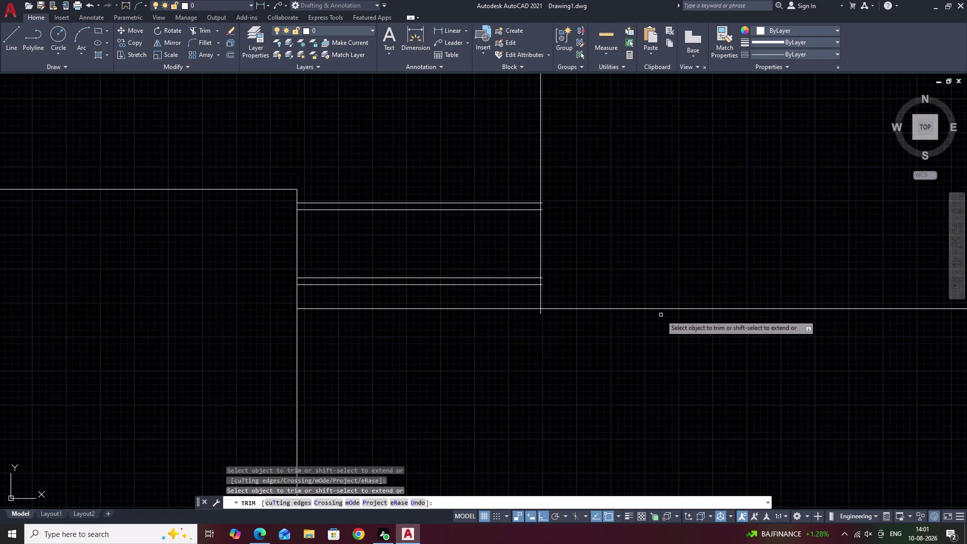
click(541, 313)
scroll(down, 3)
middle_drag(673, 357, 579, 375)
scroll(up, 3)
key(Escape)
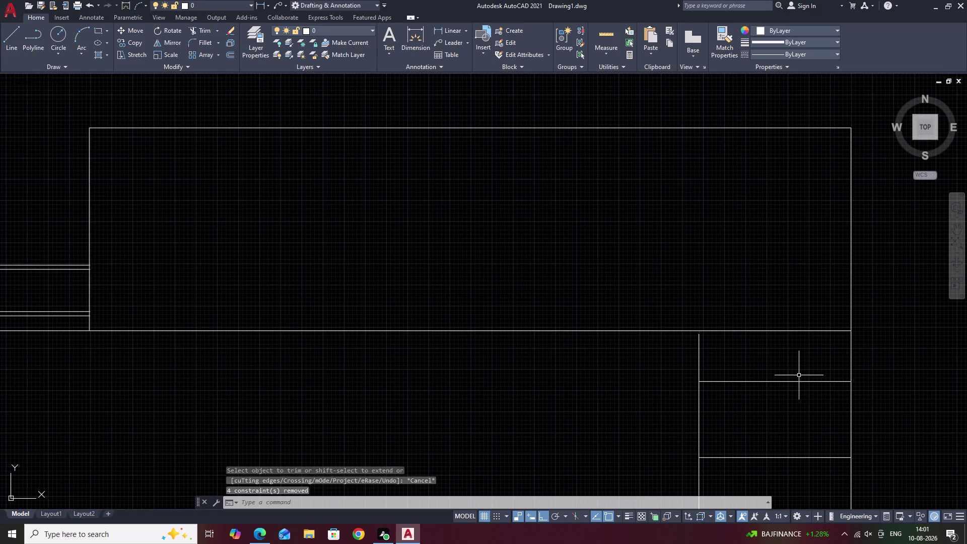
Extend a slat line to its boundary, then cancel and pan to the central block's slats.
text(ex)
key(space)
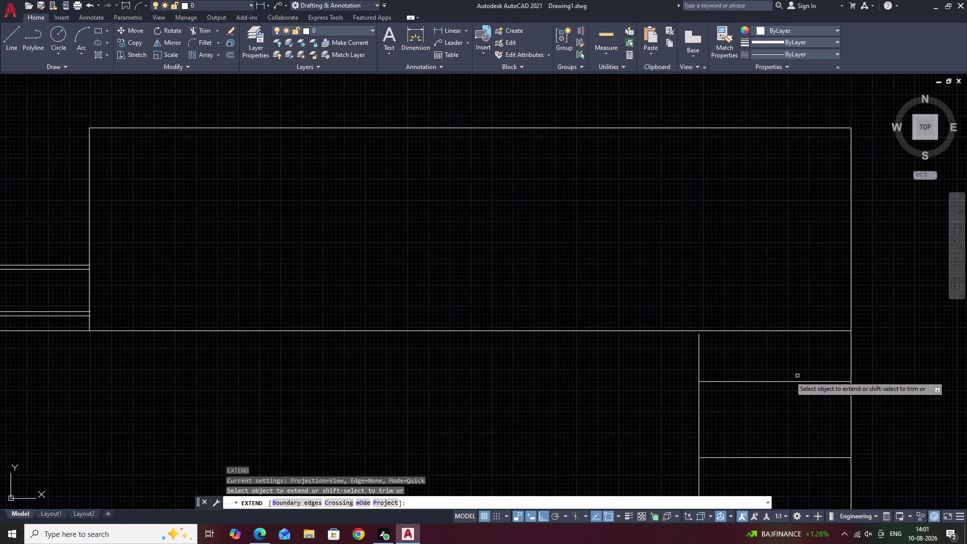
click(699, 348)
key(Escape)
key(Escape)
scroll(down, 3)
middle_drag(541, 358, 741, 369)
scroll(up, 3)
scroll(up, 3)
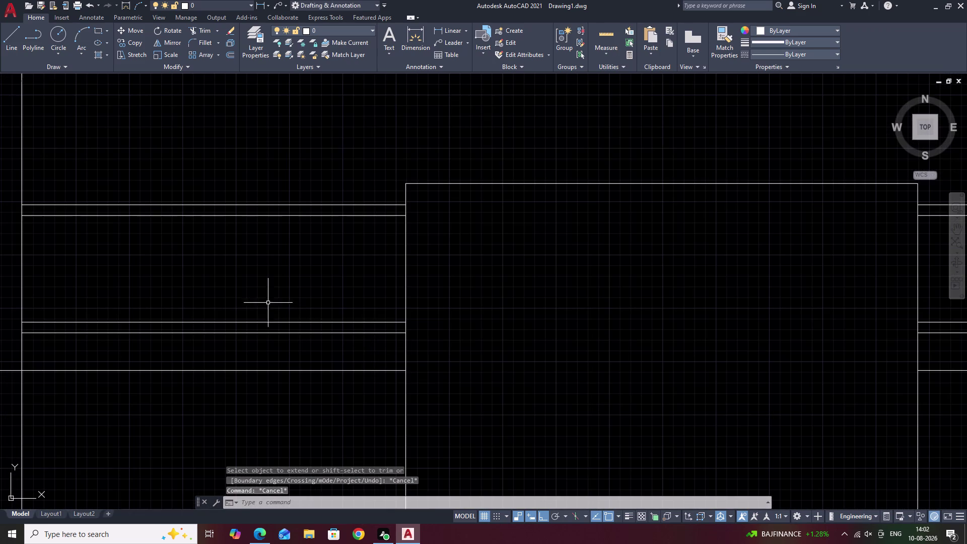
Move the four slat lines left of the central block 0.5" up.
drag(288, 162, 180, 328)
click(178, 332)
drag(179, 332, 176, 339)
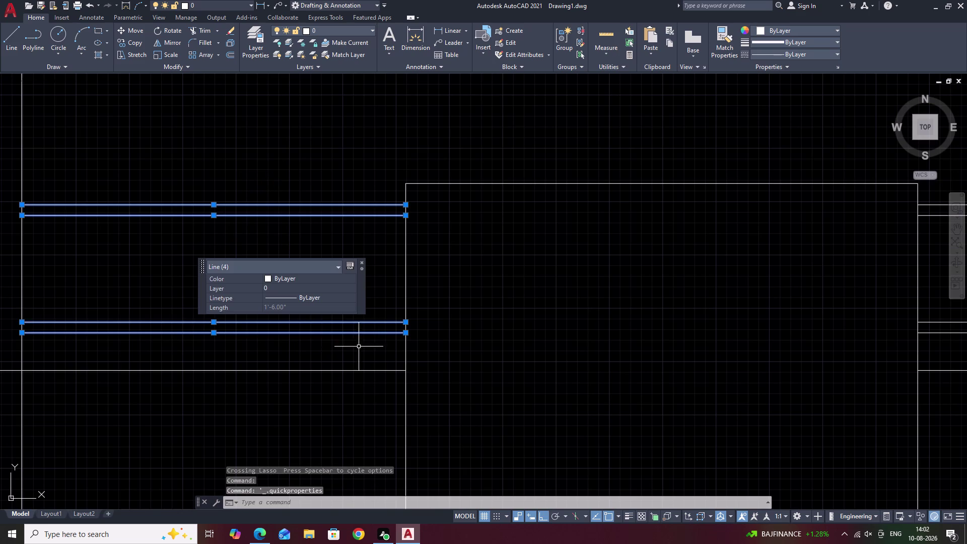
middle_drag(394, 281, 395, 214)
key(Escape)
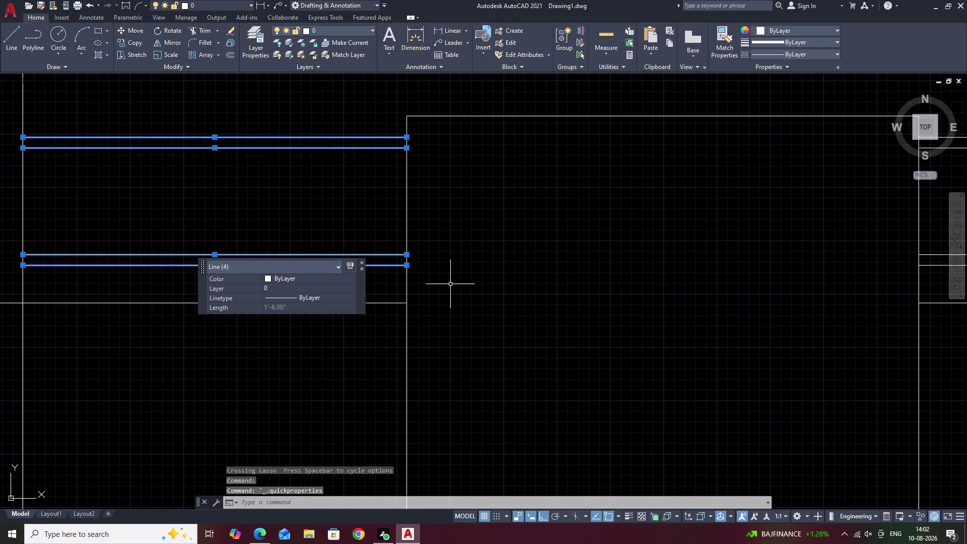
drag(297, 122, 213, 271)
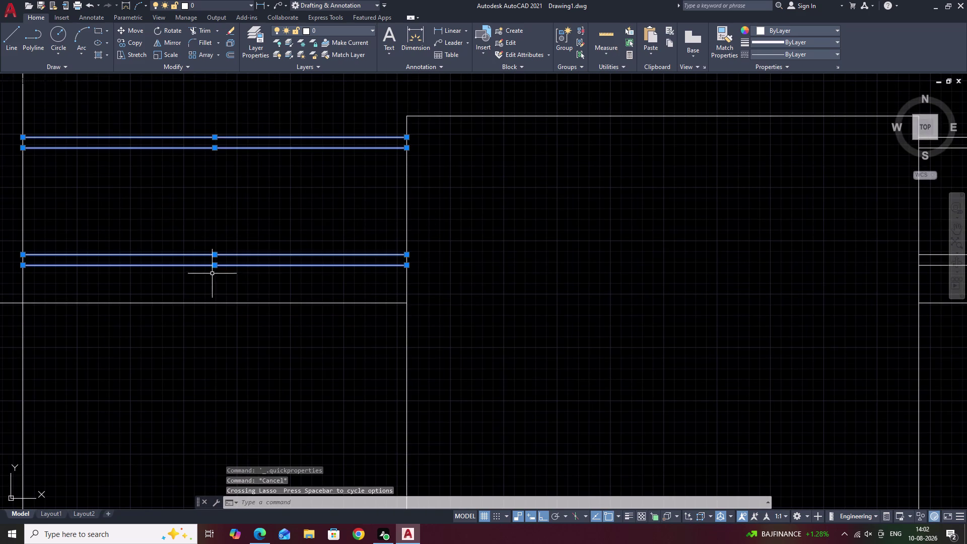
text(m)
key(space)
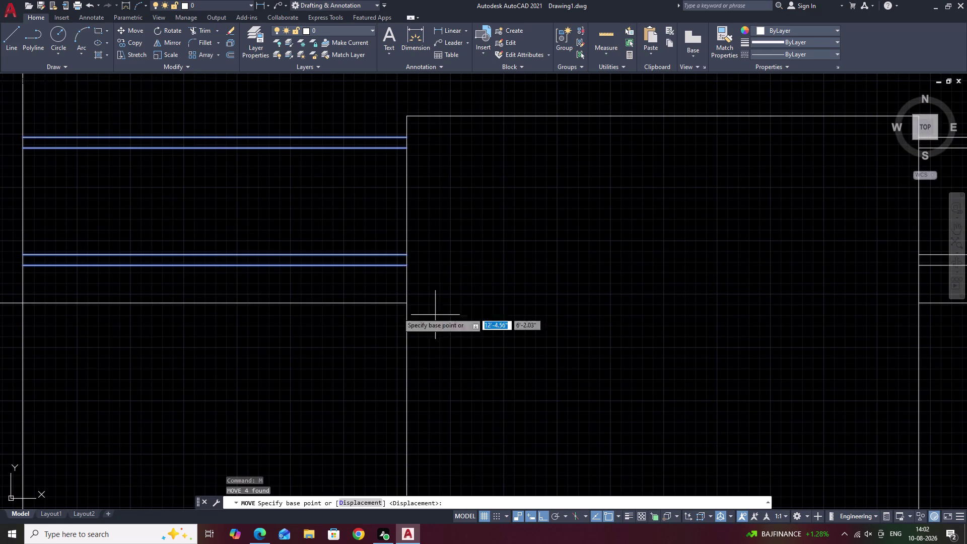
middle_drag(246, 287, 592, 350)
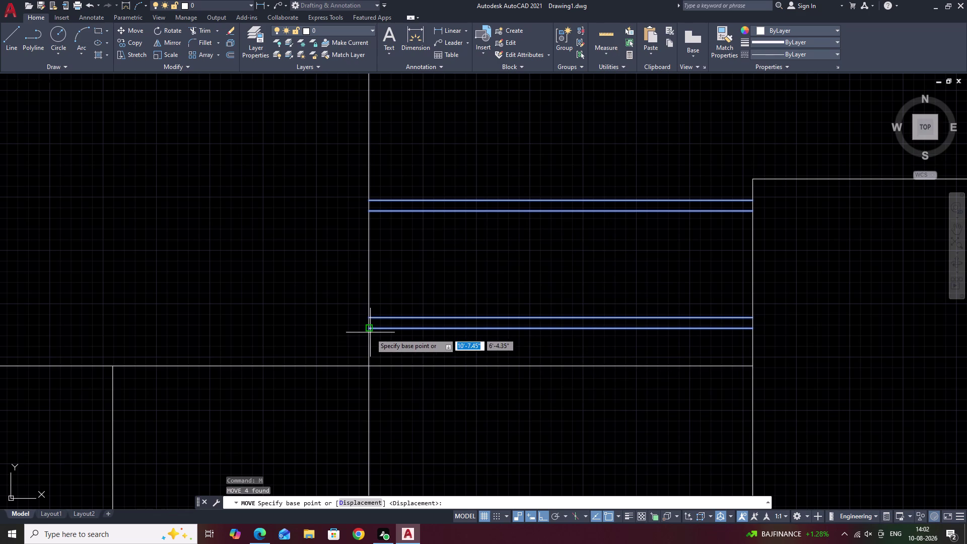
click(368, 330)
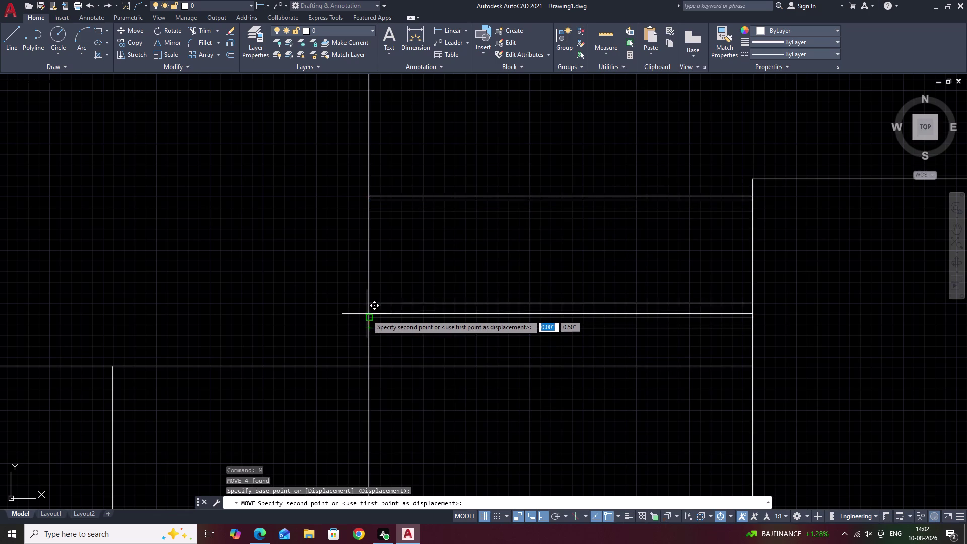
click(367, 315)
Erase the slat lines right of the central block.
scroll(down, 3)
middle_drag(497, 336, 523, 329)
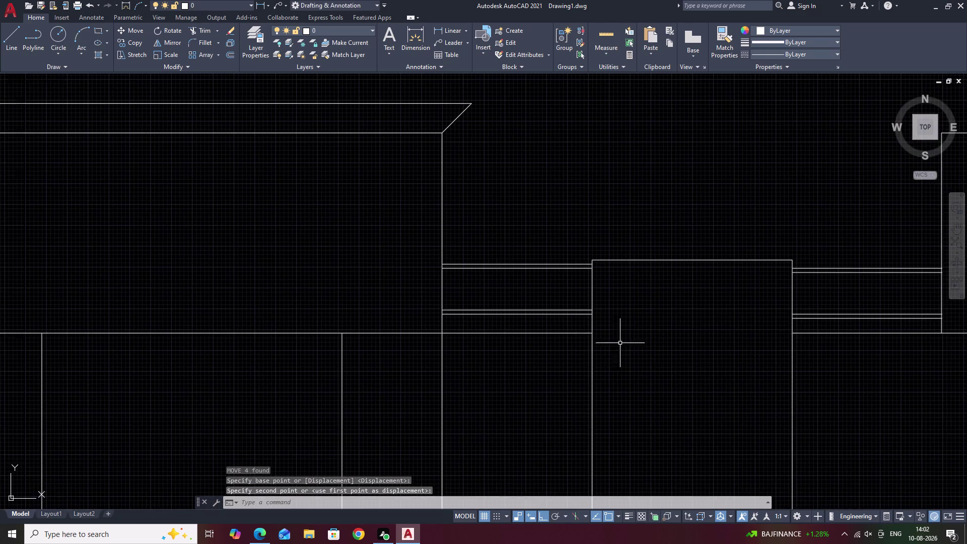
middle_drag(644, 346, 575, 356)
drag(495, 261, 443, 325)
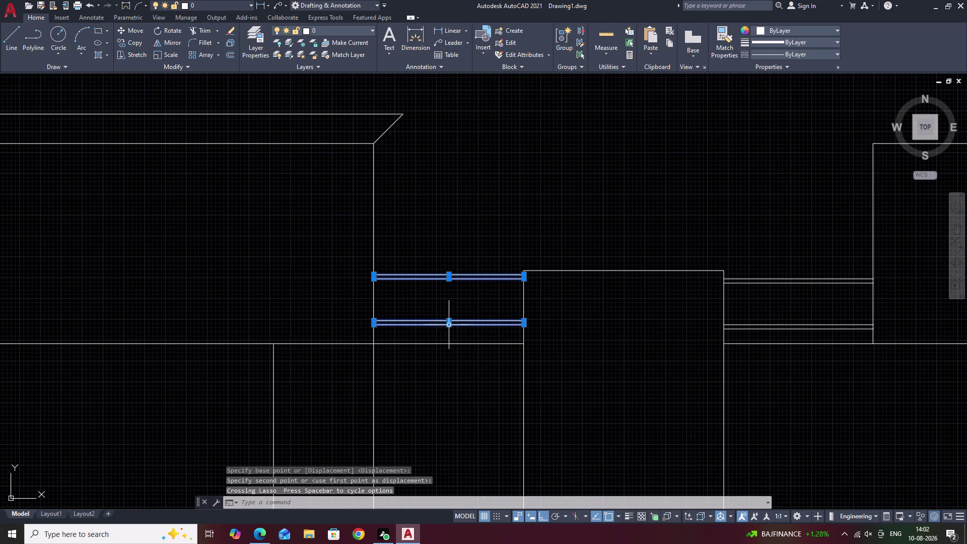
key(Escape)
drag(833, 267, 776, 337)
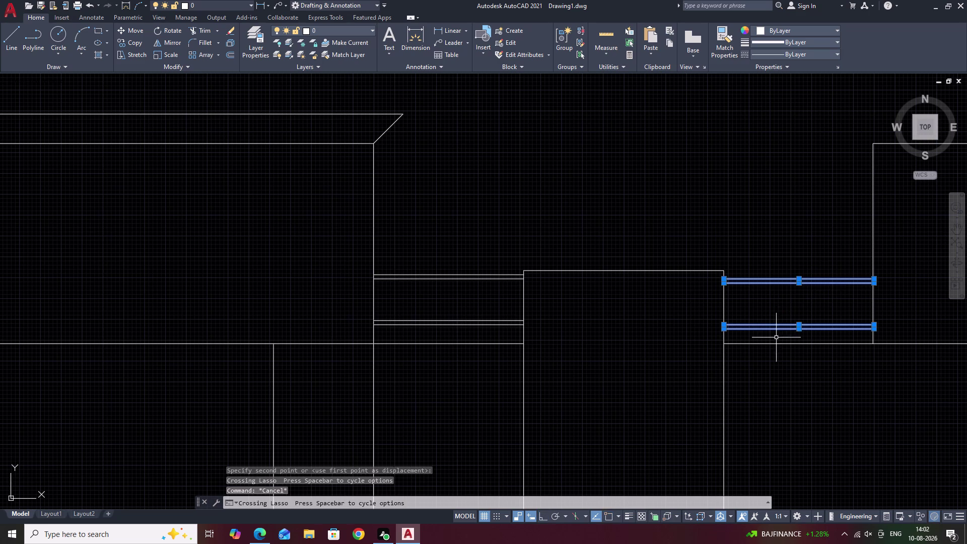
text(e)
key(space)
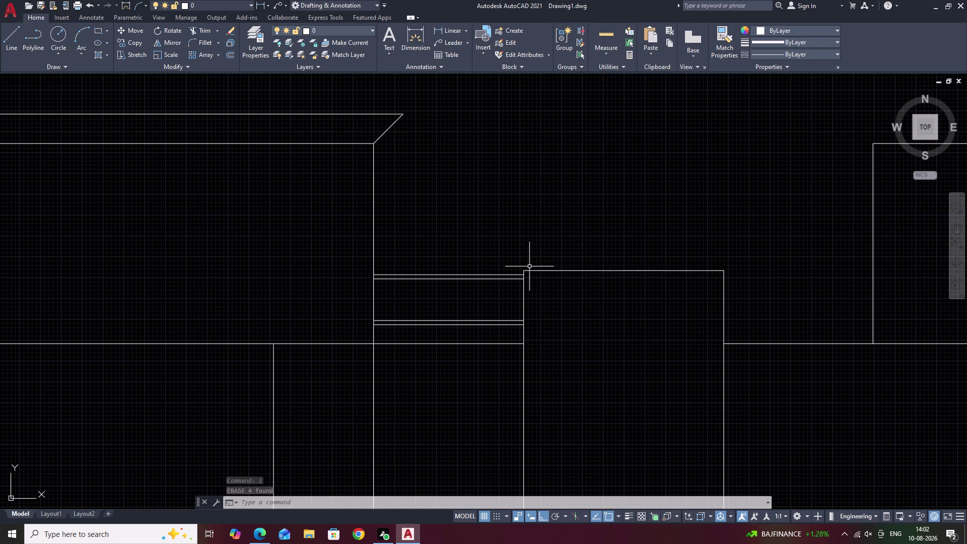
Mirror the left slats about the central block's vertical midline with MI.
drag(489, 262, 459, 332)
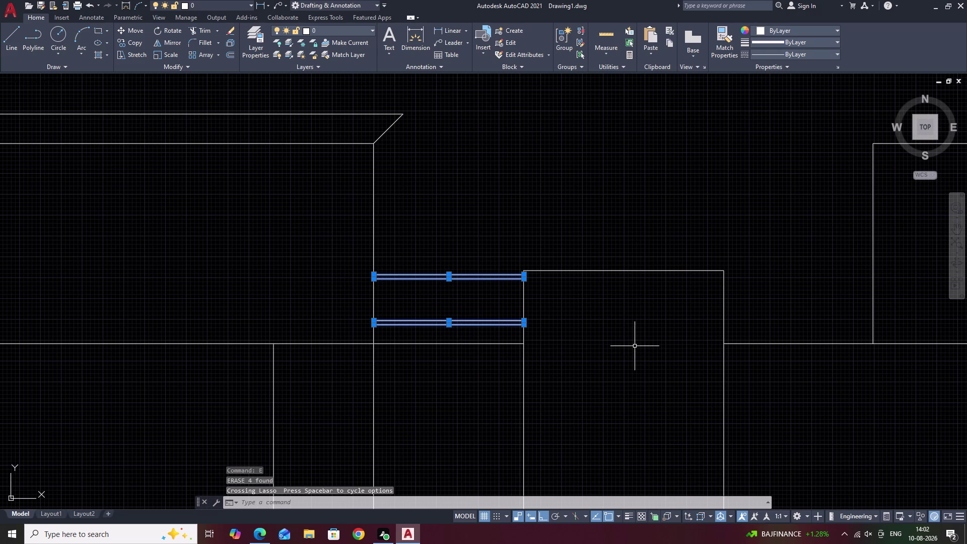
key(m)
text(i)
key(space)
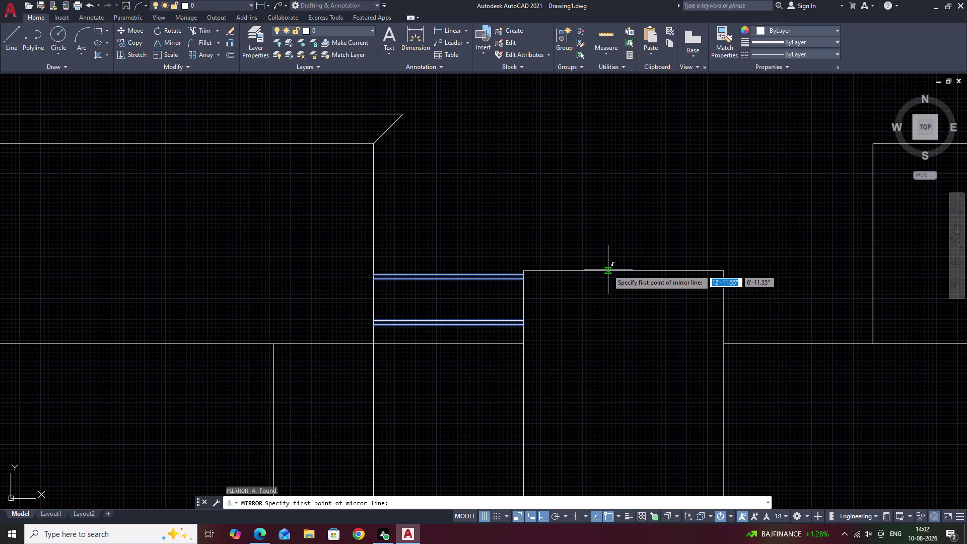
click(621, 271)
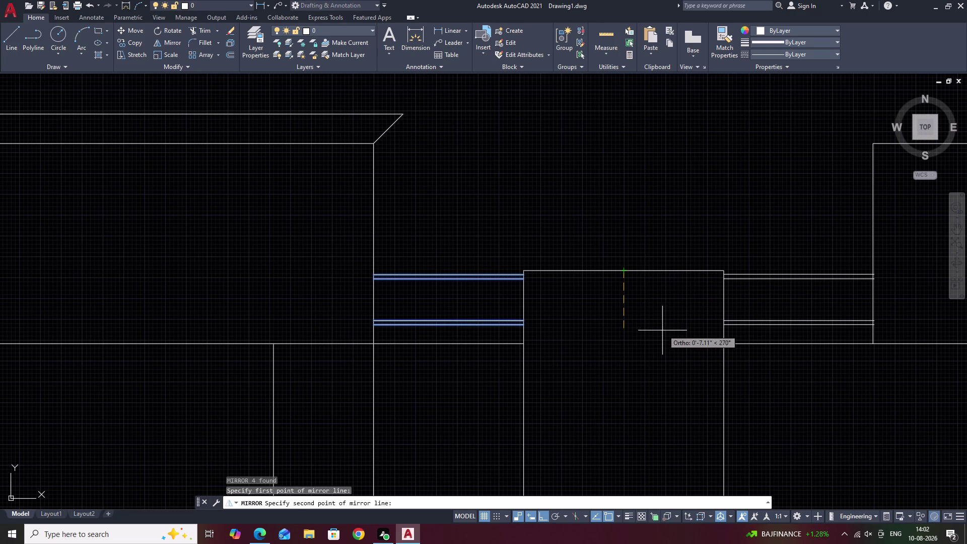
click(663, 331)
drag(681, 365, 662, 331)
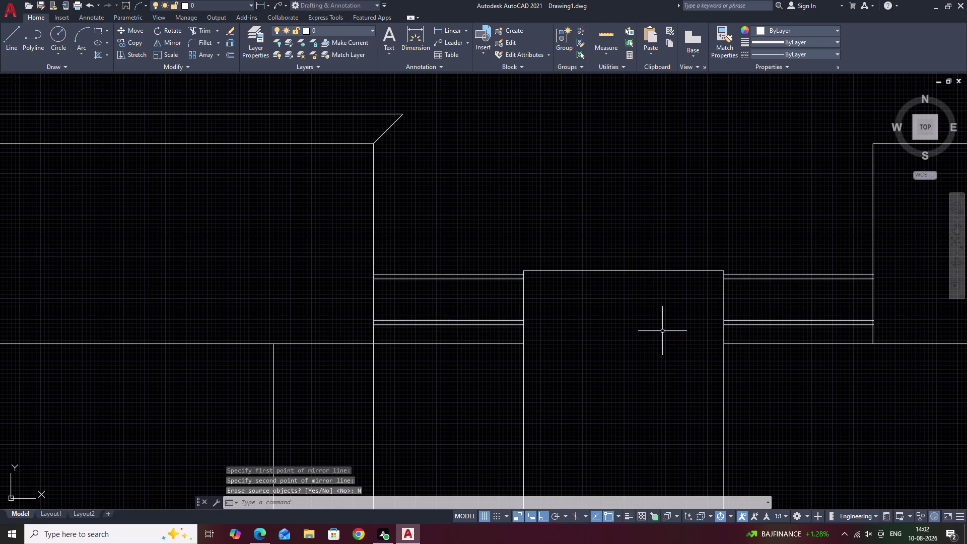
Pan and zoom out to view the whole elevation and the right tower area.
scroll(down, 3)
middle_drag(700, 364, 695, 324)
middle_drag(805, 325, 734, 322)
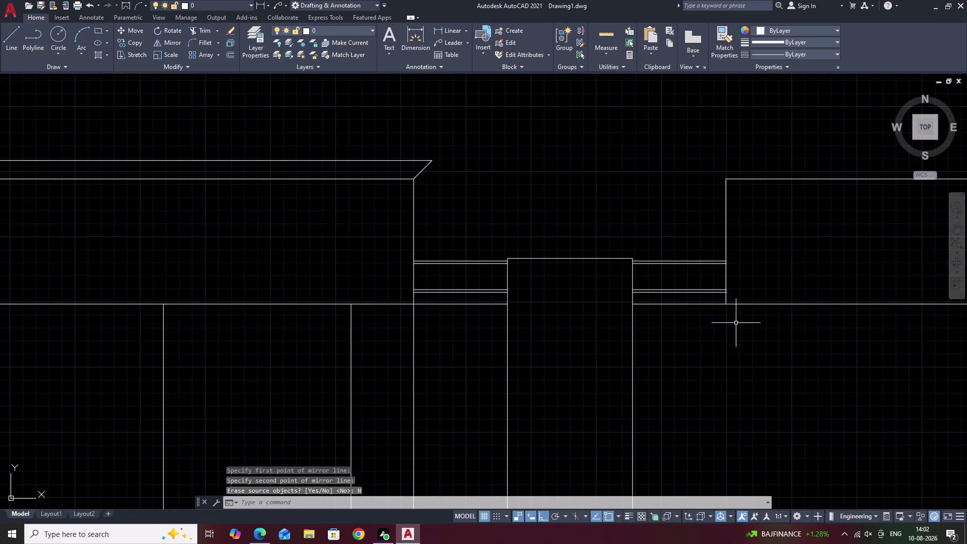
scroll(up, 3)
scroll(down, 3)
scroll(down, 3)
middle_drag(888, 346, 701, 340)
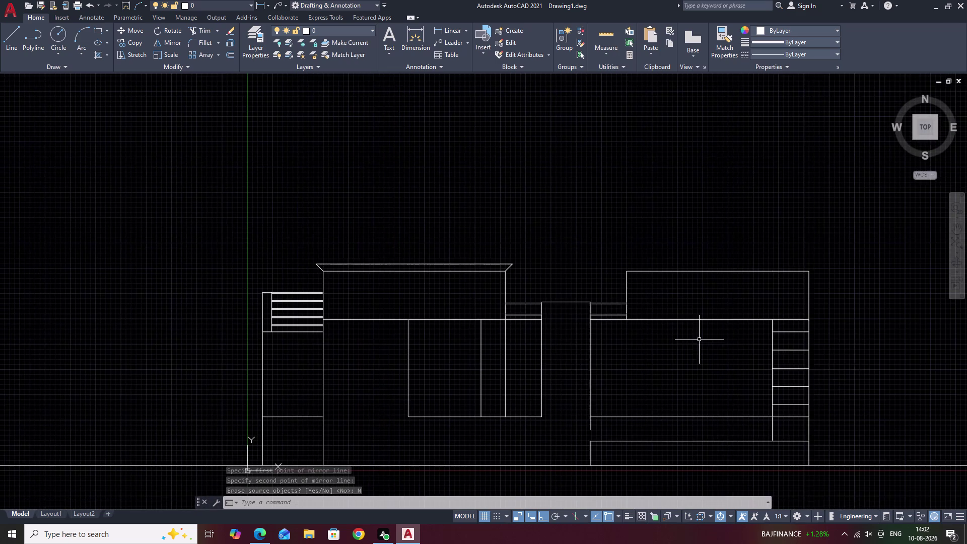
middle_drag(811, 363, 765, 358)
middle_drag(634, 371, 601, 340)
scroll(up, 3)
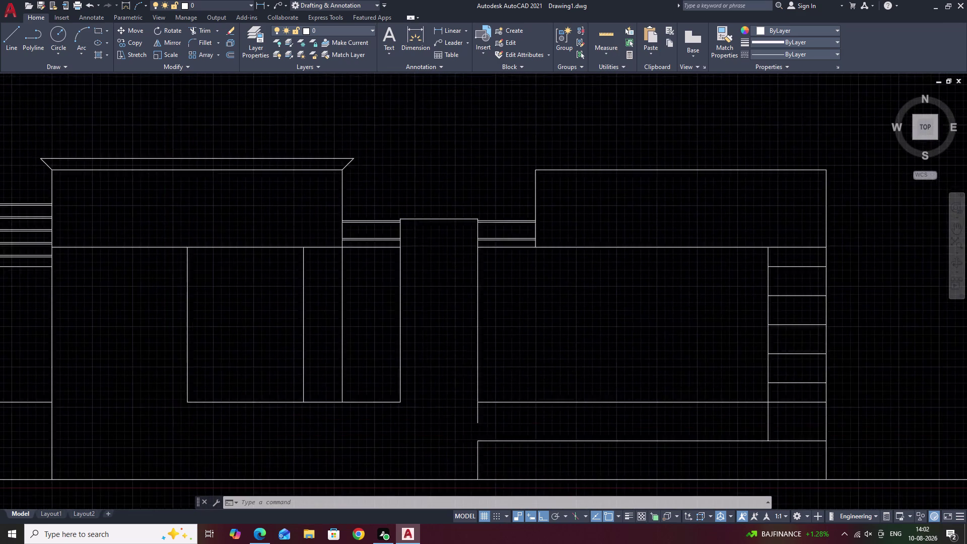
middle_click(589, 336)
scroll(down, 3)
middle_drag(632, 353, 535, 331)
scroll(up, 3)
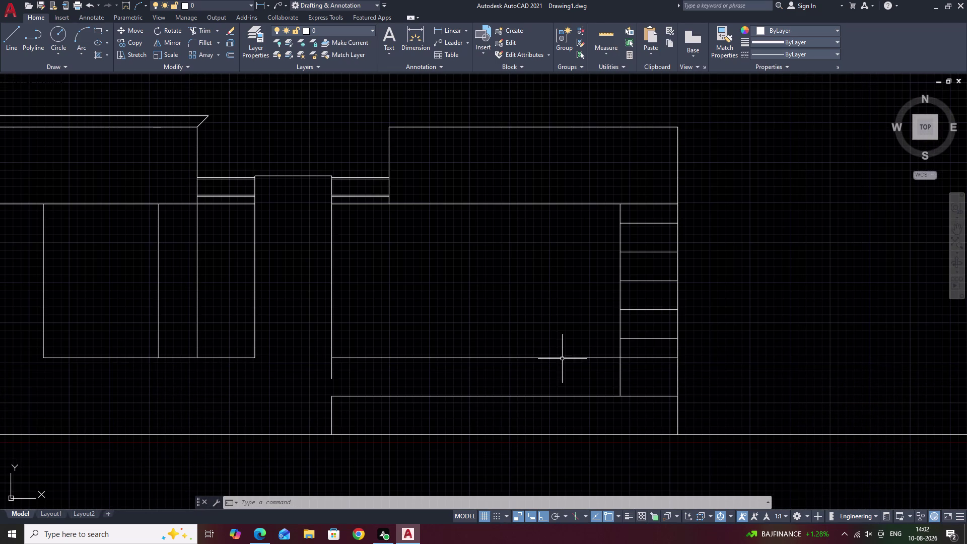
key(o)
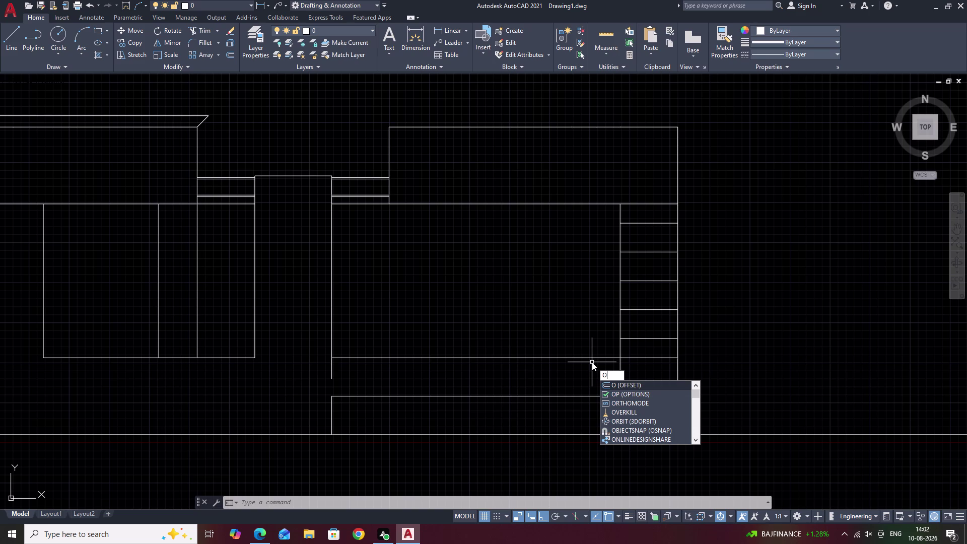
Offset the lower horizontal line 5.5 upward.
key(space)
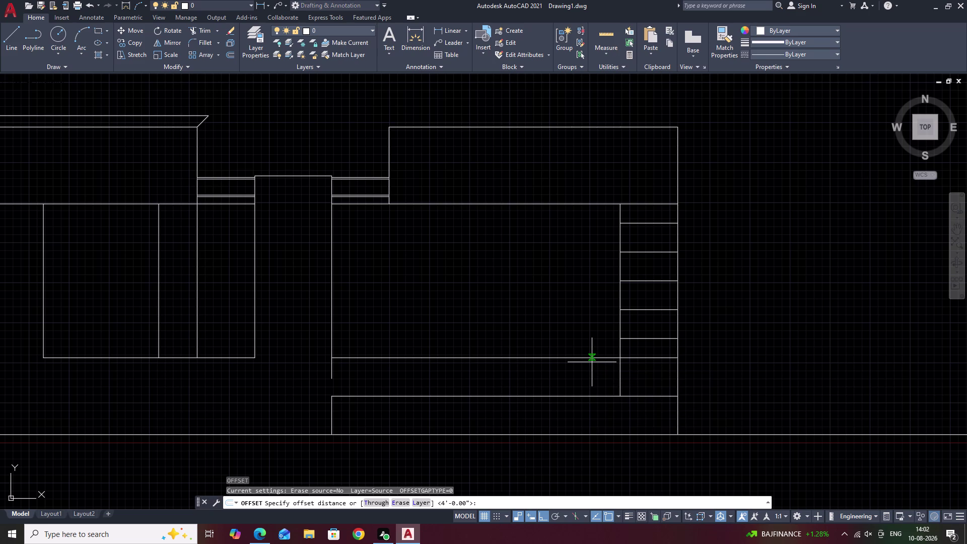
key(5)
key(period)
key(5)
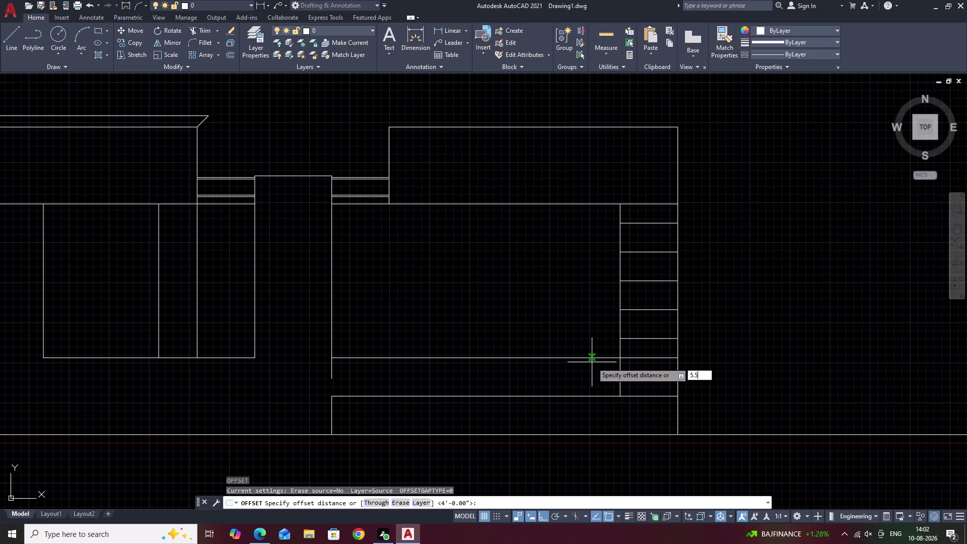
key(space)
click(556, 358)
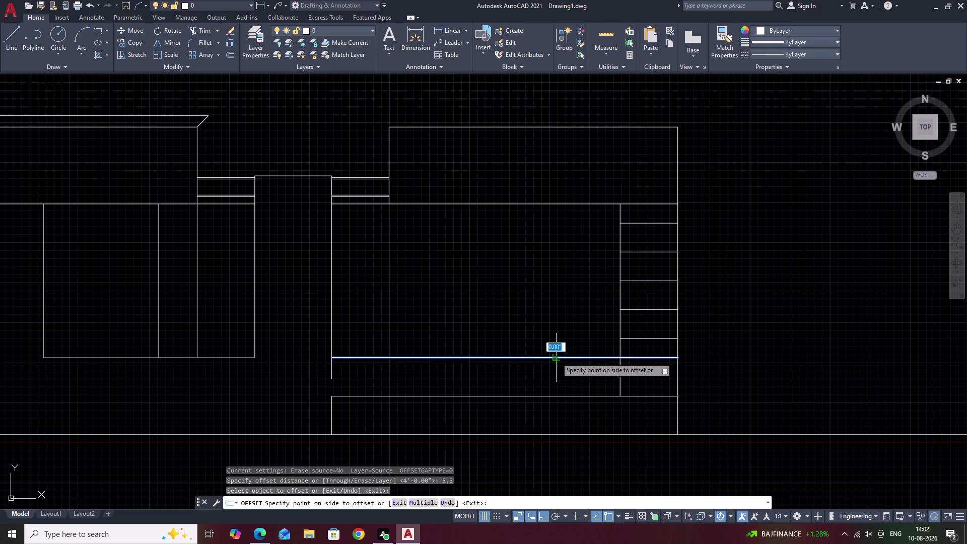
click(557, 343)
key(Escape)
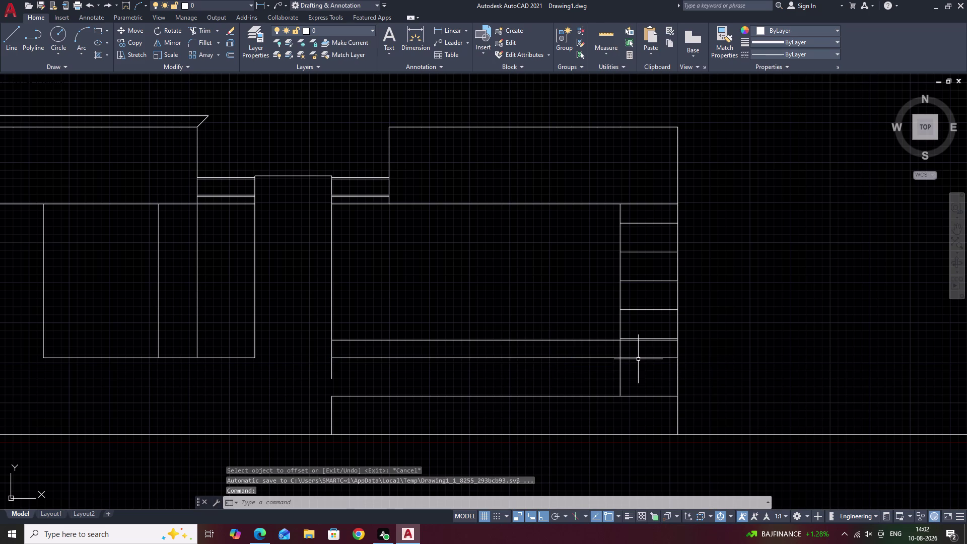
Trim an extra segment and fence-trim the short vertical stub below the central opening.
text(tr)
key(space)
scroll(up, 3)
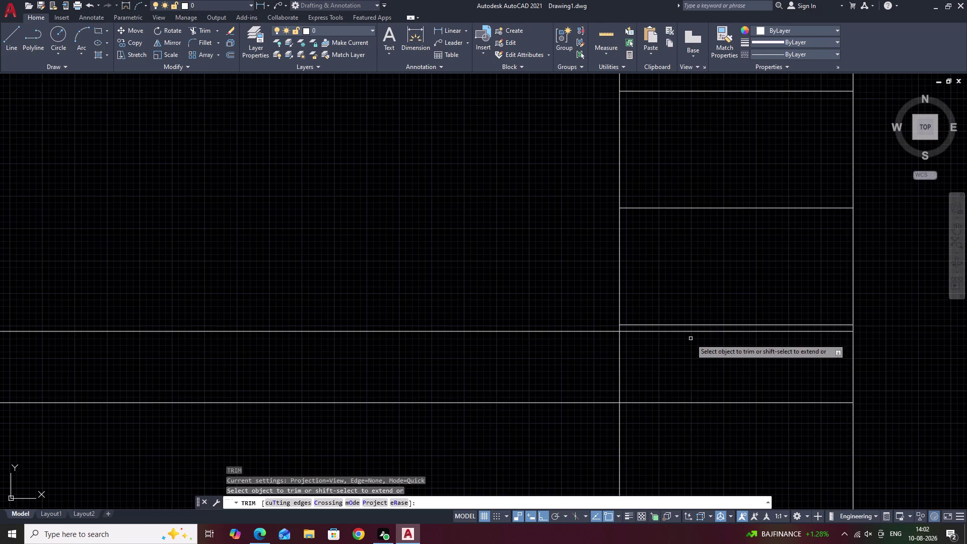
click(684, 331)
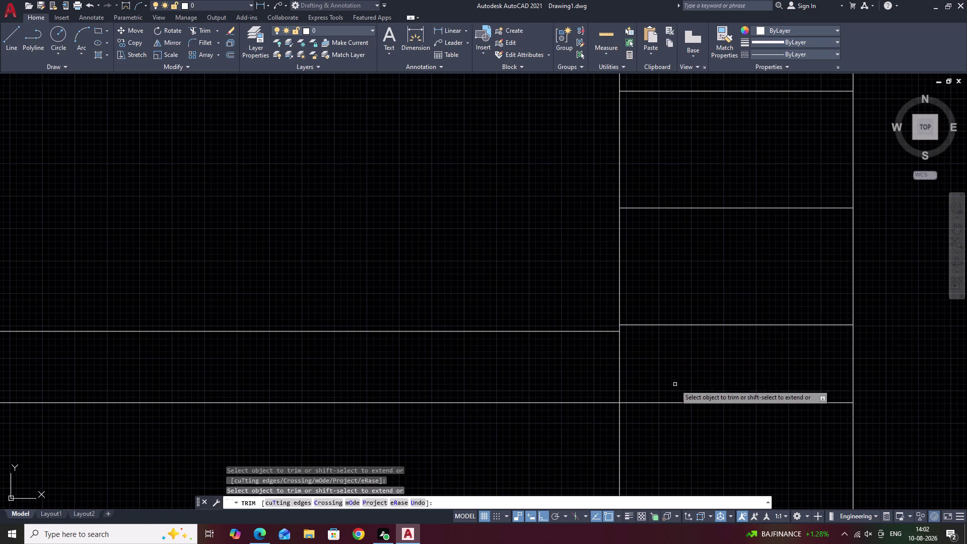
scroll(down, 3)
middle_drag(410, 361, 536, 354)
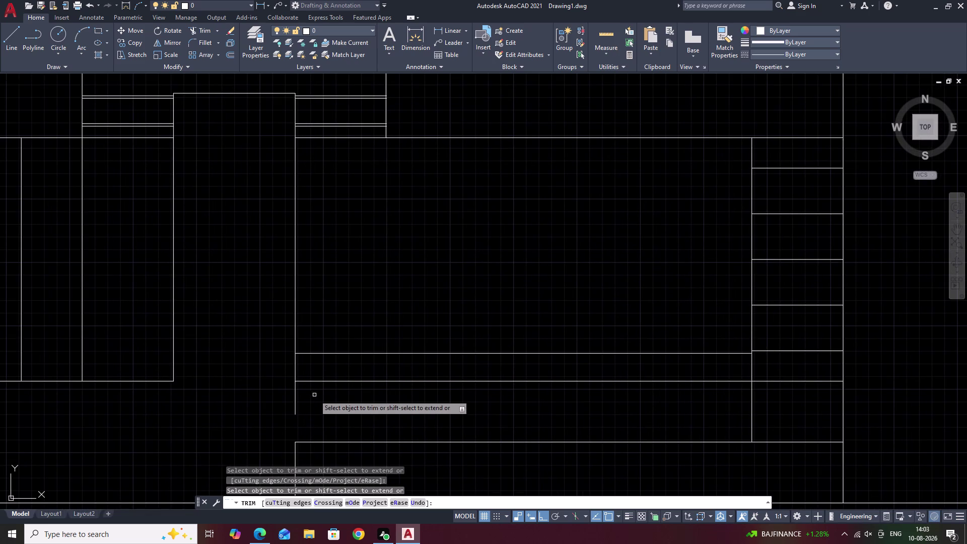
click(297, 394)
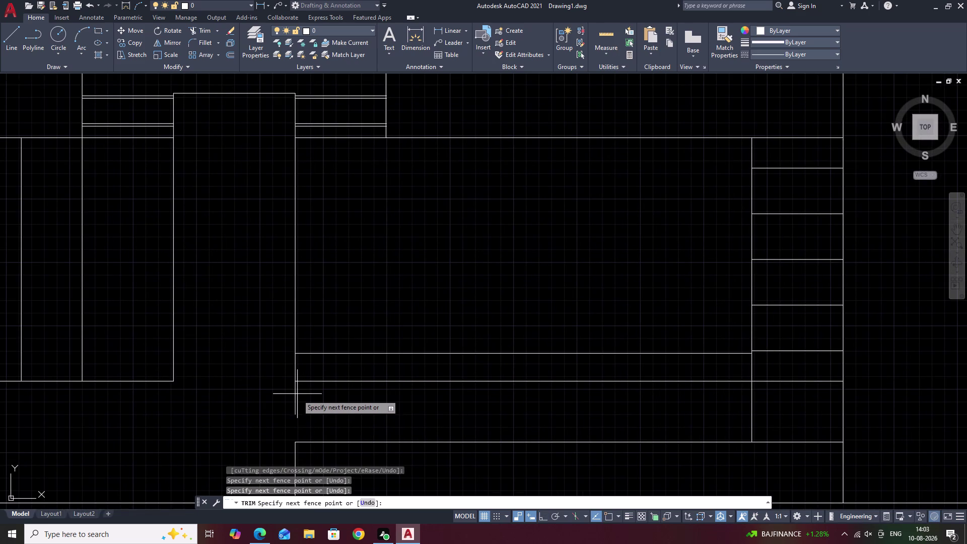
drag(304, 398, 276, 401)
drag(305, 396, 281, 399)
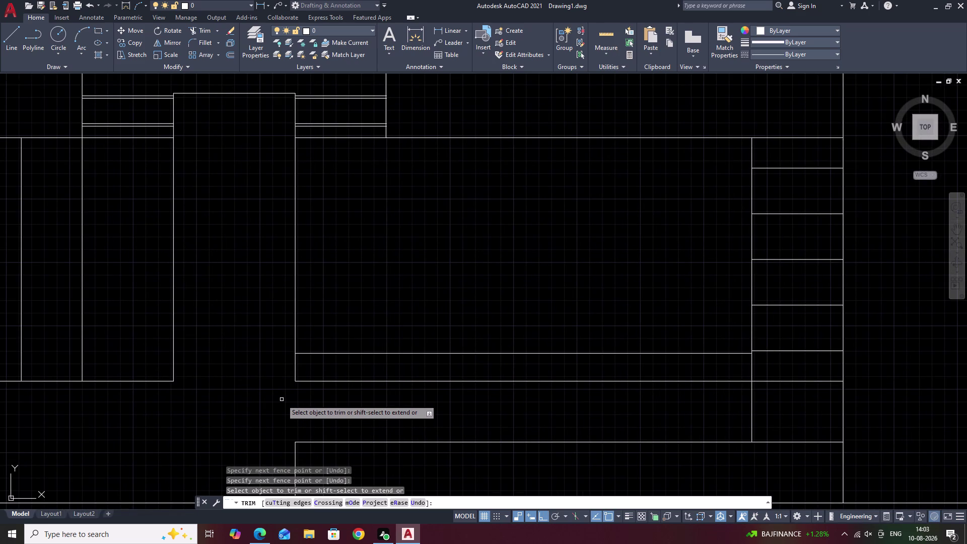
key(Escape)
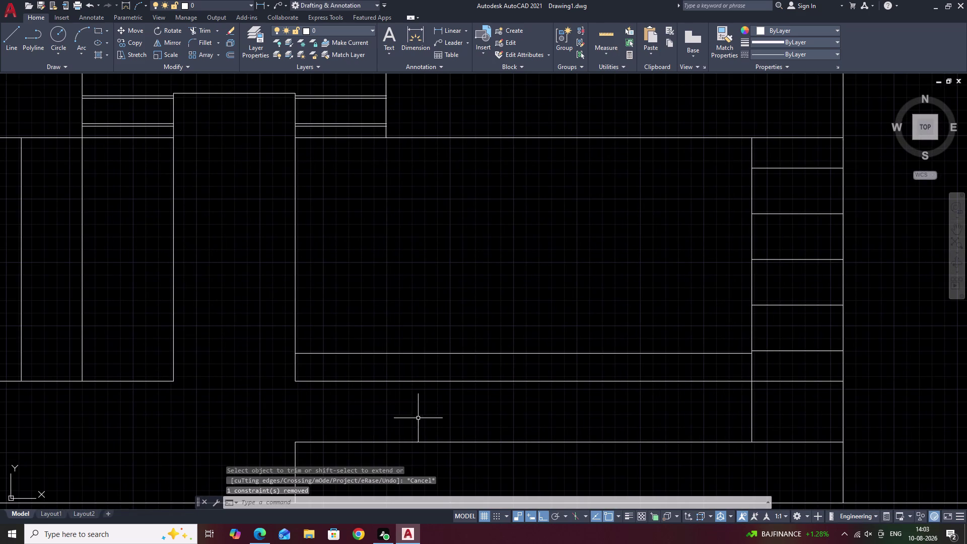
middle_drag(448, 402, 425, 411)
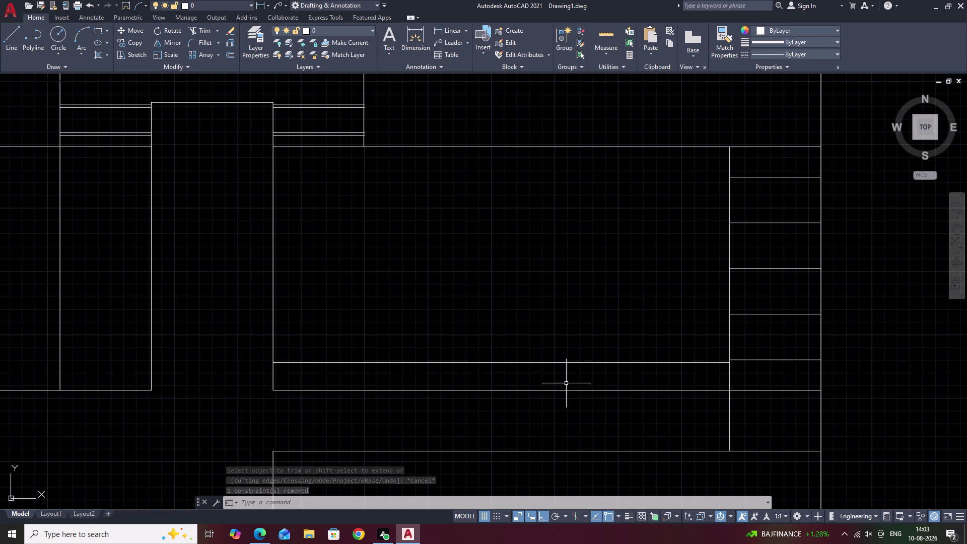
middle_drag(583, 338, 566, 350)
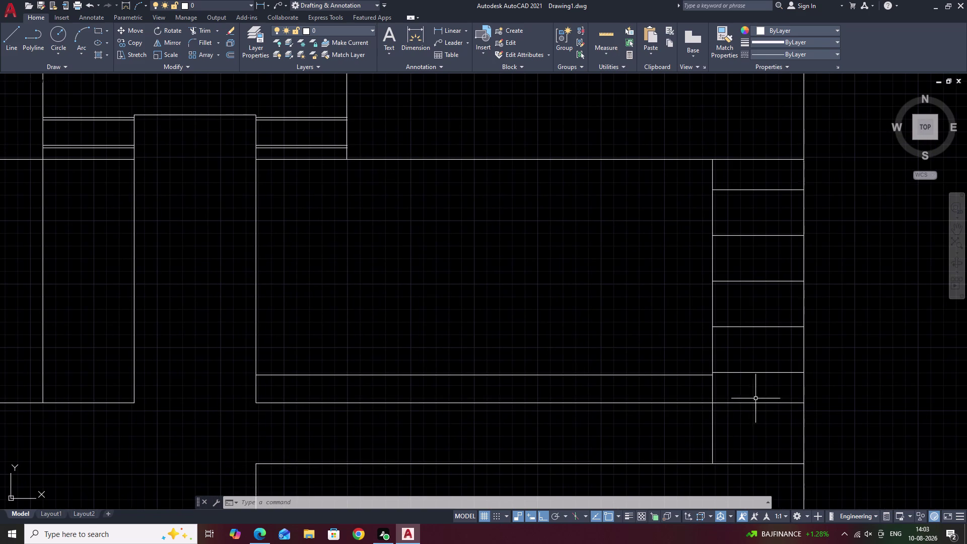
scroll(up, 3)
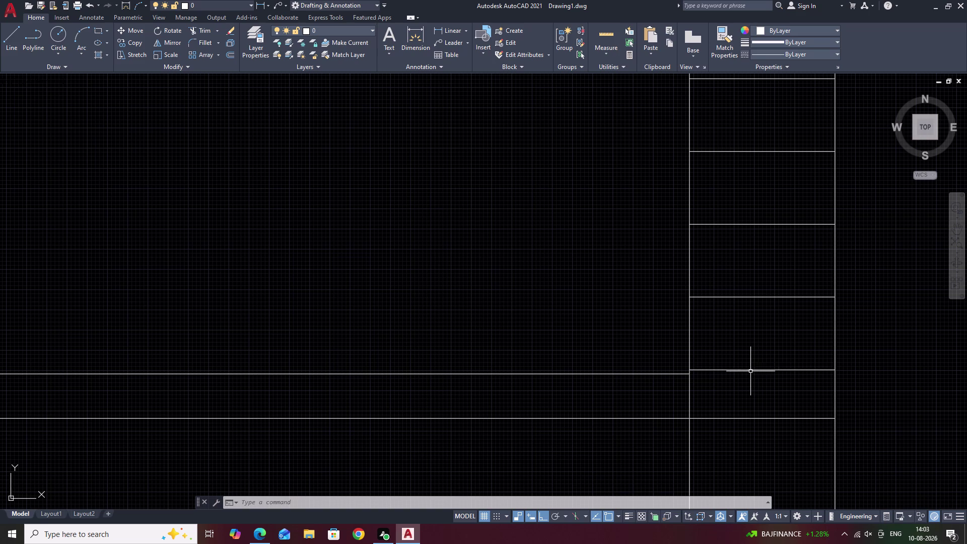
Erase the stacked horizontal divider lines in the right strip.
click(750, 371)
click(744, 299)
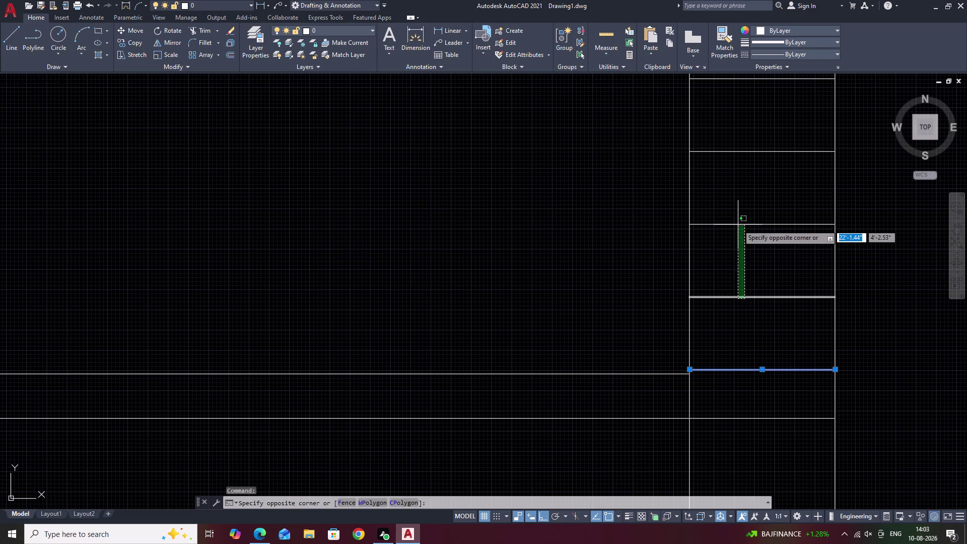
drag(744, 149, 741, 324)
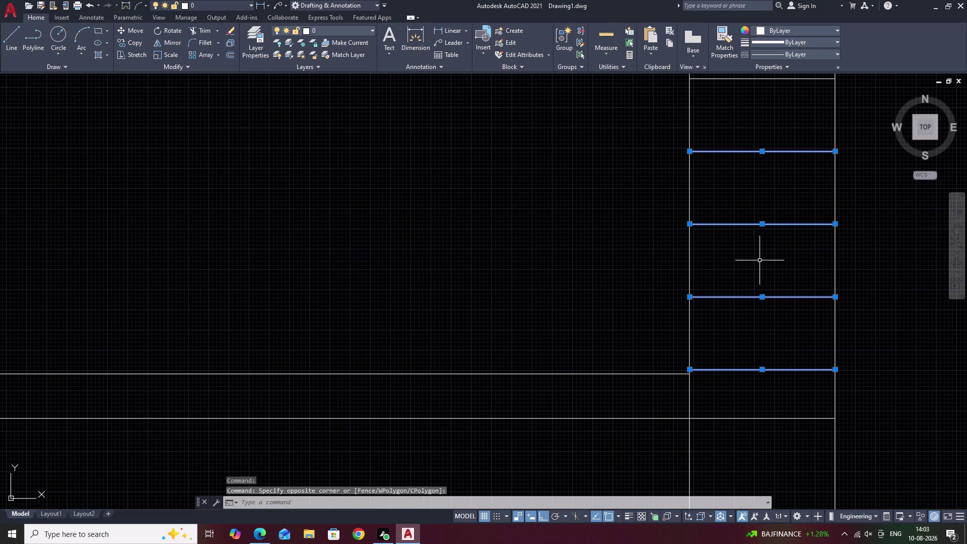
text(e)
key(space)
Erase the leftover divider line remaining in the strip.
scroll(down, 3)
middle_drag(760, 261, 748, 325)
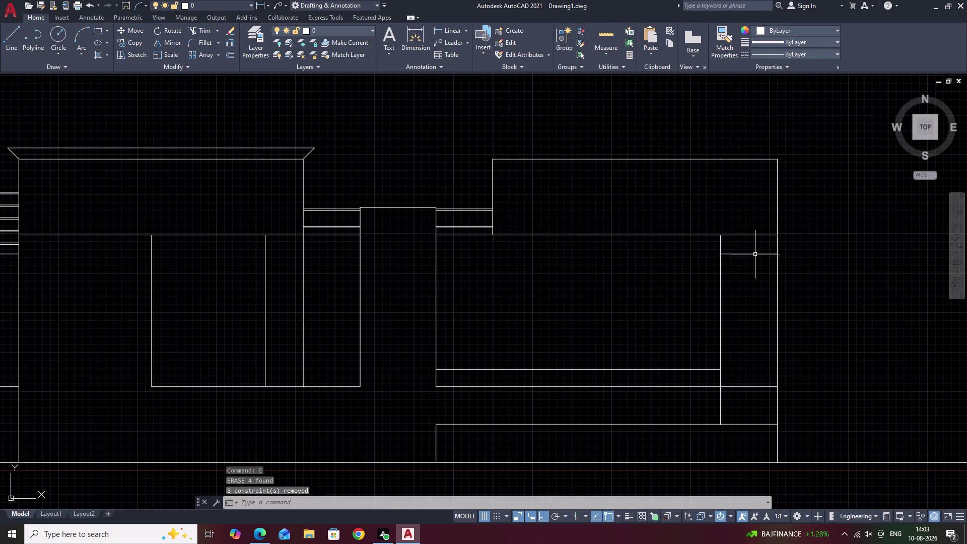
click(755, 252)
click(748, 254)
scroll(up, 3)
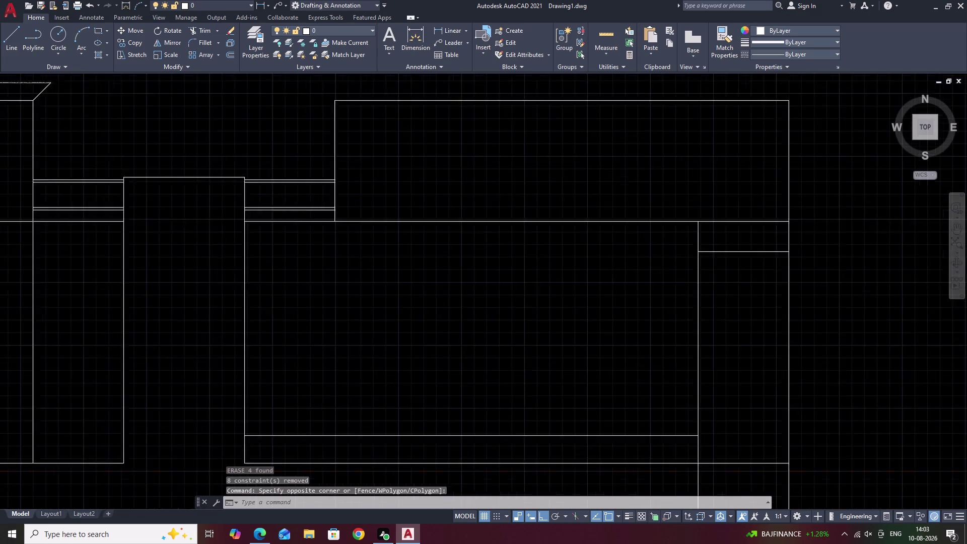
scroll(up, 3)
drag(757, 226, 713, 281)
click(713, 281)
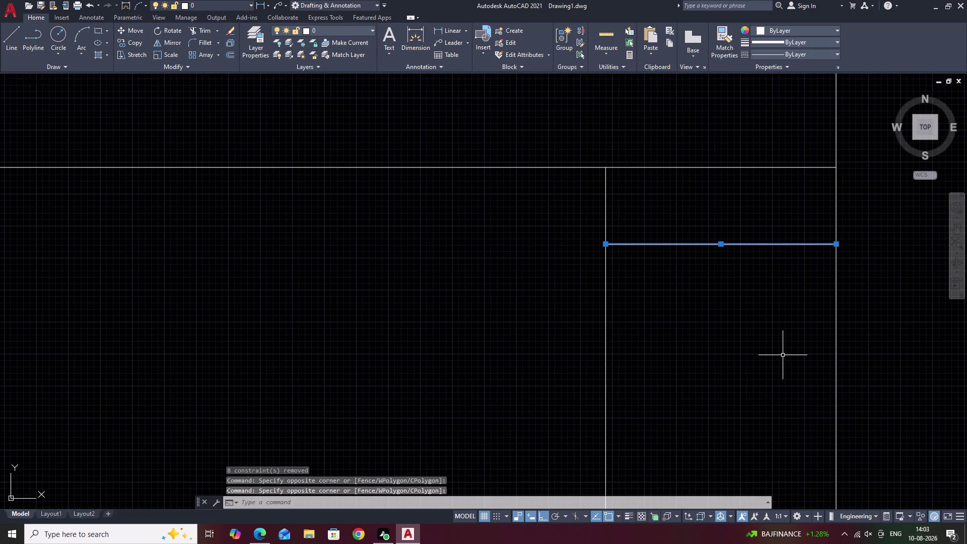
text(e)
key(space)
Pan along the strip's lower edge and cancel the pending command.
scroll(down, 3)
middle_drag(776, 393, 760, 336)
scroll(up, 3)
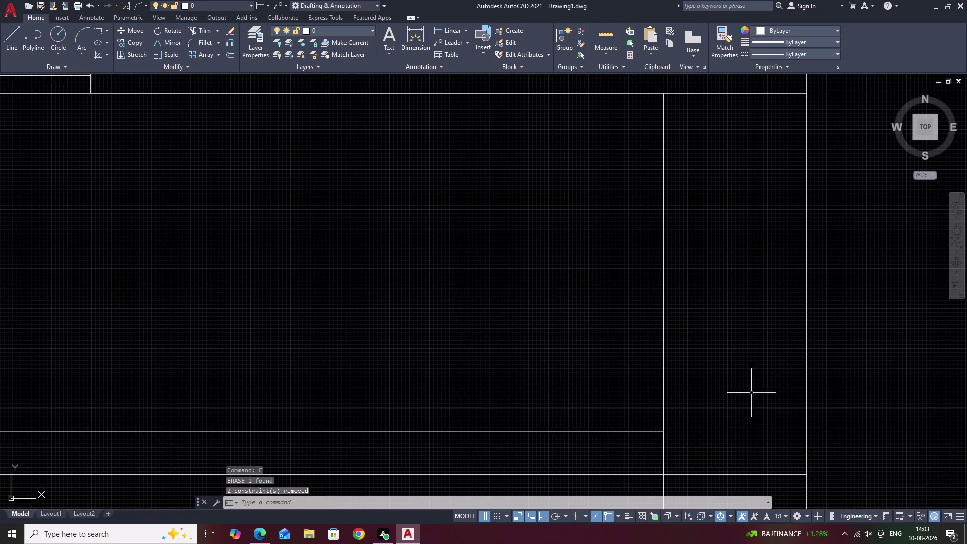
middle_drag(752, 393, 743, 317)
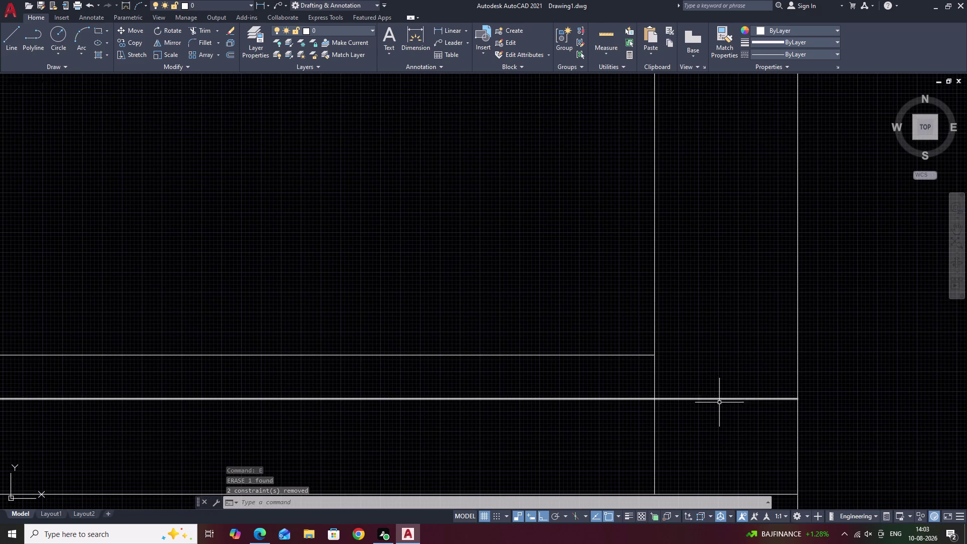
scroll(down, 3)
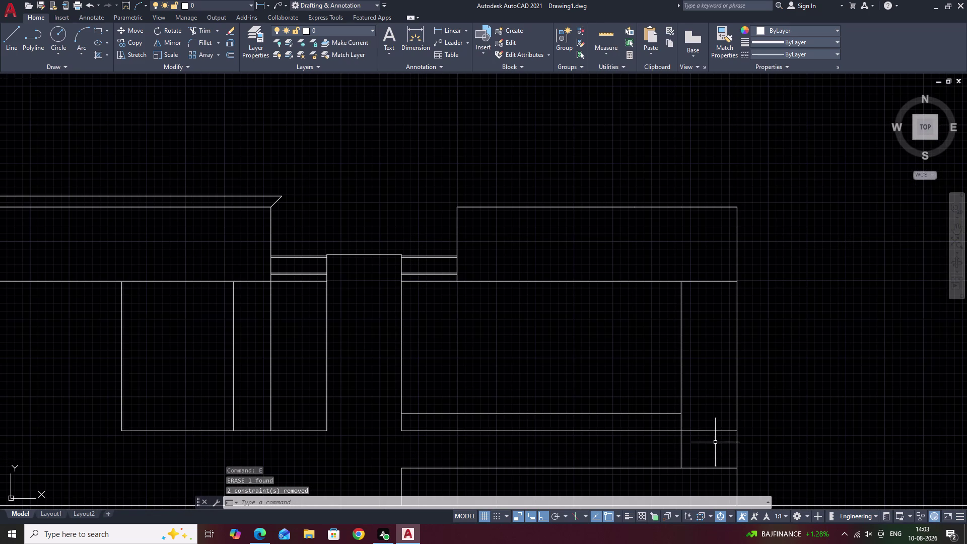
click(711, 431)
key(Escape)
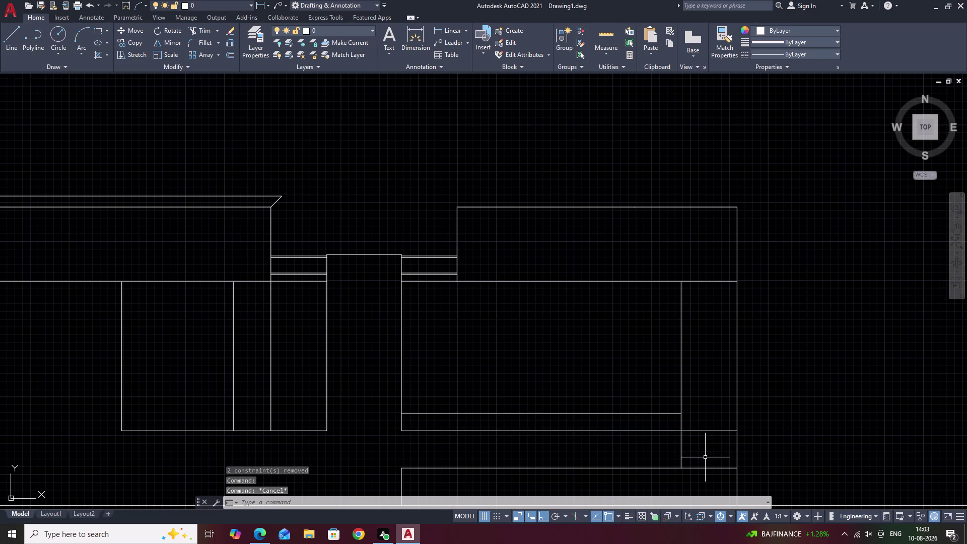
Start and cancel a trim while panning to the strip's lower right corner.
text(tr)
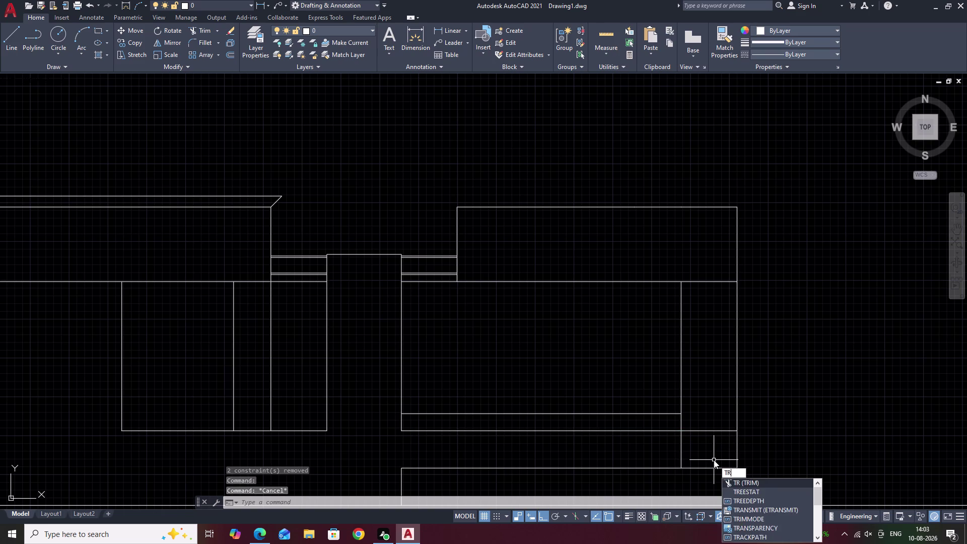
key(space)
click(703, 431)
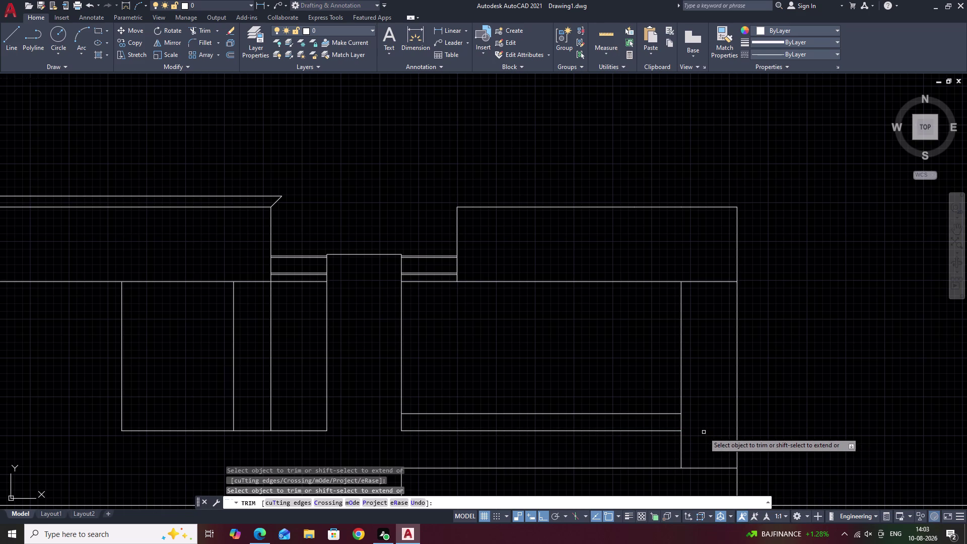
key(Escape)
scroll(down, 3)
middle_drag(775, 443, 706, 431)
scroll(up, 3)
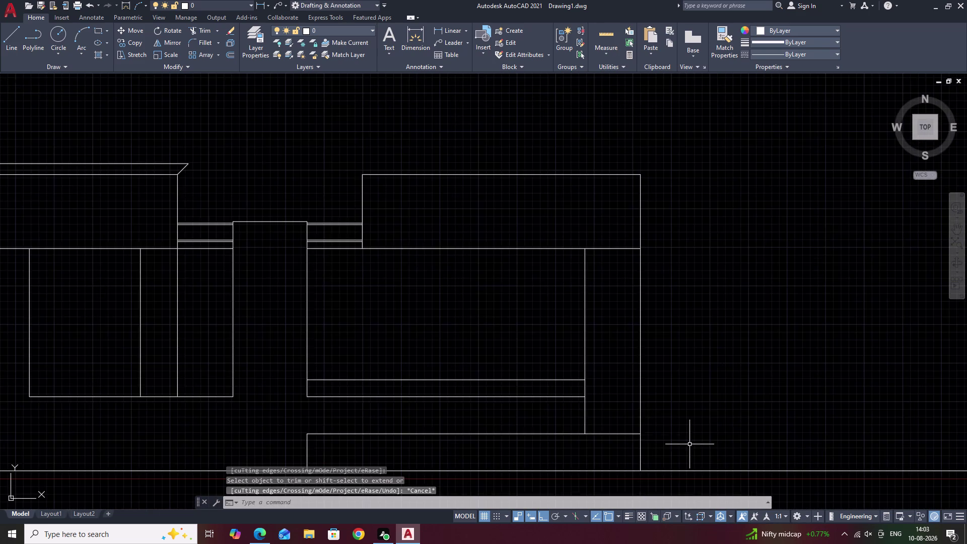
scroll(up, 3)
middle_drag(691, 444, 726, 438)
key(Escape)
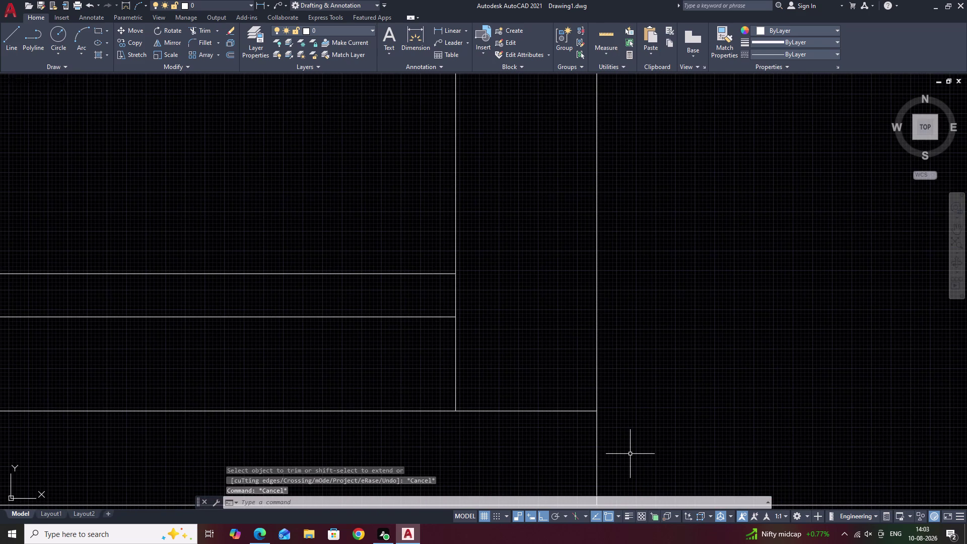
Break the bottom horizontal line at its intersection with the inner vertical edge.
text(br)
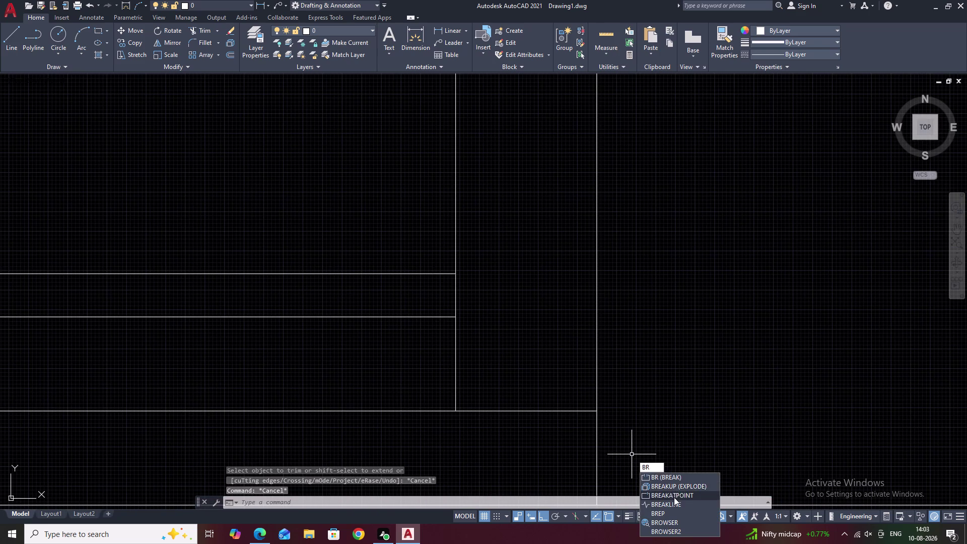
click(674, 497)
click(539, 412)
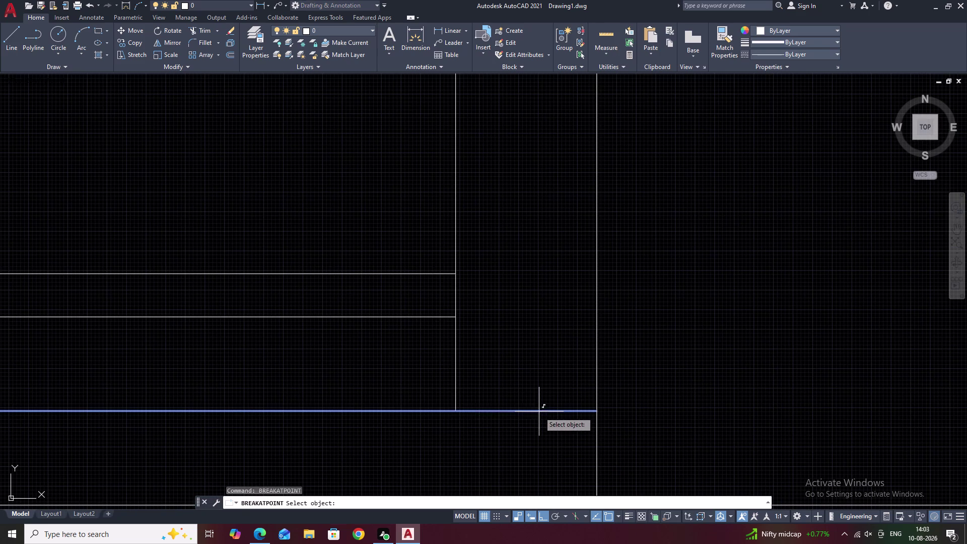
click(455, 410)
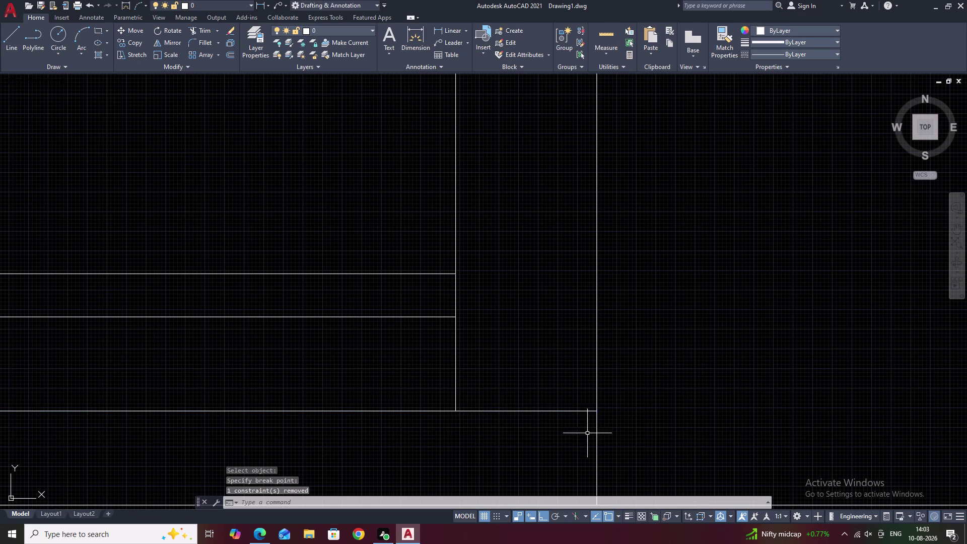
text(o)
key(space)
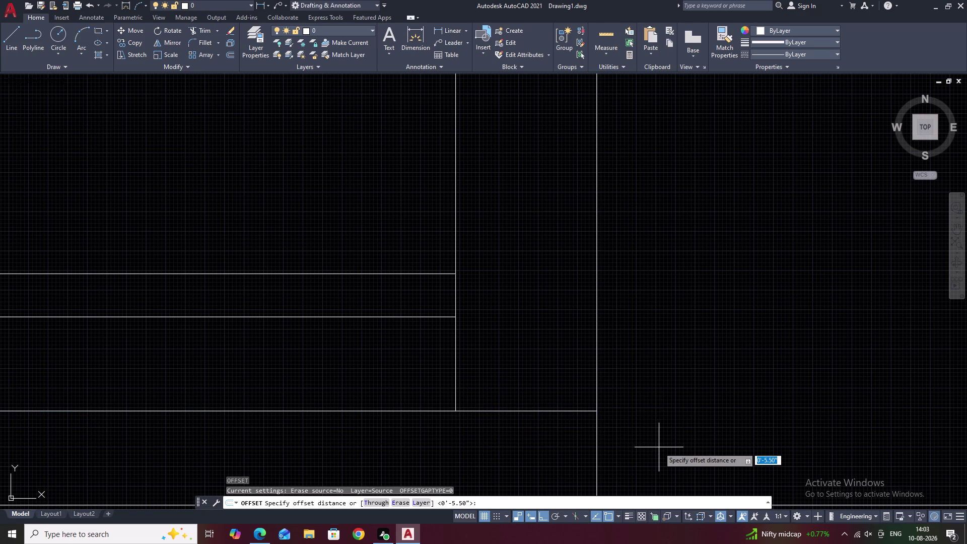
key(Escape)
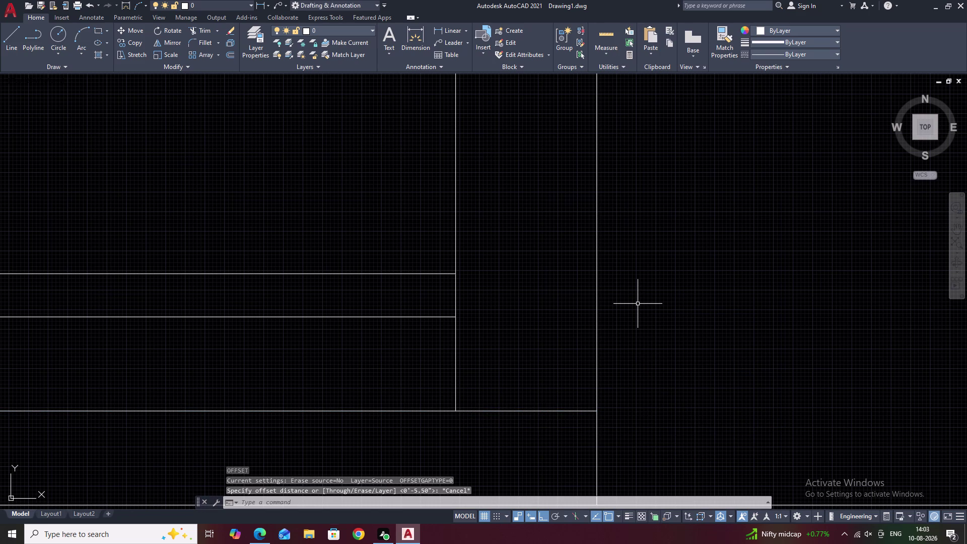
Start a rectangular array of the short bottom line segment.
key(a)
key(r)
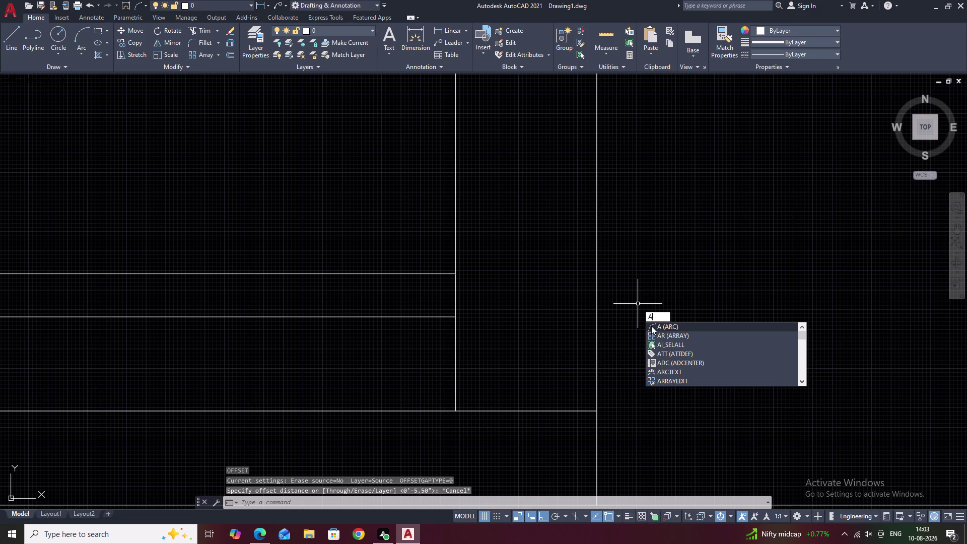
click(668, 330)
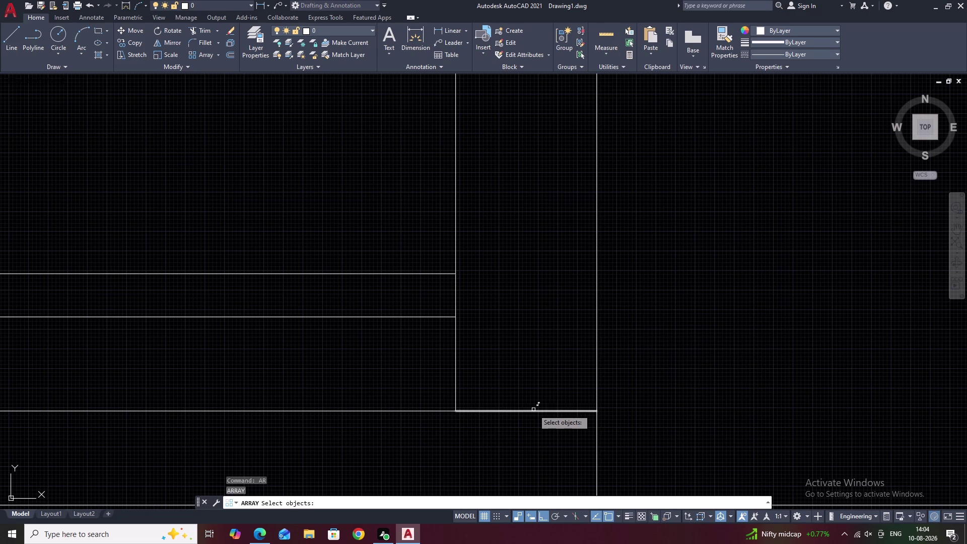
click(533, 410)
right_click(538, 372)
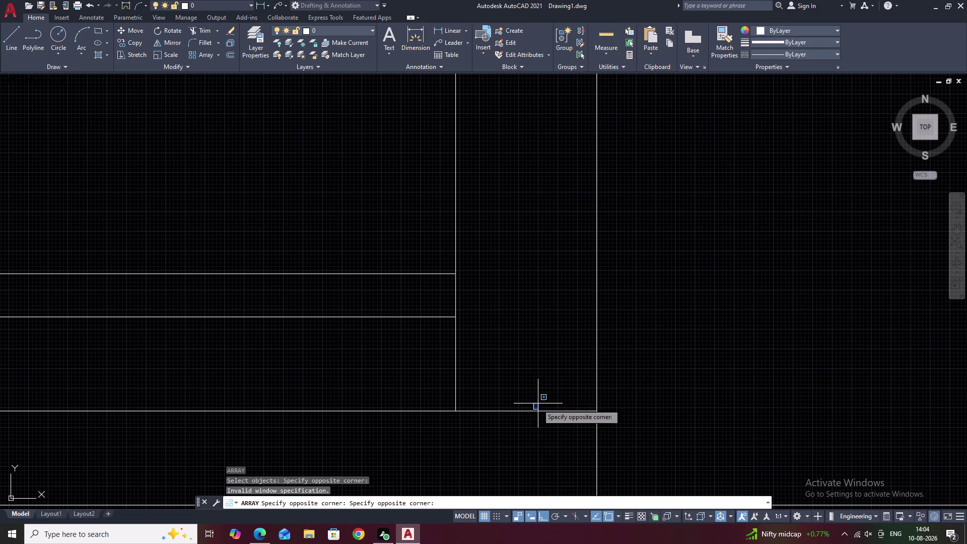
click(532, 415)
right_click(532, 409)
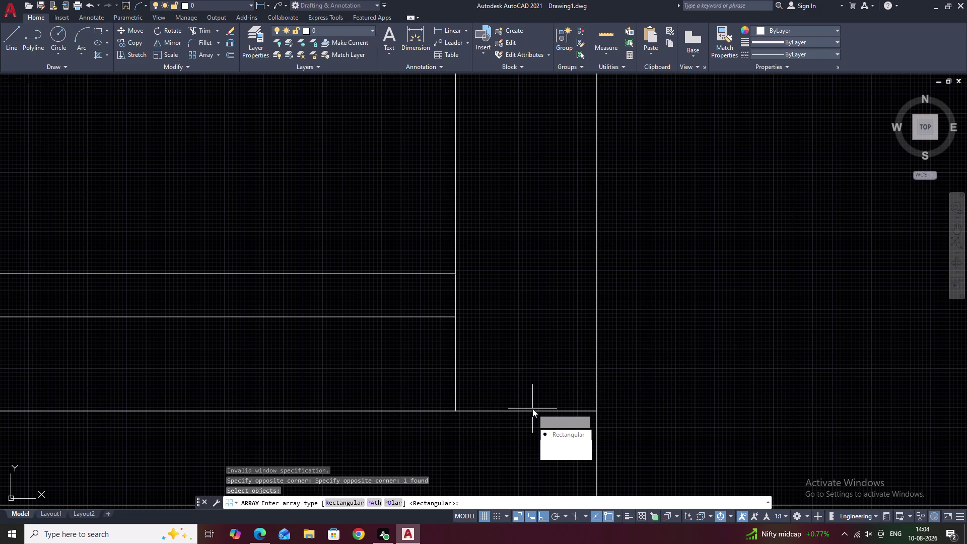
drag(560, 434, 533, 409)
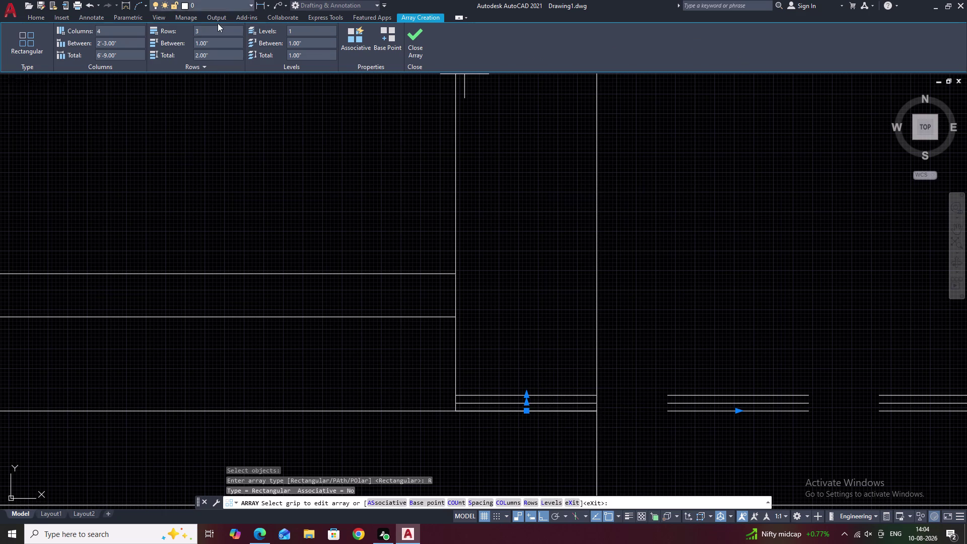
Set the array to 1 column with a 0.5' row spacing.
click(116, 34)
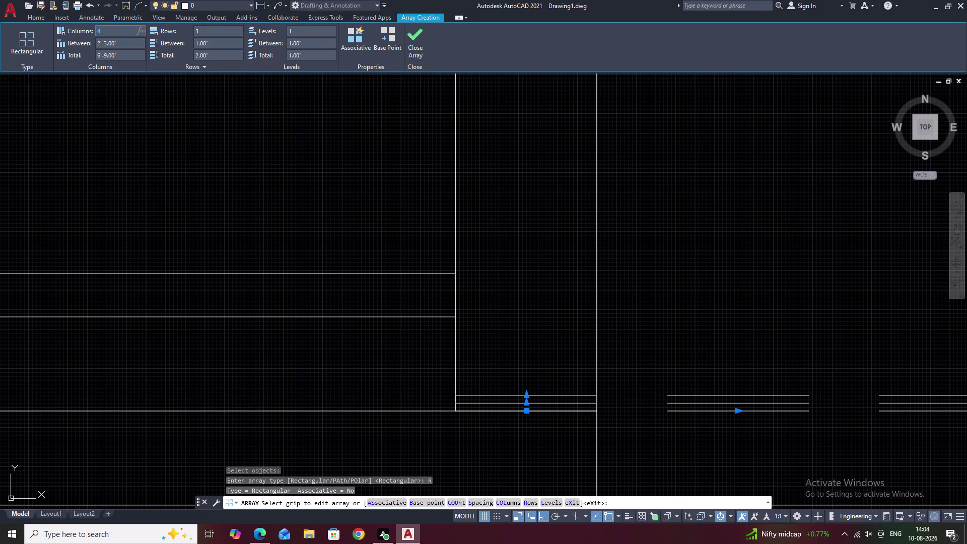
key(BackSpace)
key(1)
click(205, 30)
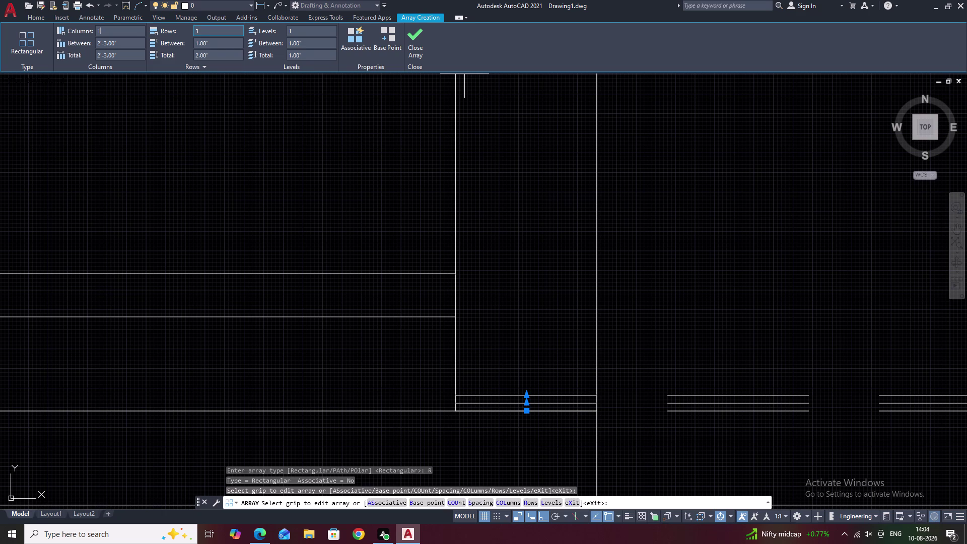
click(205, 29)
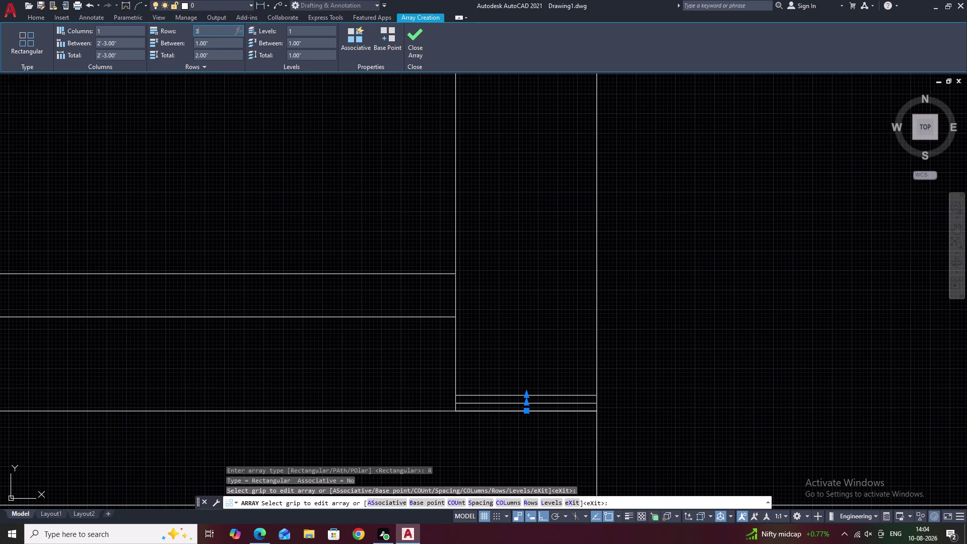
click(212, 42)
key(BackSpace)
text(.5)
text(')
click(233, 124)
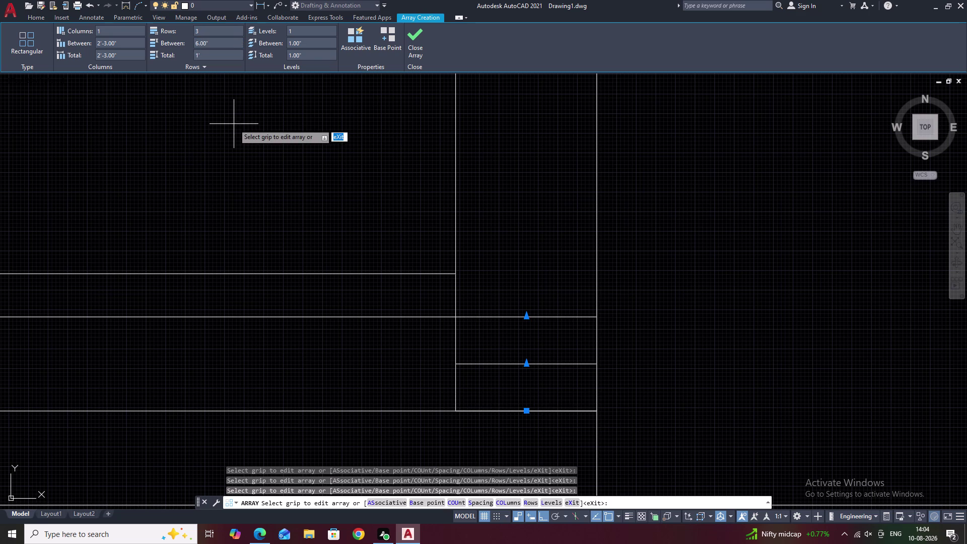
scroll(down, 3)
middle_drag(411, 161, 439, 264)
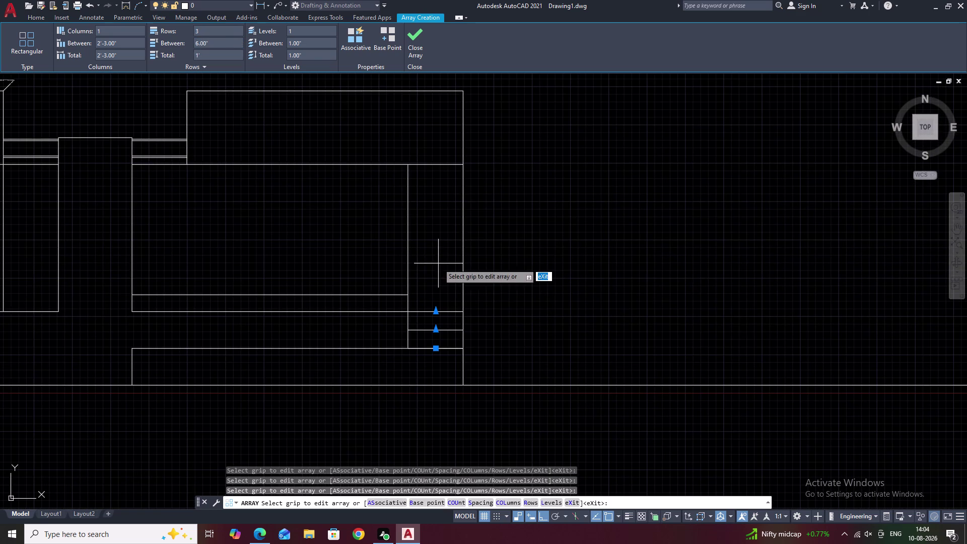
Change the array to 7 rows, adjust the row spacing, and finish it.
double_click(218, 31)
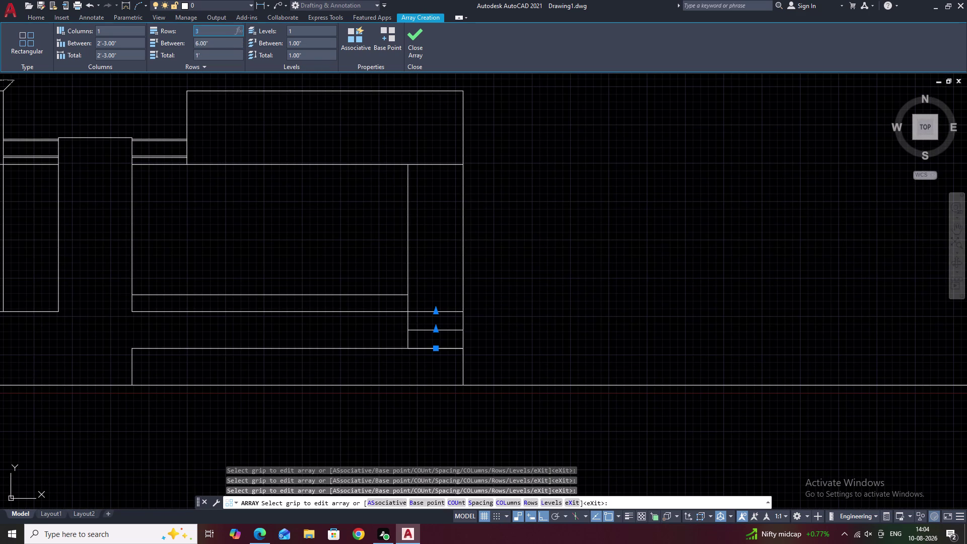
key(BackSpace)
key(7)
click(253, 219)
click(220, 44)
key(BackSpace)
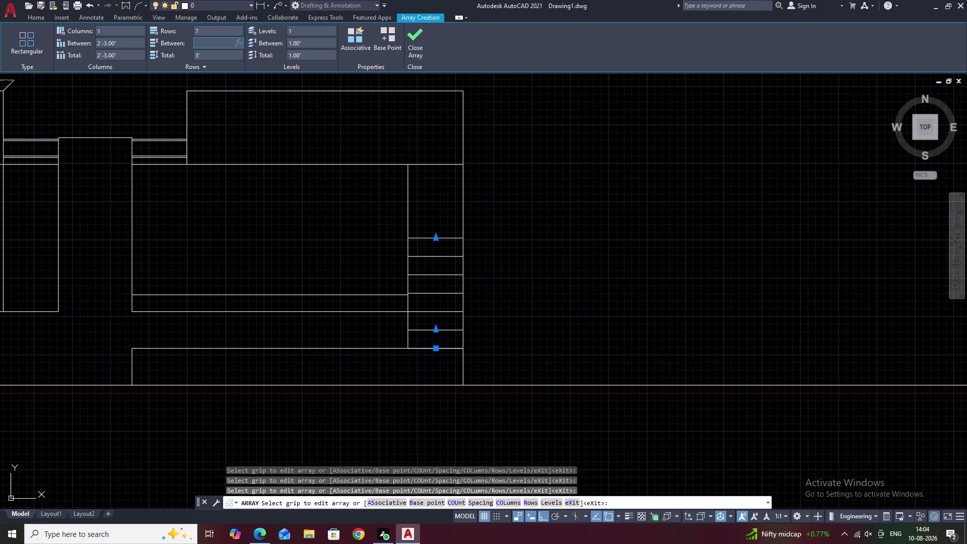
key(9)
click(298, 211)
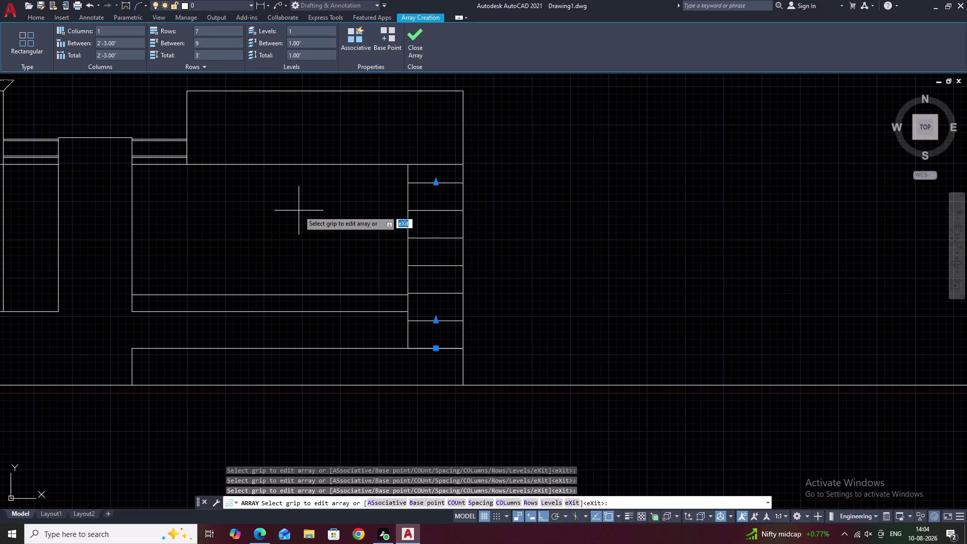
key(Escape)
scroll(down, 3)
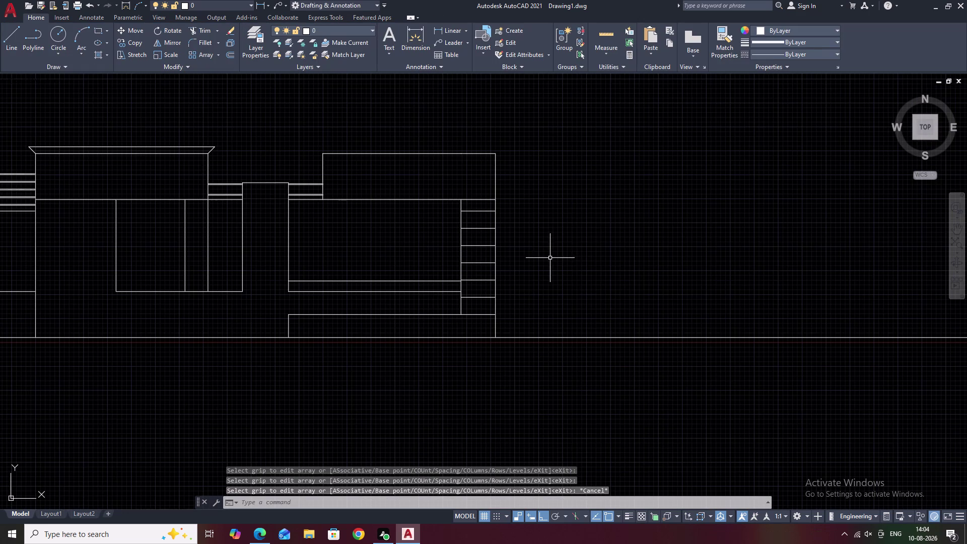
middle_click(692, 296)
middle_drag(527, 272, 631, 292)
scroll(up, 3)
middle_drag(661, 334, 643, 316)
text(e)
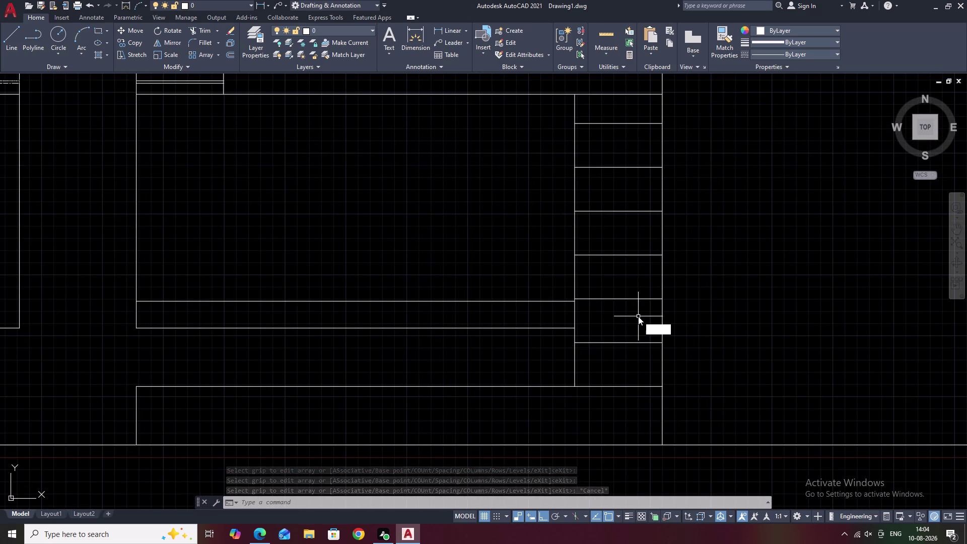
text(x)
key(space)
drag(616, 111, 612, 136)
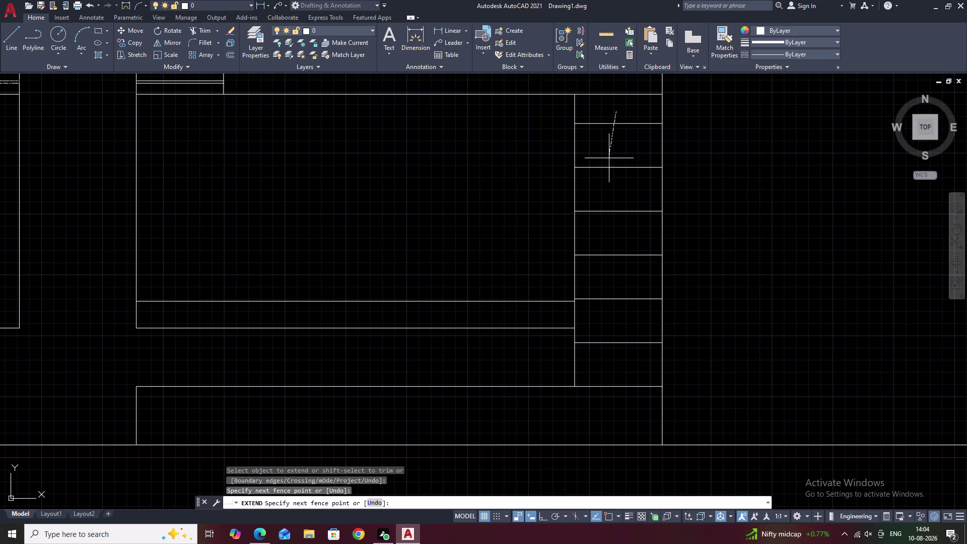
drag(612, 135, 619, 215)
key(Escape)
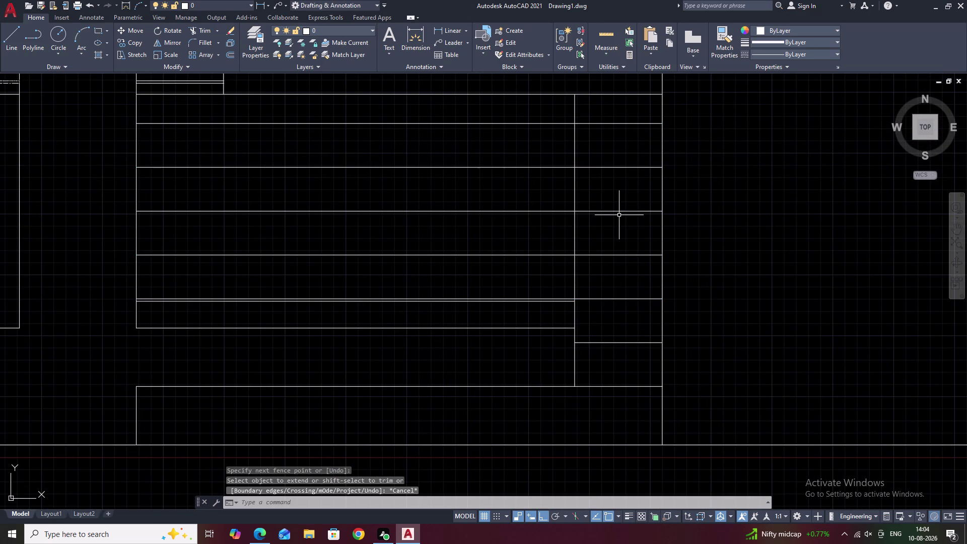
key(ctrl+z)
key(Escape)
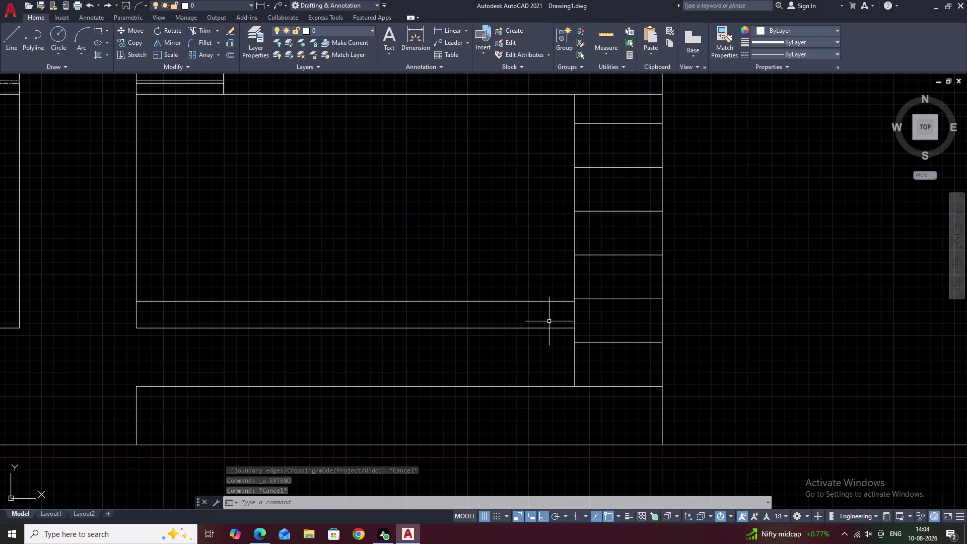
scroll(up, 3)
middle_drag(549, 305, 561, 276)
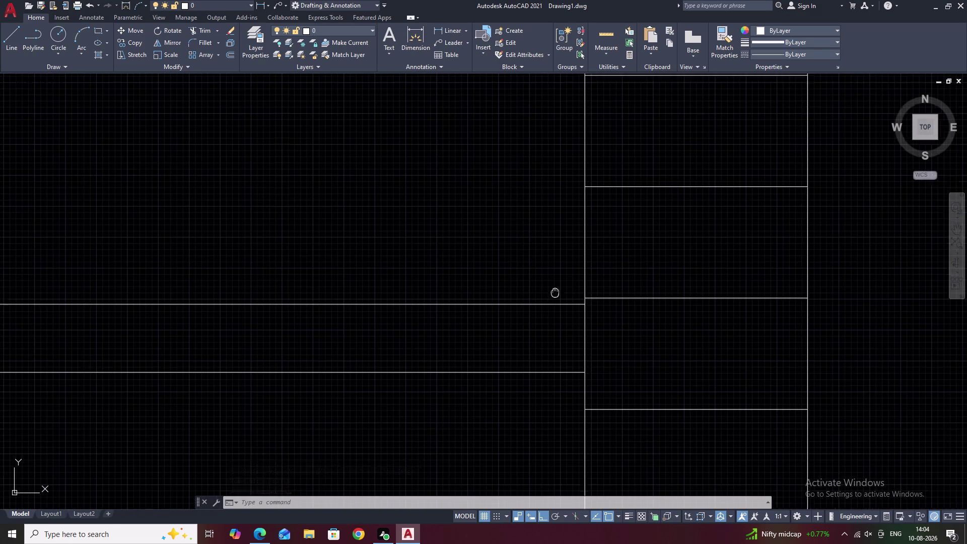
middle_drag(560, 276, 561, 274)
scroll(down, 3)
middle_drag(554, 269, 552, 294)
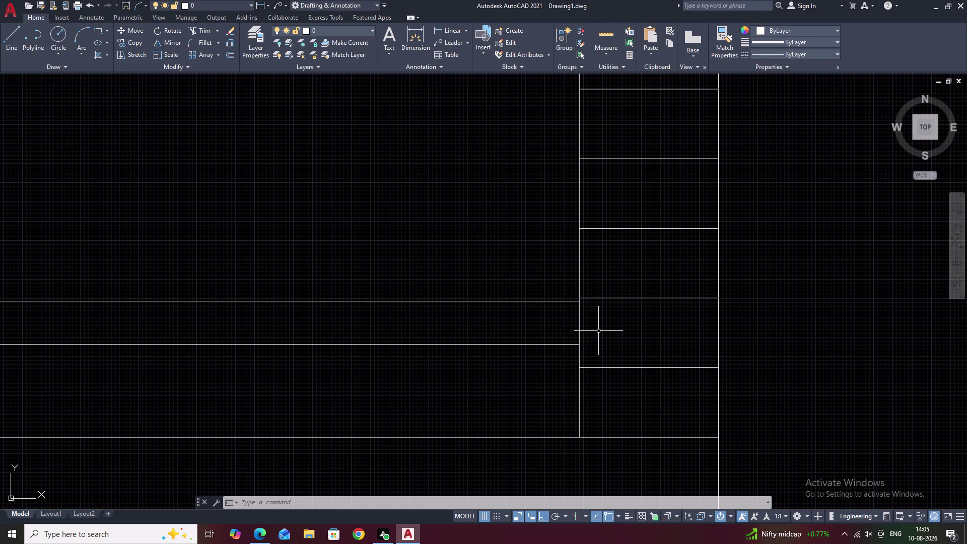
scroll(down, 3)
click(628, 198)
Erase the six upper slat lines with E, then select the bottom slat line.
drag(628, 198, 617, 270)
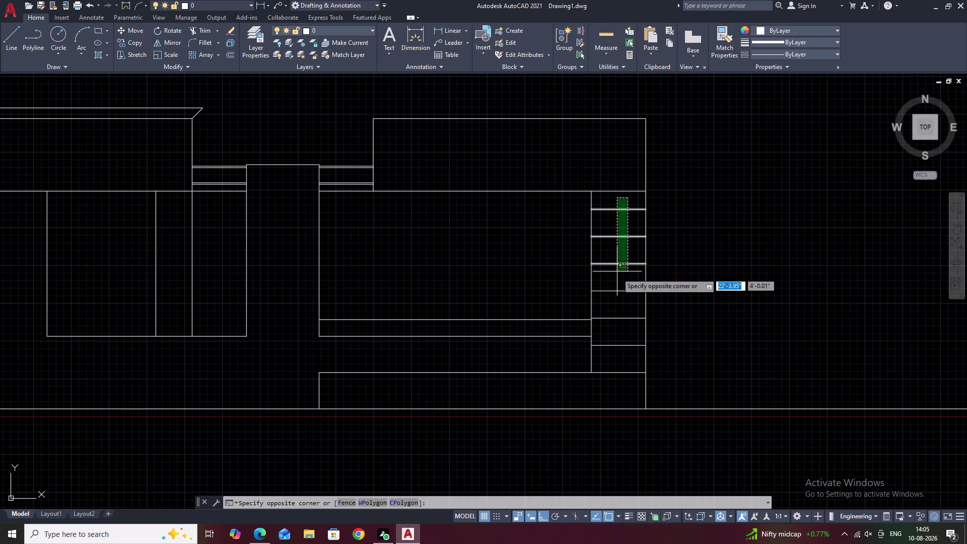
drag(617, 270, 615, 353)
click(615, 353)
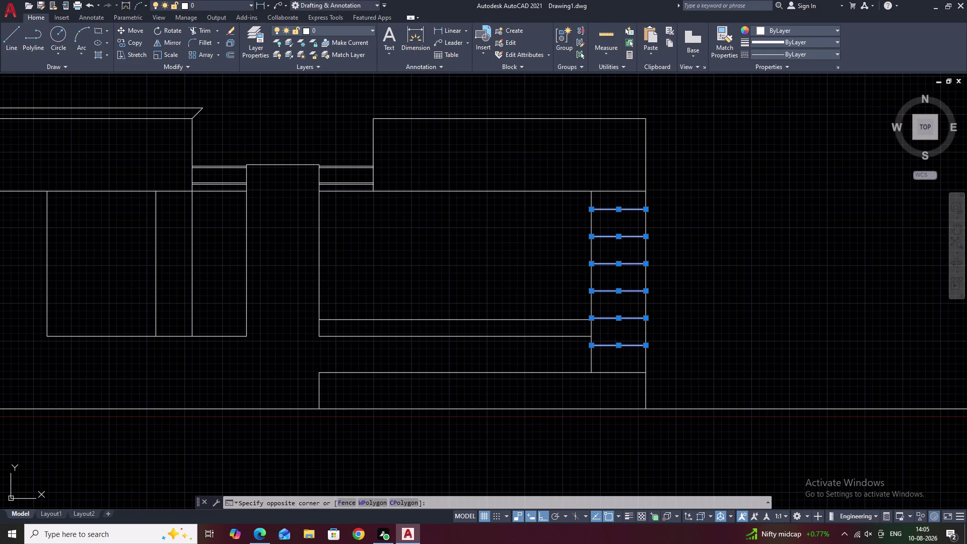
text(e)
key(space)
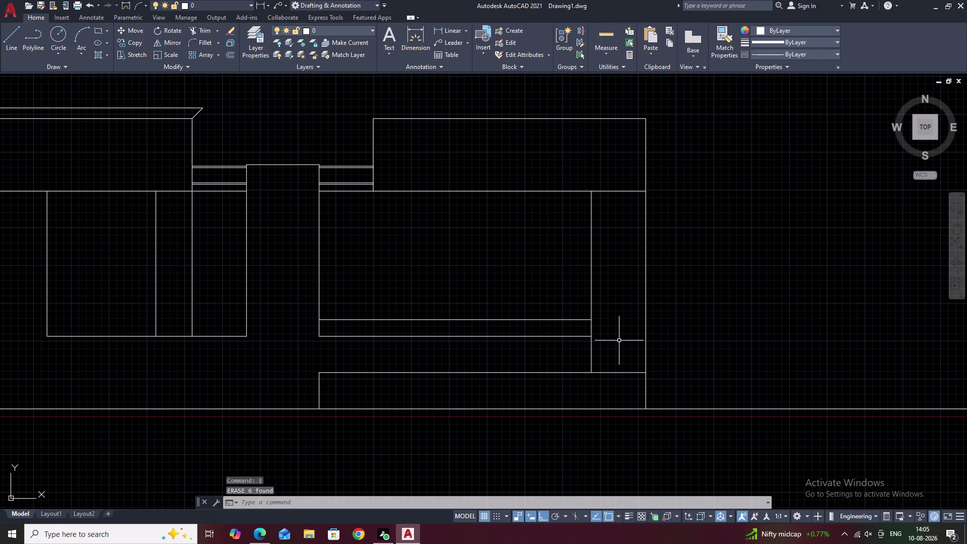
click(620, 371)
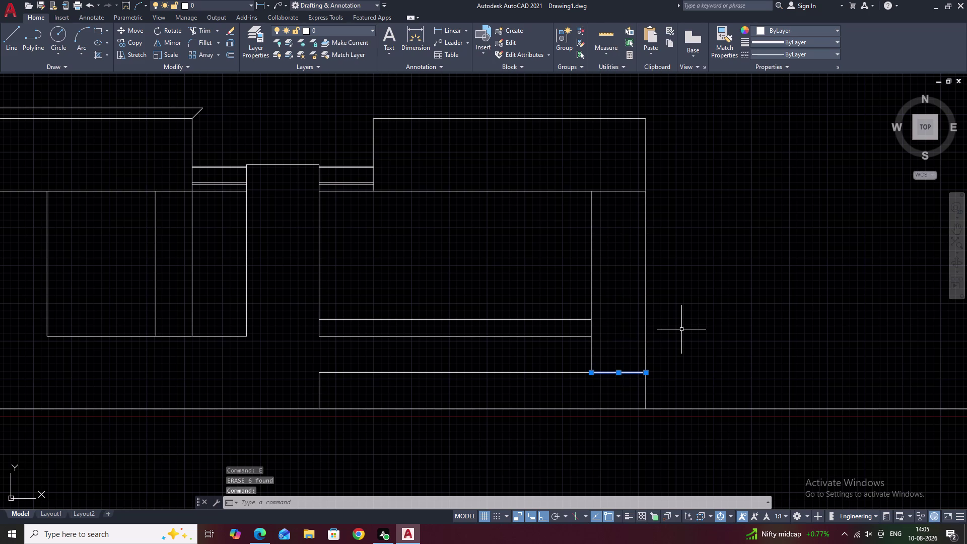
Array the bottom tower line rectangularly with 1 column and 7 rows.
text(ar)
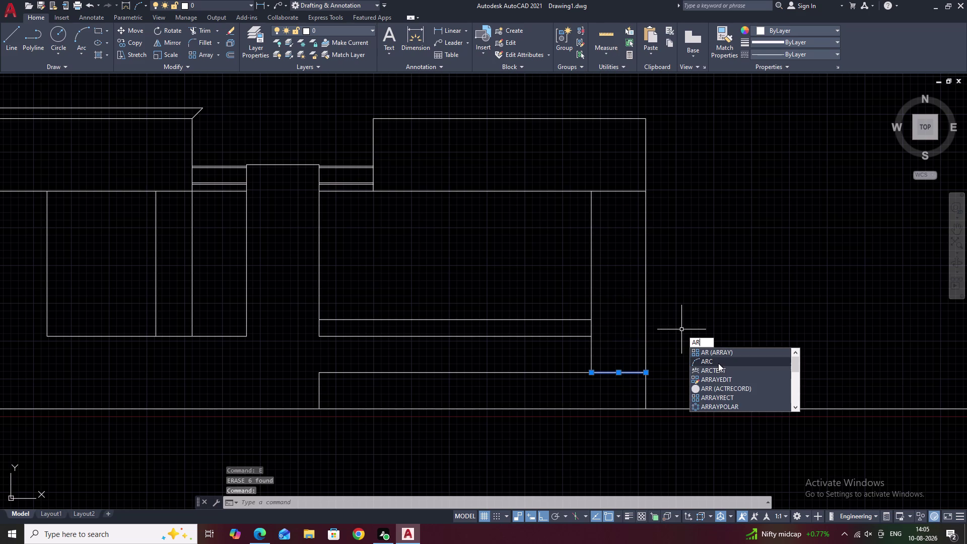
click(717, 352)
drag(734, 374, 716, 352)
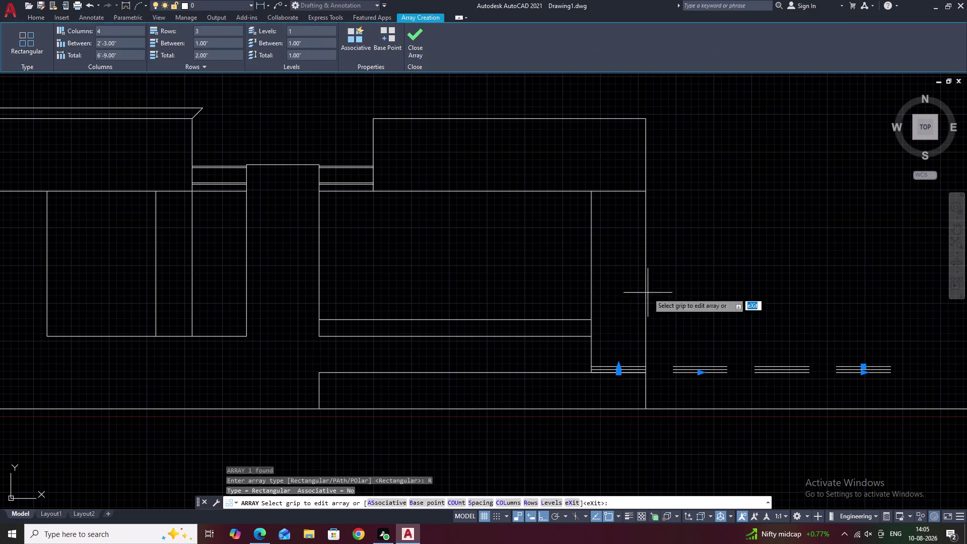
click(132, 34)
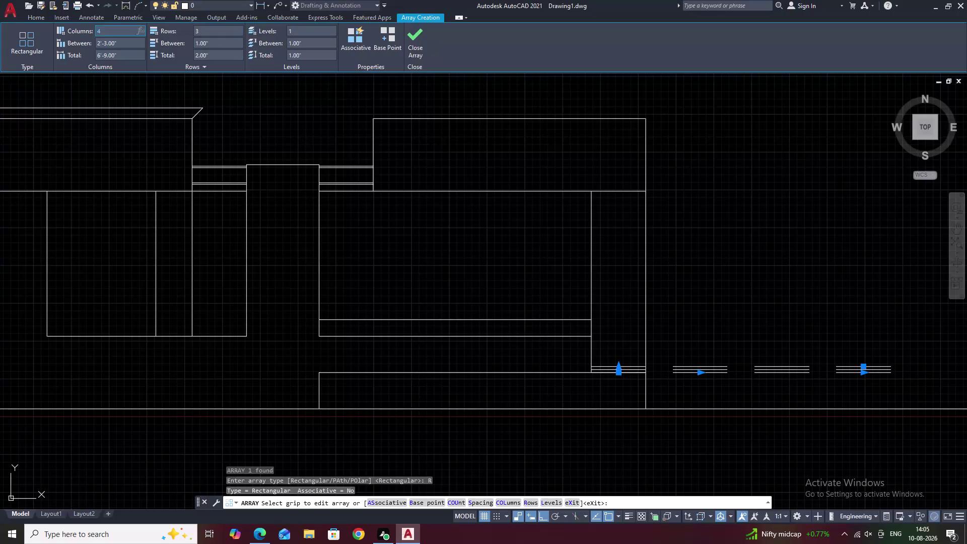
key(BackSpace)
key(1)
click(219, 85)
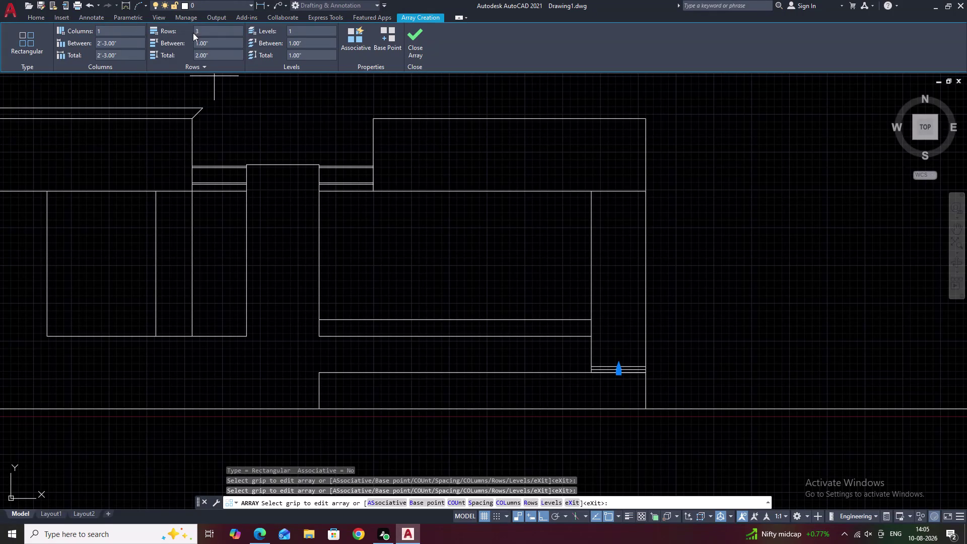
click(205, 26)
click(211, 32)
key(BackSpace)
key(7)
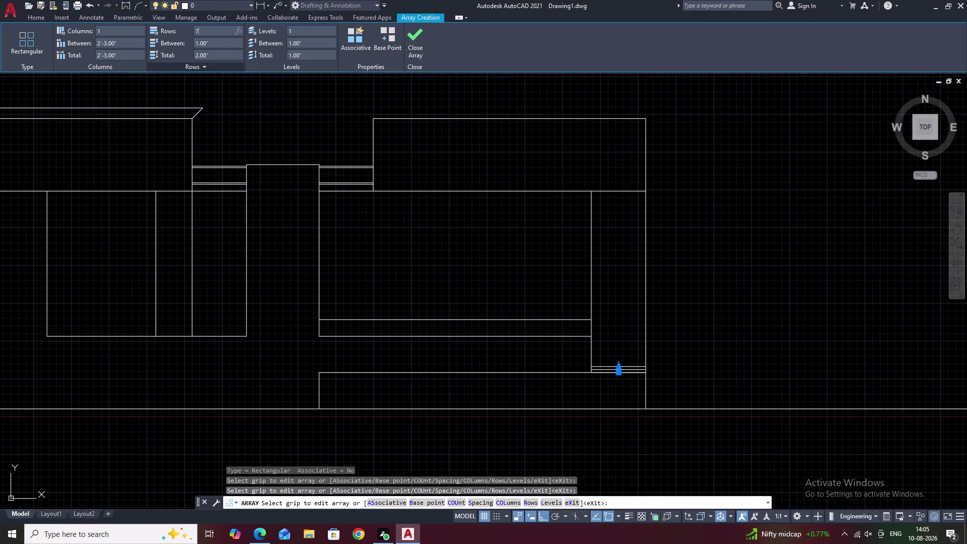
Try slat row spacings of 8.9" and then 8.6".
click(213, 42)
click(213, 42)
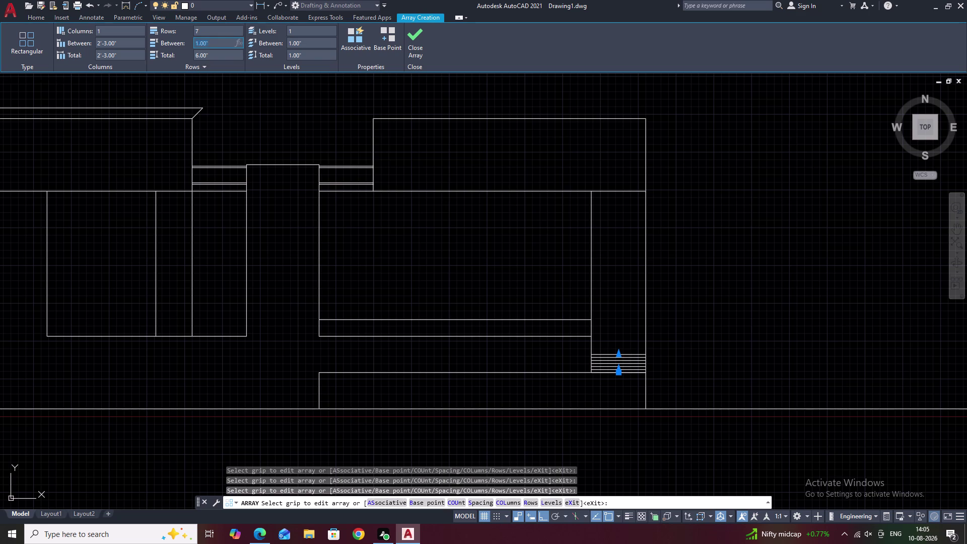
key(BackSpace)
text(8.)
text(9)
click(243, 94)
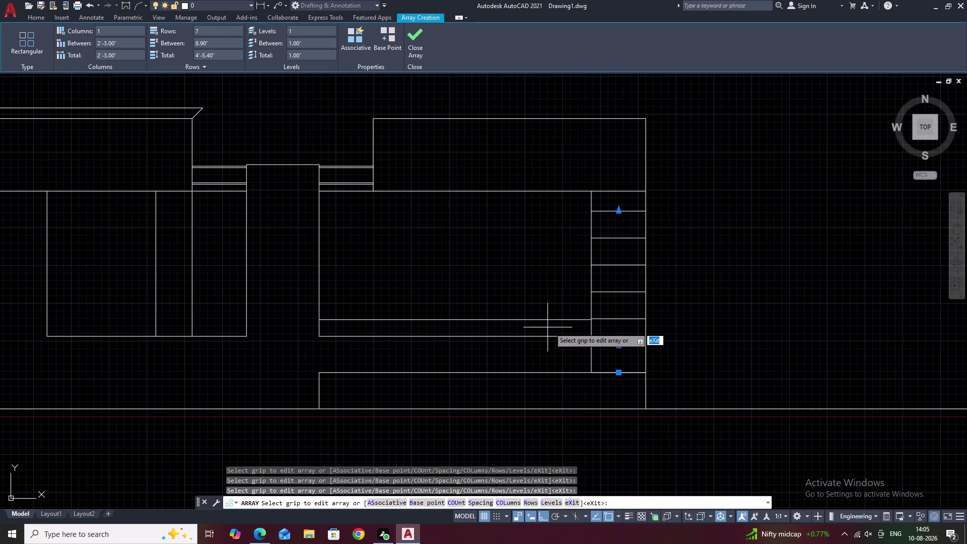
scroll(up, 3)
scroll(down, 3)
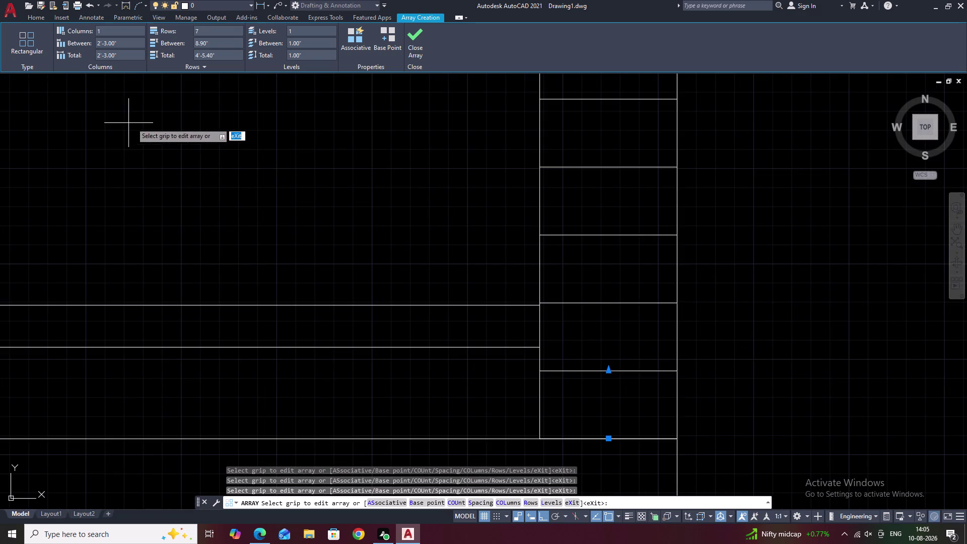
click(212, 45)
key(BackSpace)
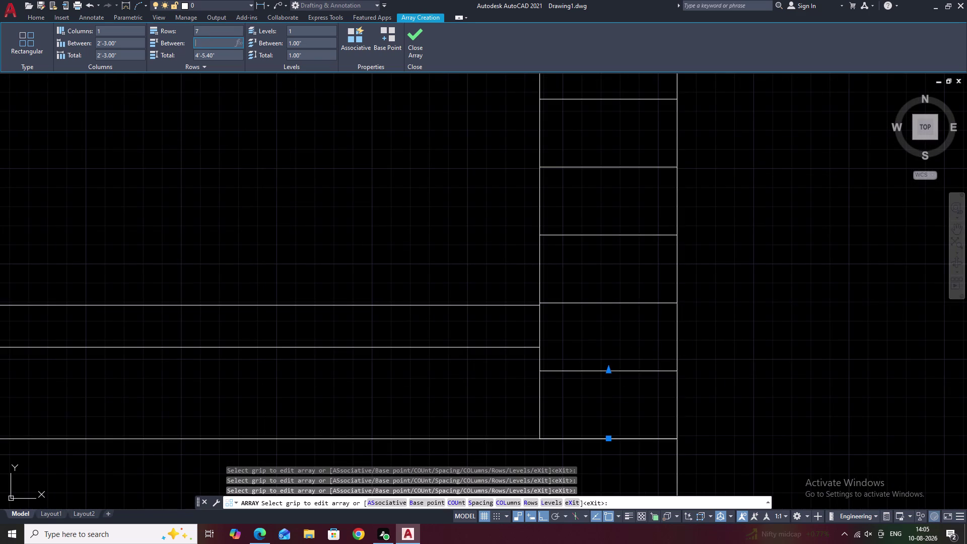
text(8.6)
click(259, 114)
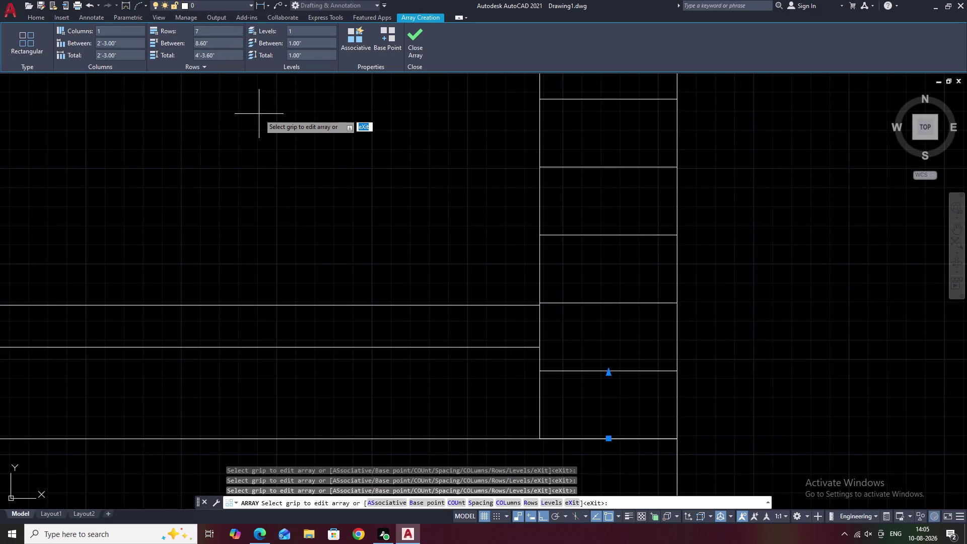
Settle the slat row spacing at 8.8" after trying 8.7", and end the array.
click(212, 43)
key(BackSpace)
text(8.7)
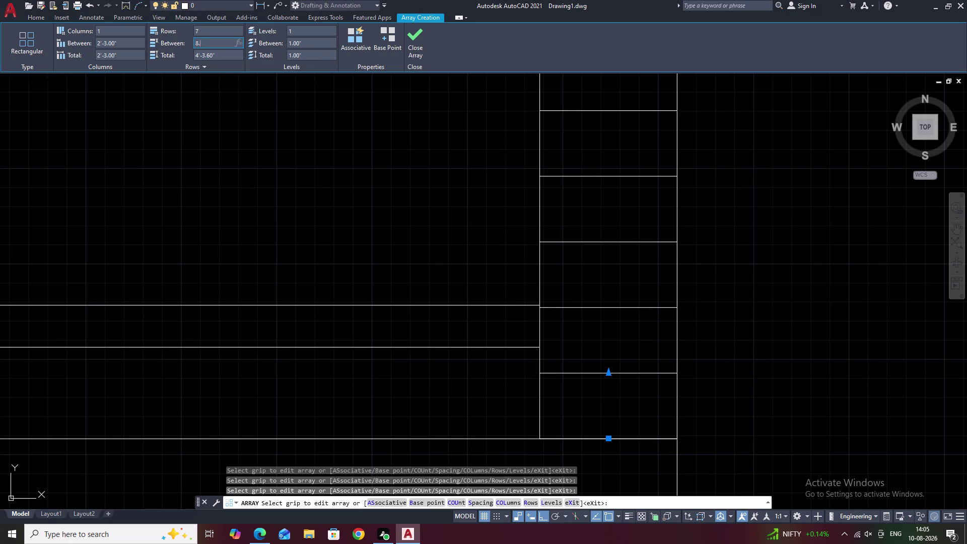
click(270, 151)
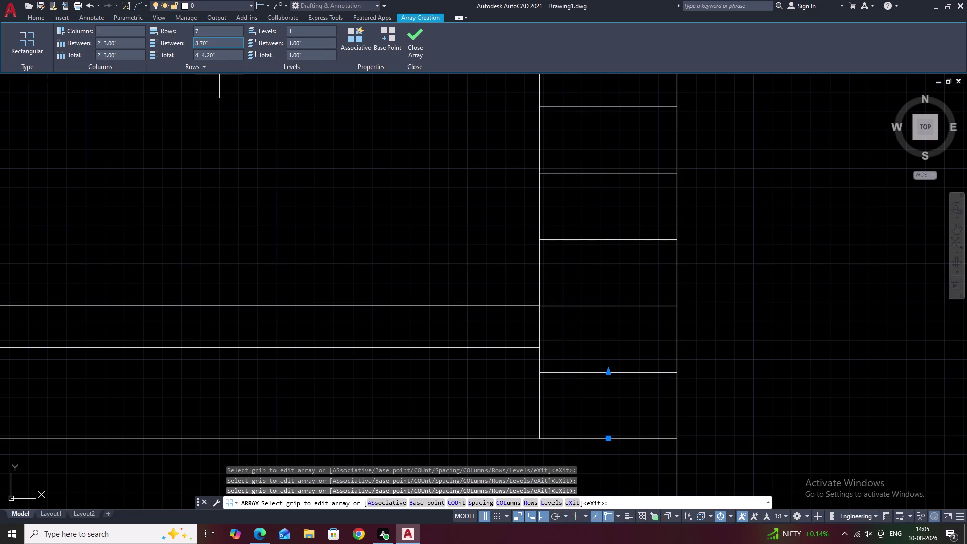
click(217, 46)
key(BackSpace)
text(8.8)
click(260, 134)
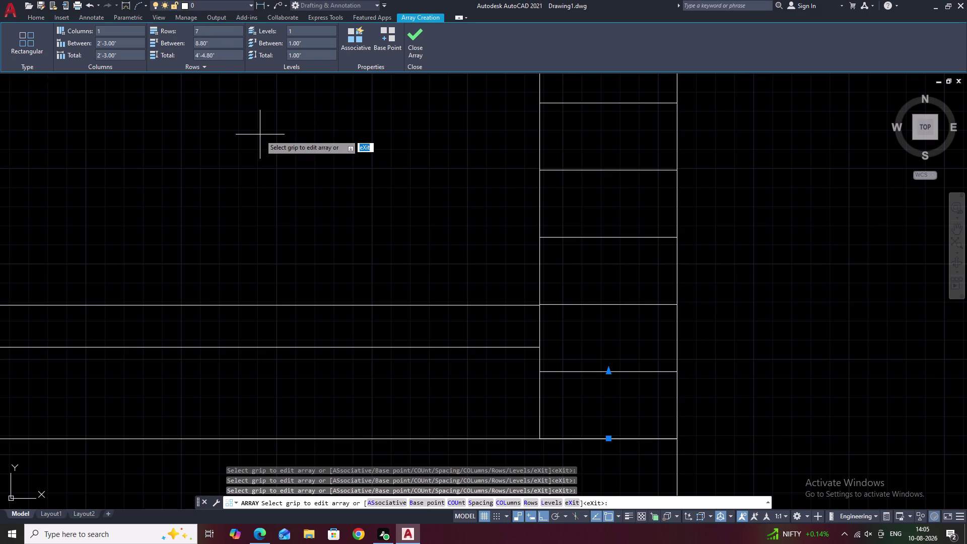
key(BackSpace)
key(Escape)
scroll(down, 3)
middle_drag(616, 282, 645, 269)
scroll(up, 3)
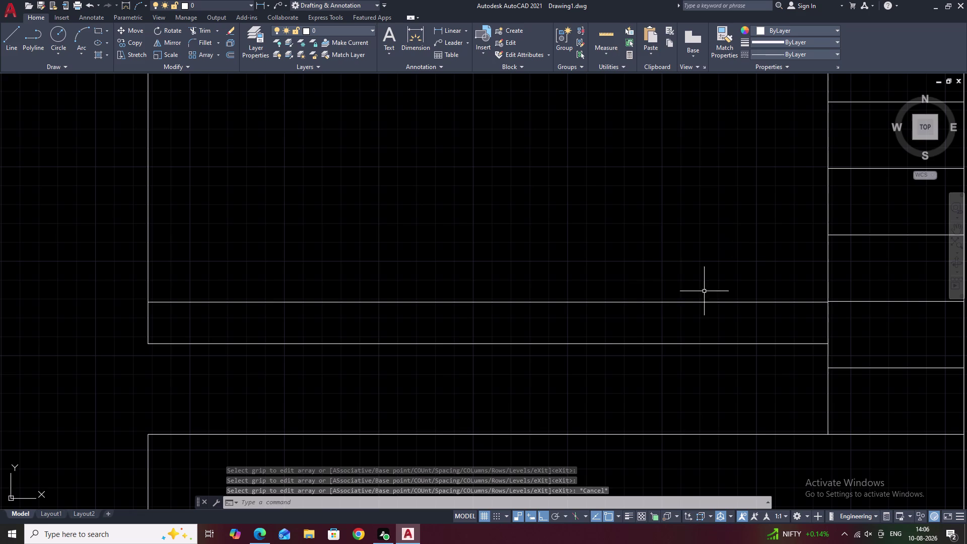
Start a line tracked 1'3" from the right wall corner.
key(l)
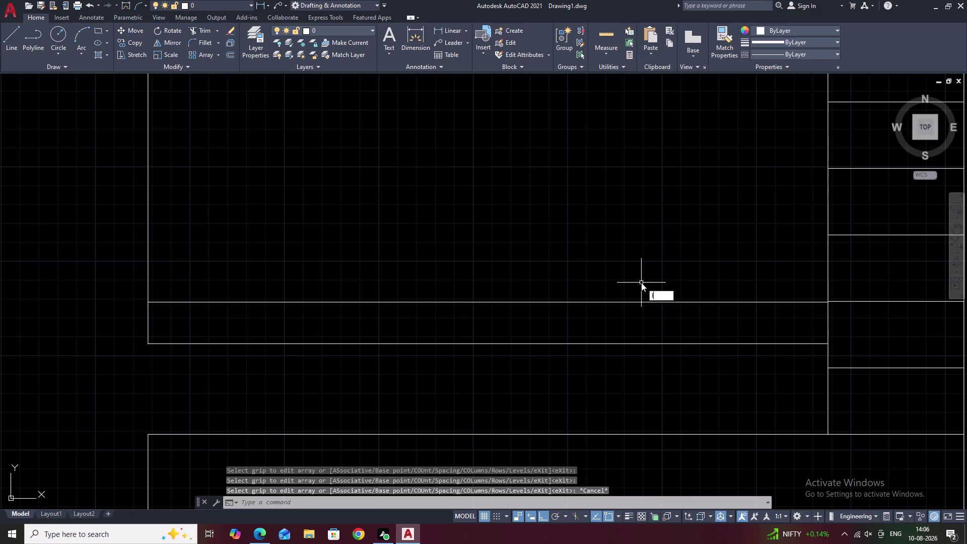
key(Escape)
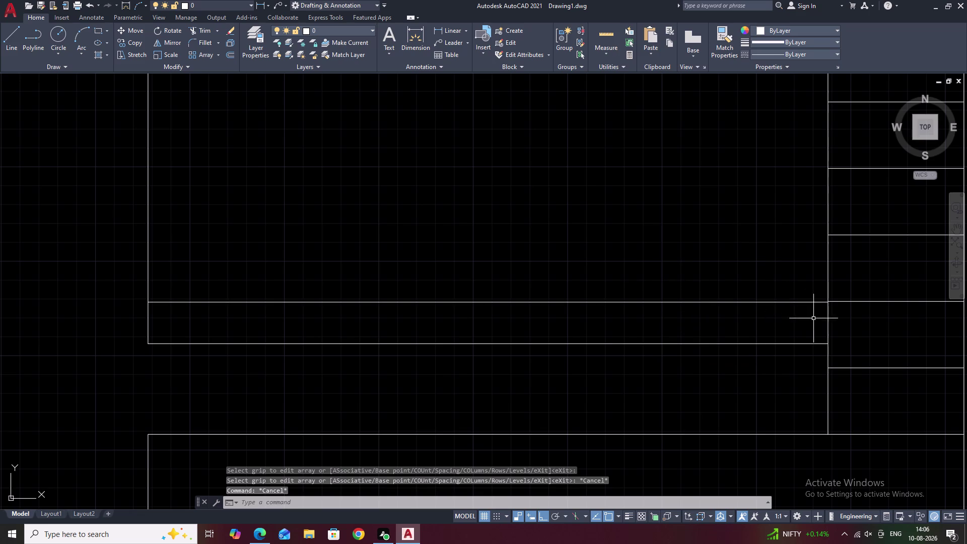
text(l)
key(space)
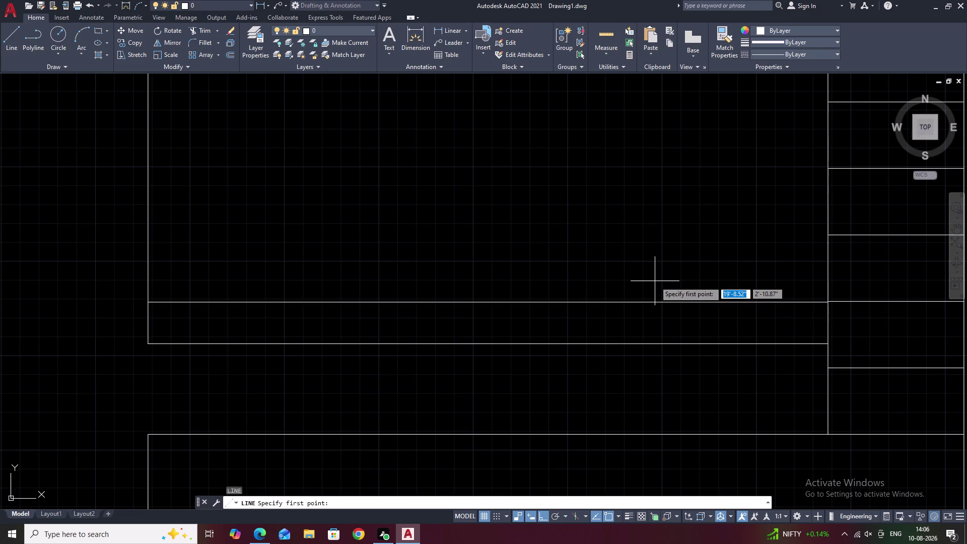
text(tk)
key(space)
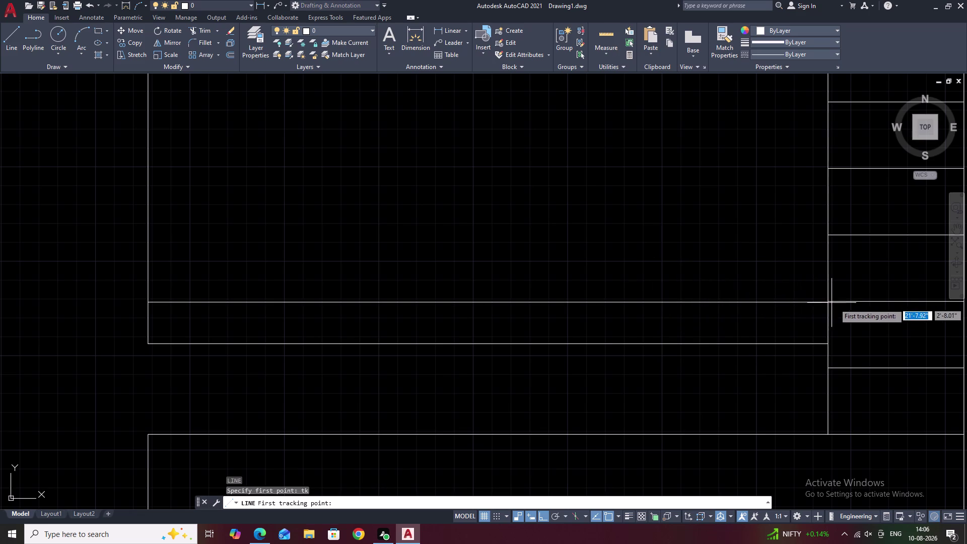
click(829, 303)
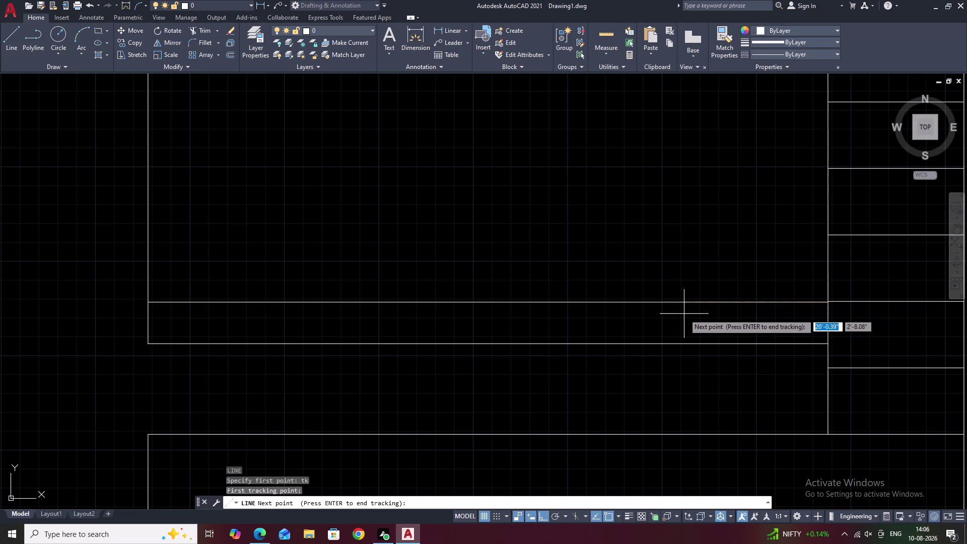
key(1)
key(apostrophe)
key(3)
text(")
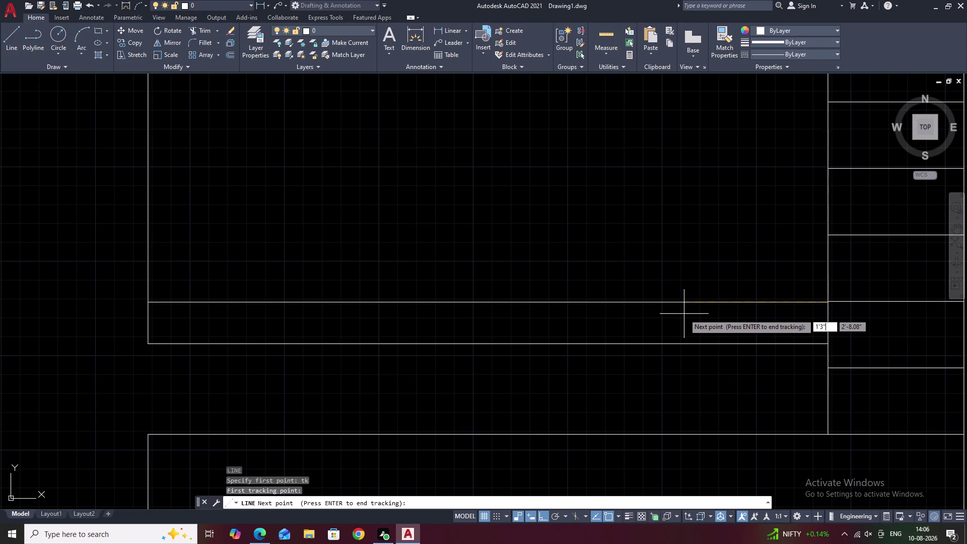
key(space)
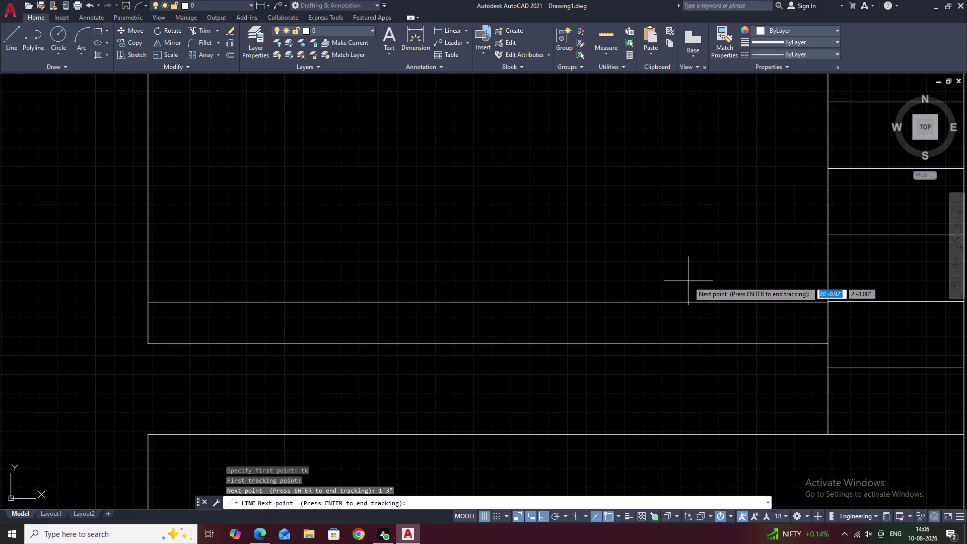
key(space)
Draw the opening sides: 9" up, 3'6" left and 9" down.
key(9)
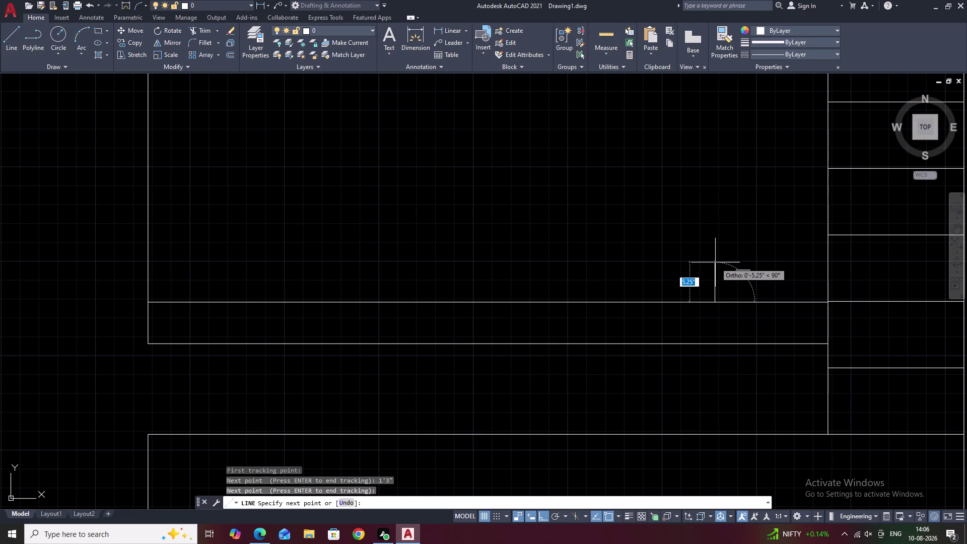
key(space)
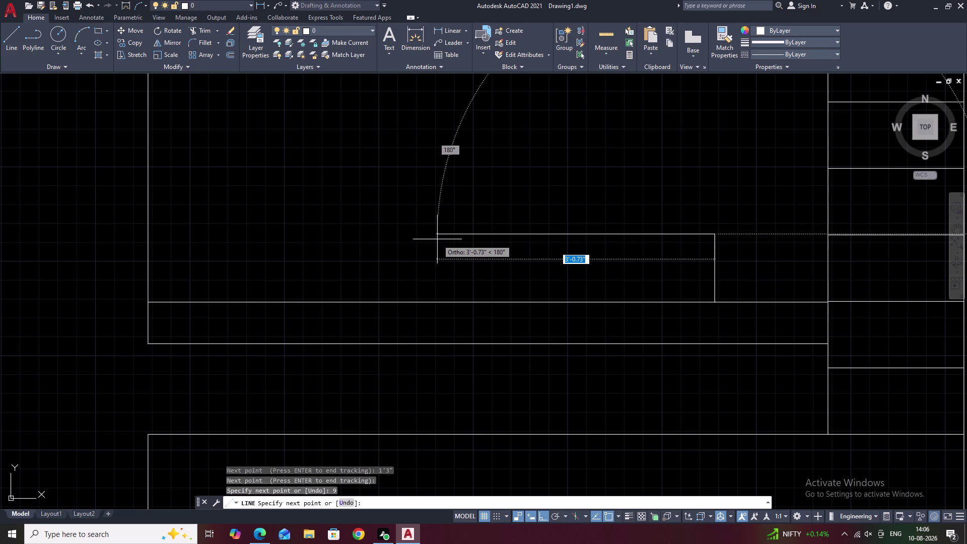
key(3)
text('6)
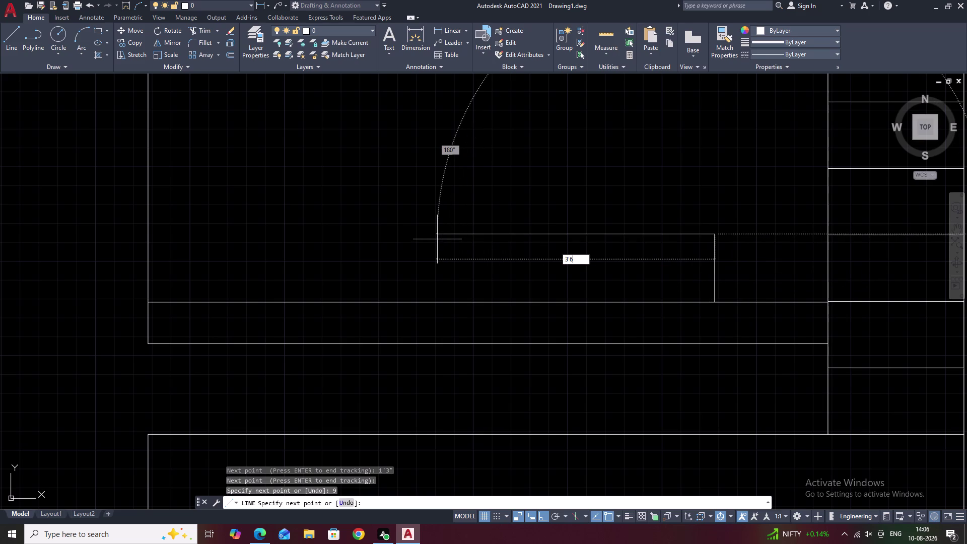
key(shift+quotedbl)
key(space)
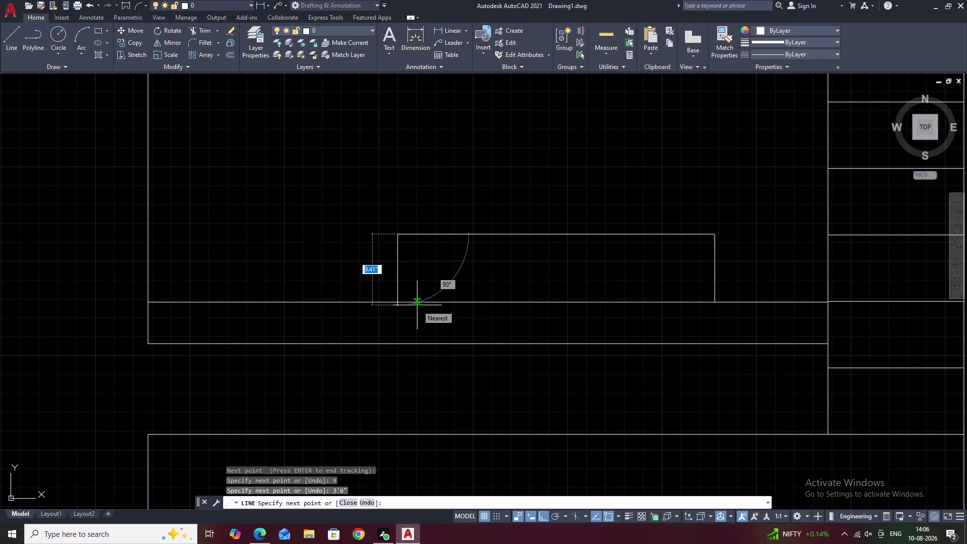
key(9)
key(space)
key(Escape)
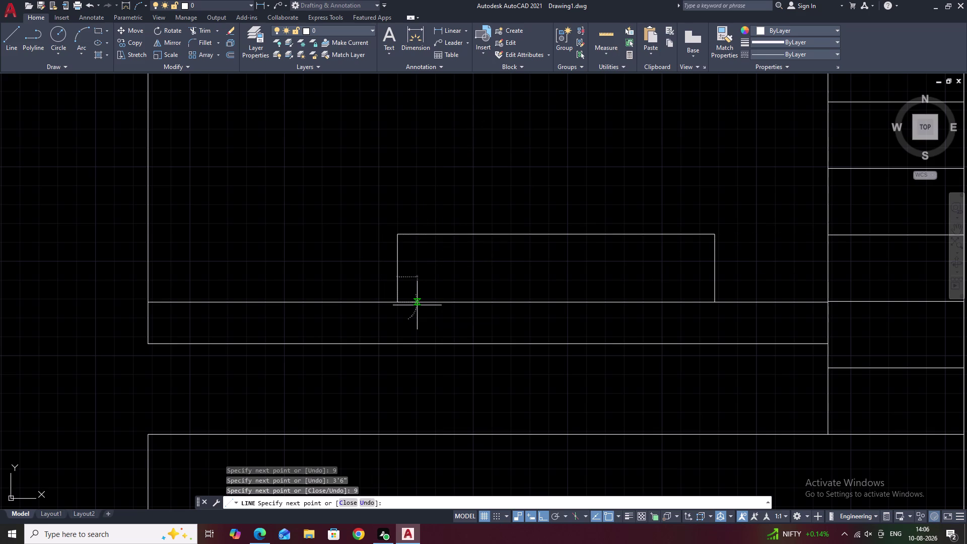
text(tr)
key(space)
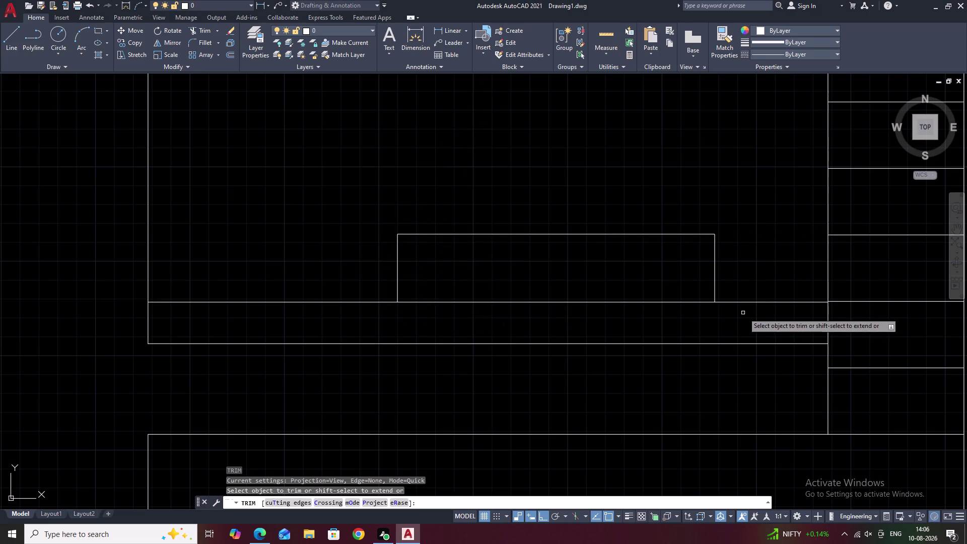
Trim the band line left and right of the new 3'6" box.
click(757, 300)
drag(760, 294, 752, 309)
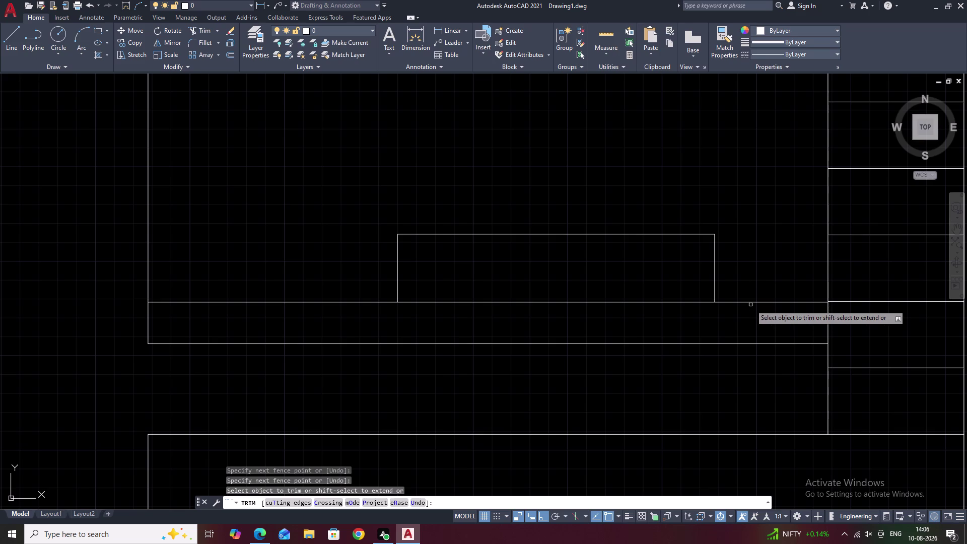
click(752, 303)
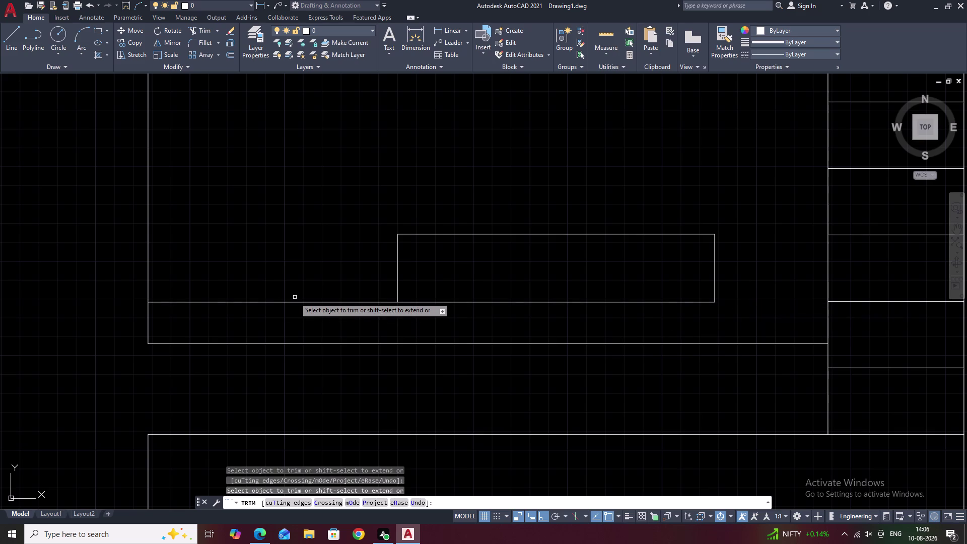
click(304, 302)
key(Escape)
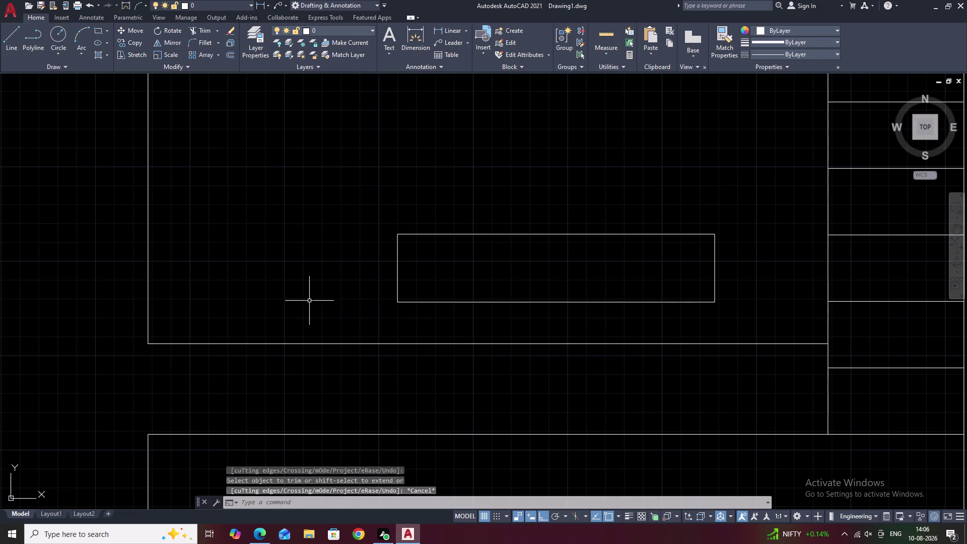
scroll(down, 3)
middle_drag(730, 282, 648, 287)
scroll(up, 3)
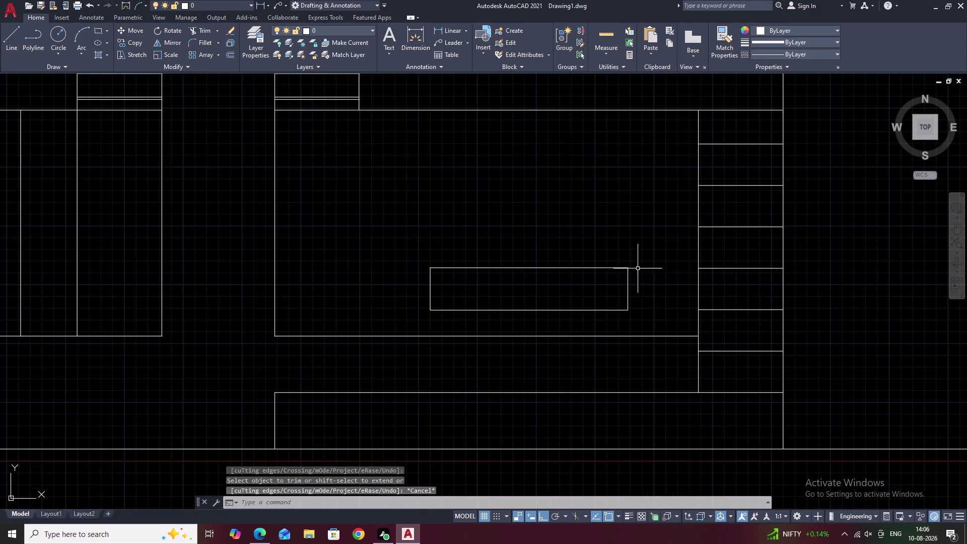
drag(638, 262, 433, 307)
click(435, 308)
Select all four edges of the new rectangle and centre it in view.
key(Escape)
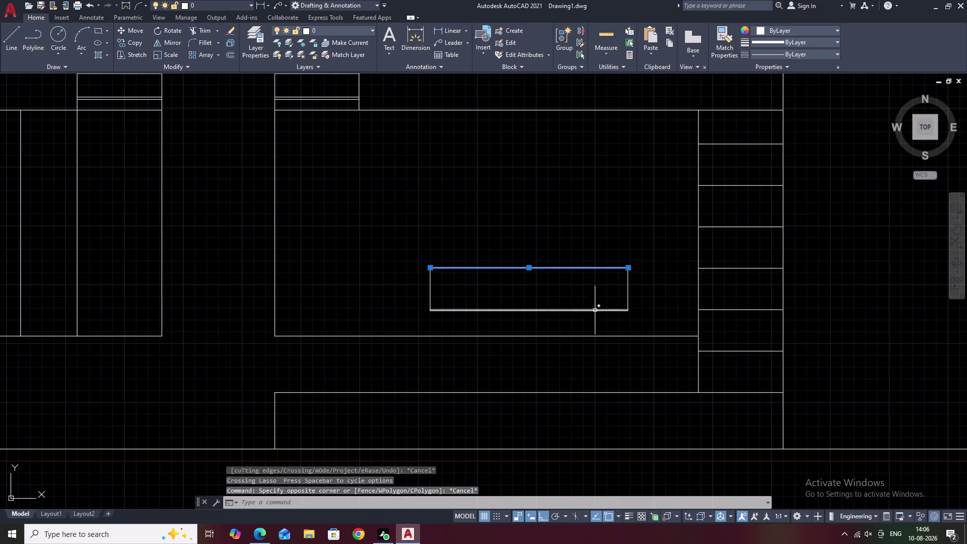
scroll(up, 3)
drag(759, 199, 595, 338)
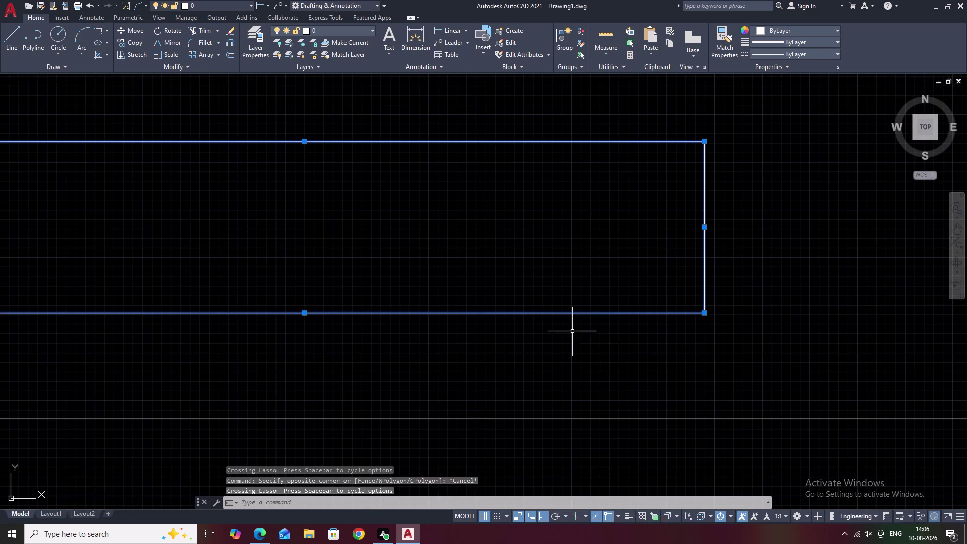
scroll(down, 3)
middle_drag(474, 301, 577, 295)
drag(440, 216, 429, 224)
drag(426, 227, 360, 273)
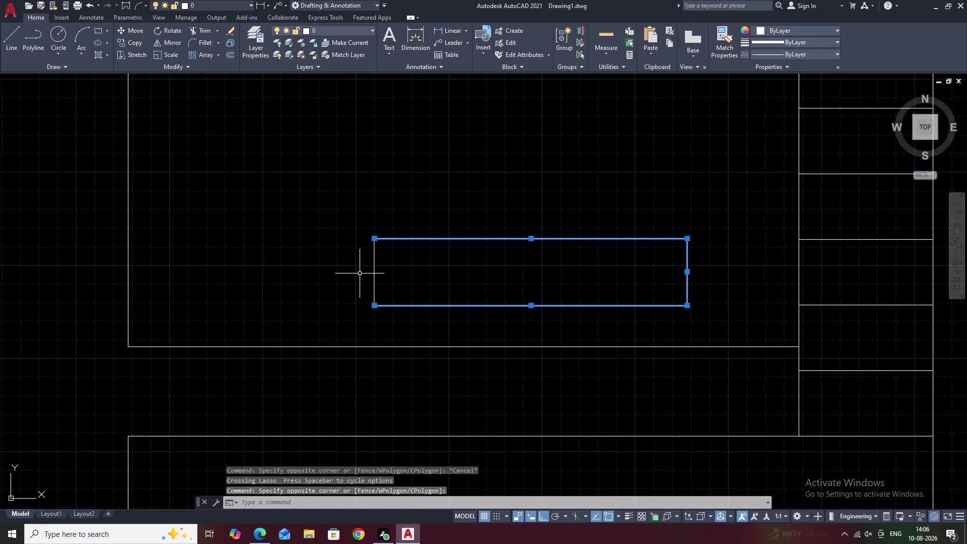
scroll(up, 3)
drag(406, 246, 335, 283)
scroll(down, 3)
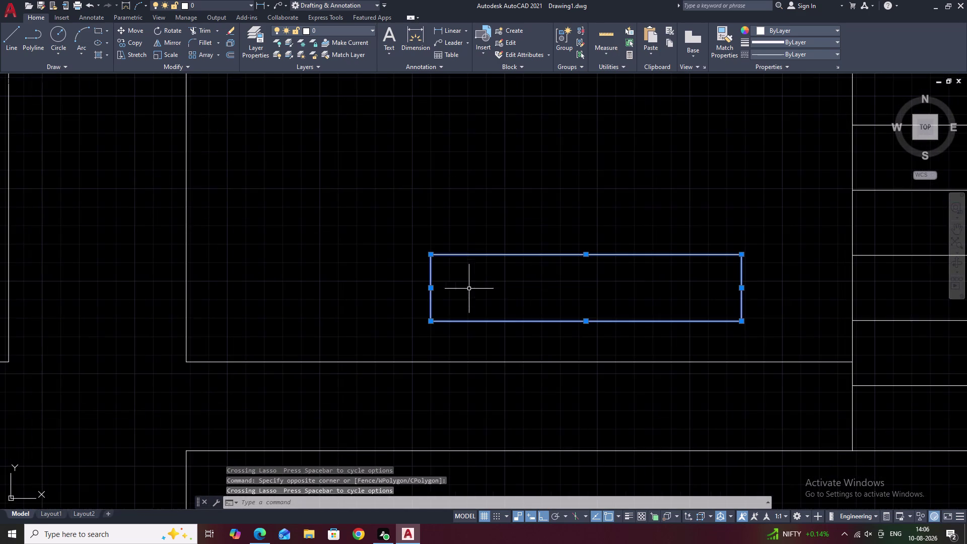
middle_drag(508, 290, 469, 297)
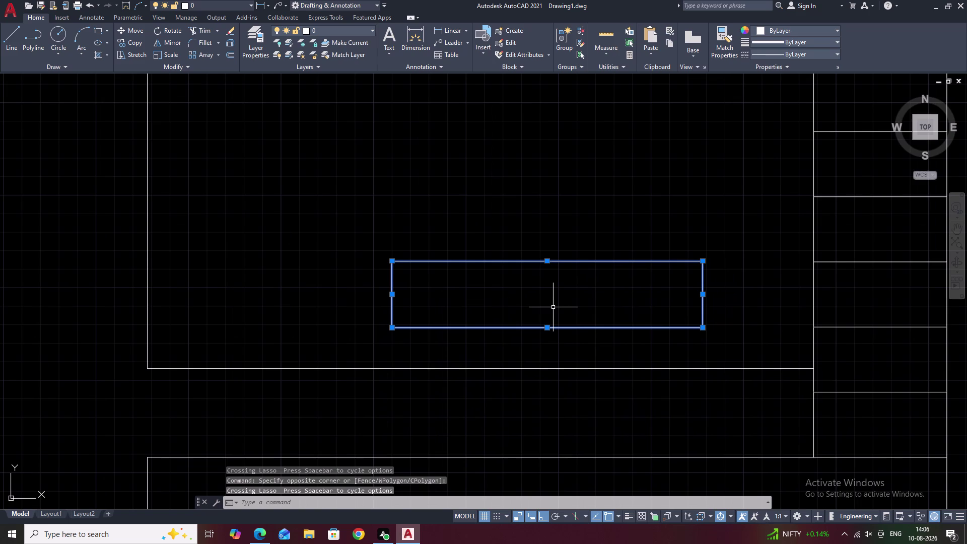
Array the opening rectangle with 1 column and 3 rows.
text(ar)
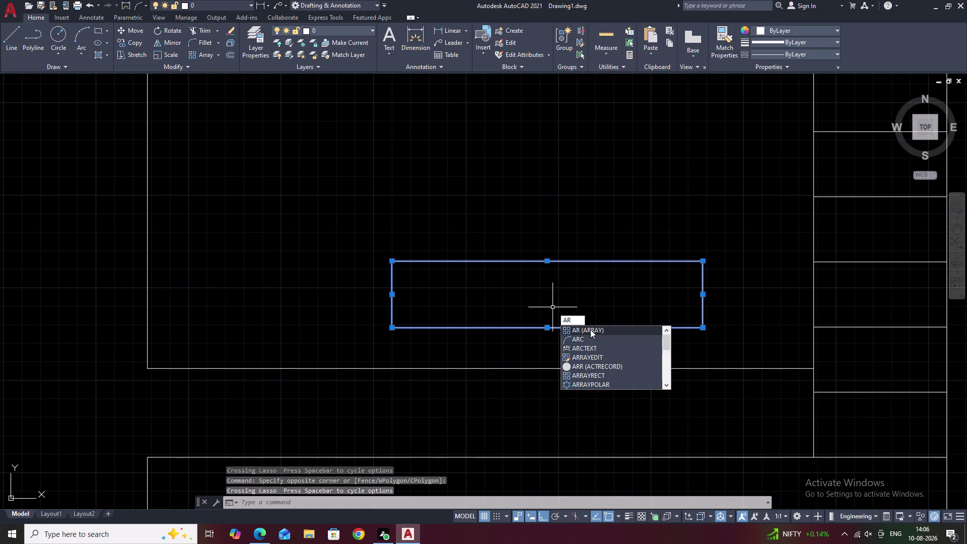
click(591, 329)
drag(615, 355, 591, 329)
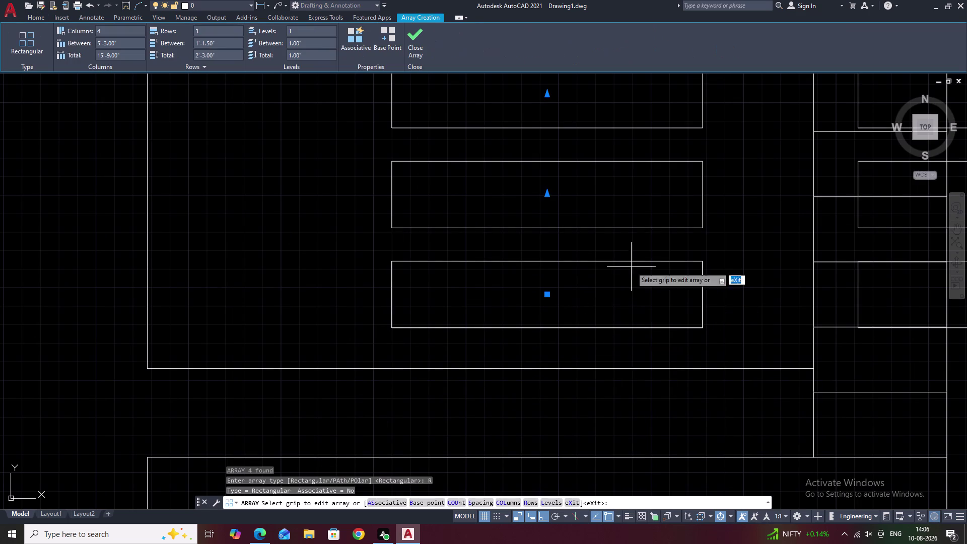
click(111, 34)
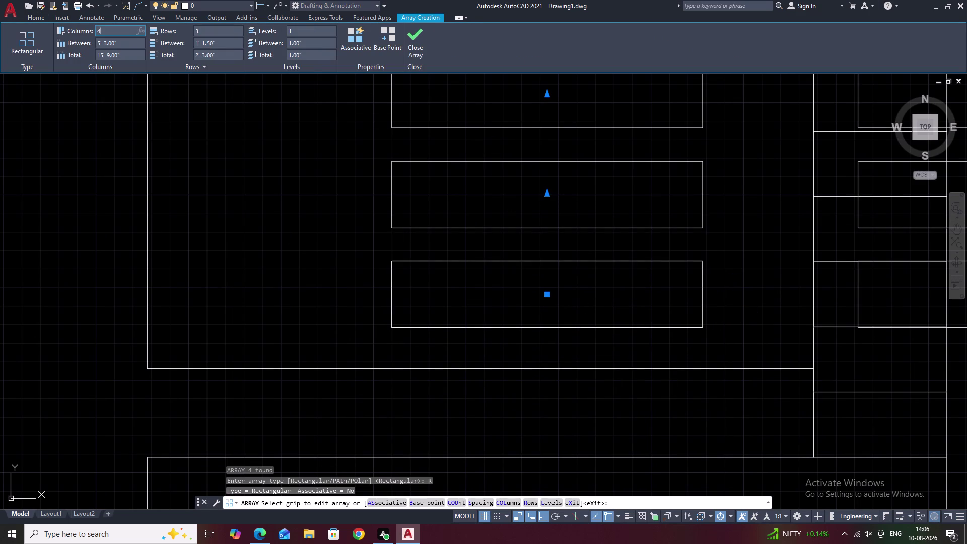
key(BackSpace)
key(1)
click(211, 33)
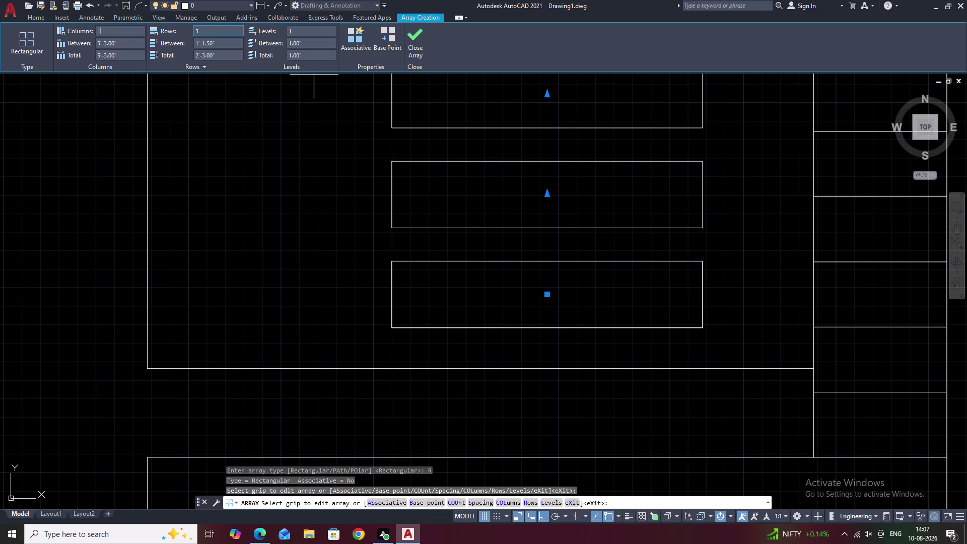
click(201, 31)
key(BackSpace)
middle_drag(516, 226, 476, 282)
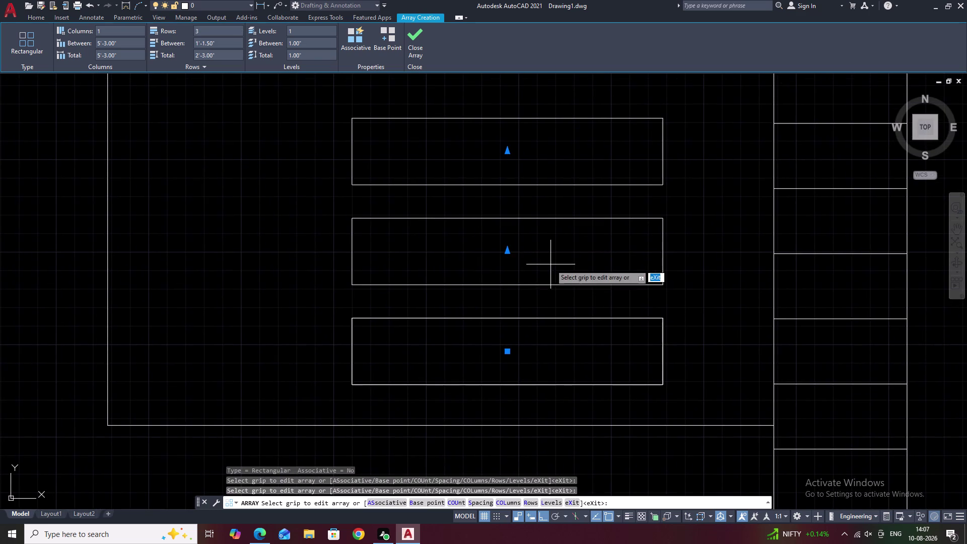
middle_drag(484, 248, 452, 265)
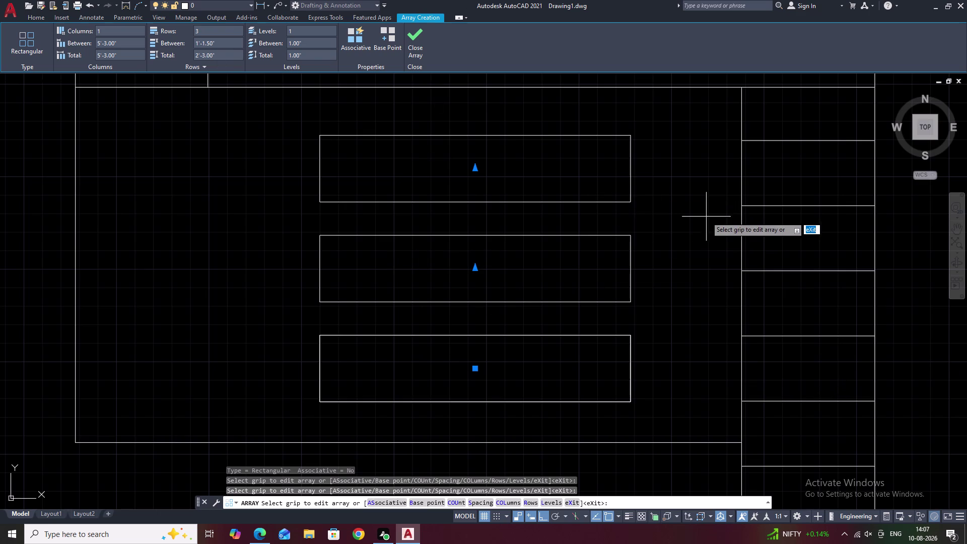
key(Escape)
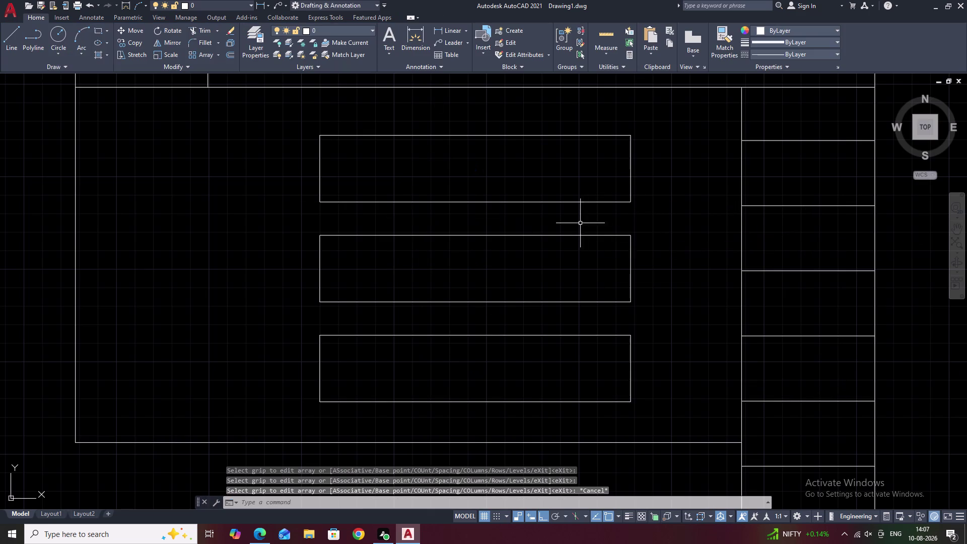
Pan around the stacked openings and the central tower.
scroll(down, 3)
middle_drag(702, 249, 628, 271)
scroll(up, 3)
middle_drag(468, 283, 646, 293)
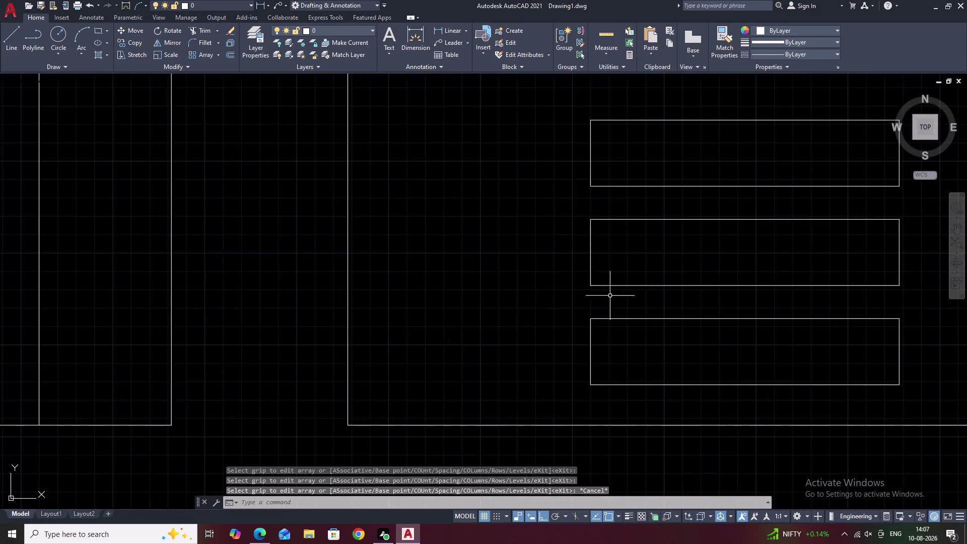
middle_drag(498, 292, 645, 293)
scroll(down, 3)
middle_drag(627, 301, 577, 314)
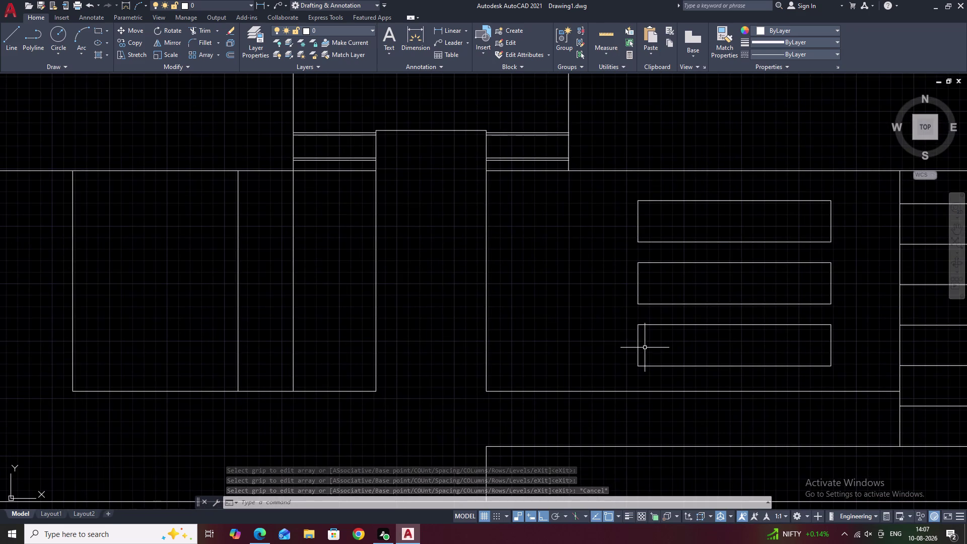
middle_drag(640, 346, 579, 347)
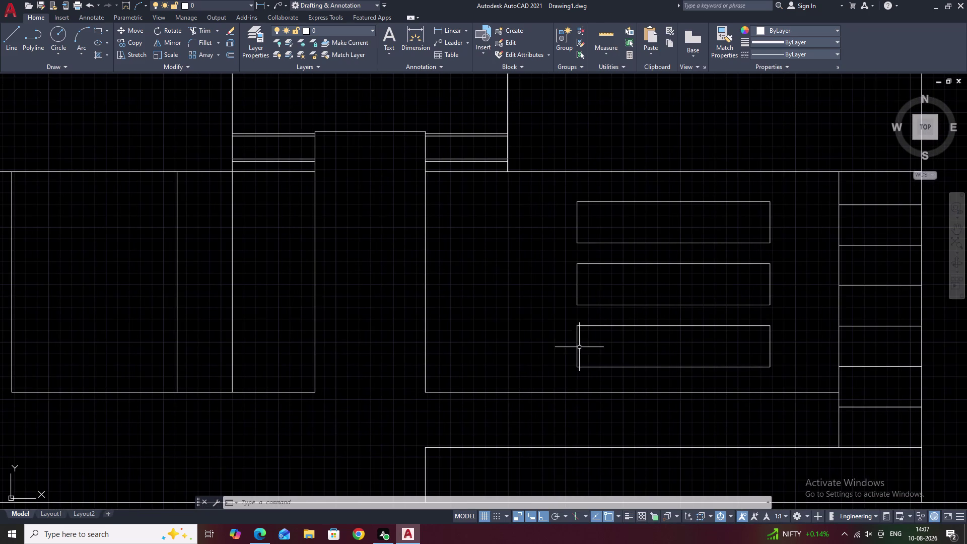
Zoom in and centre the view on the right tower's top edge.
scroll(down, 3)
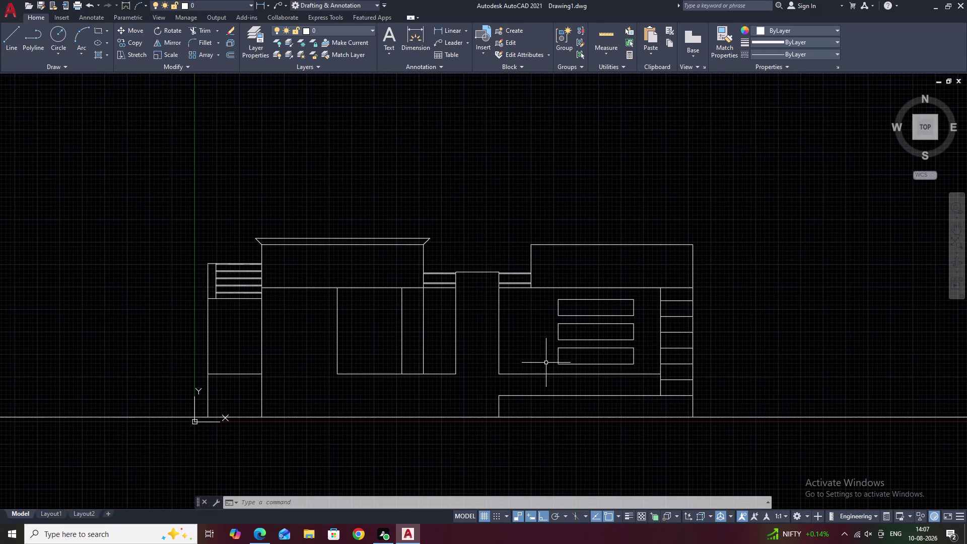
middle_drag(719, 385, 603, 376)
middle_drag(649, 344, 574, 351)
scroll(up, 3)
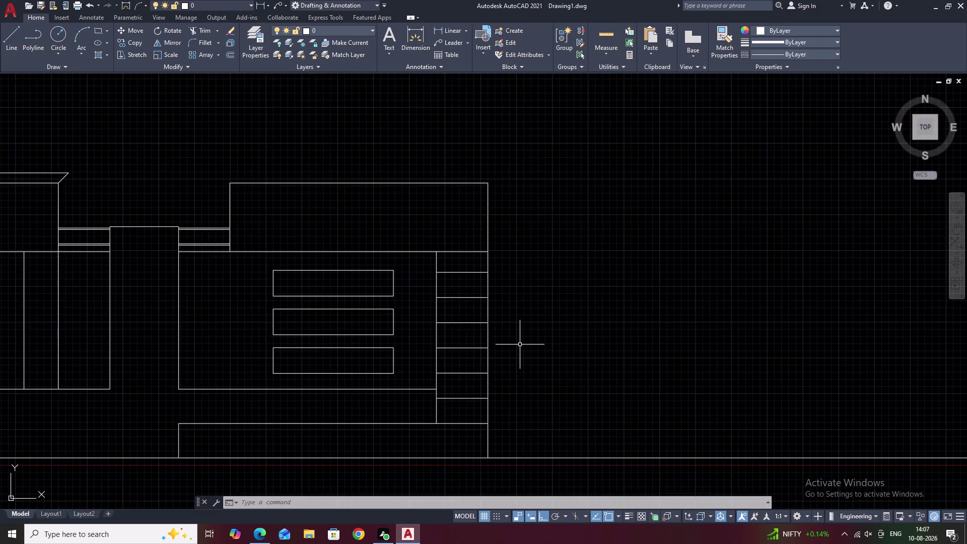
middle_drag(519, 344, 596, 346)
scroll(up, 3)
middle_drag(433, 231, 510, 267)
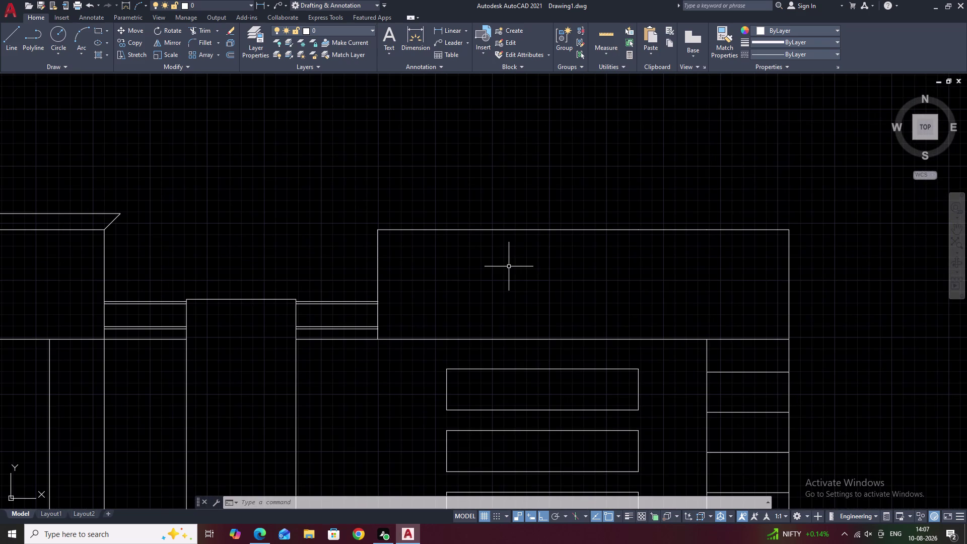
text(l)
key(space)
Draw a 5" line at 135° from the tower's top-left corner with Ortho off.
click(377, 231)
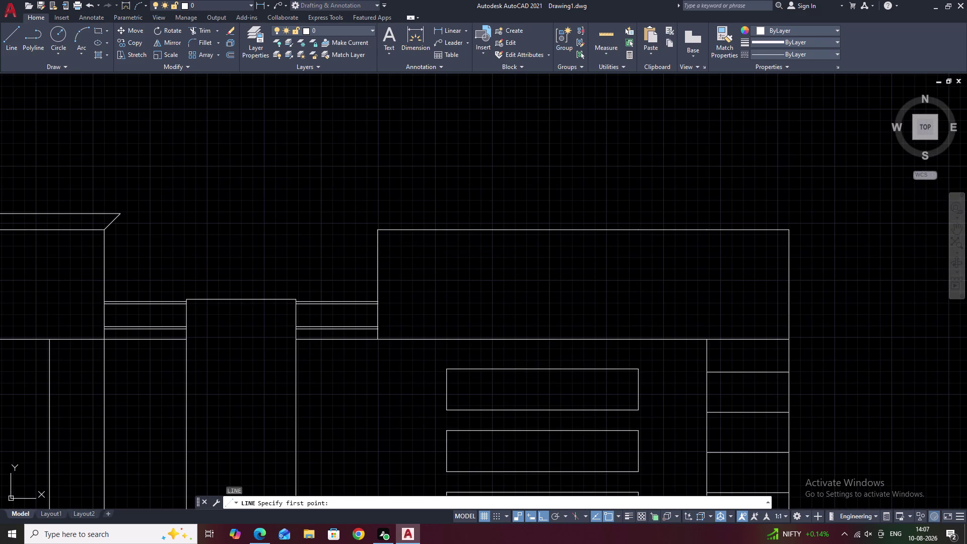
key(F8)
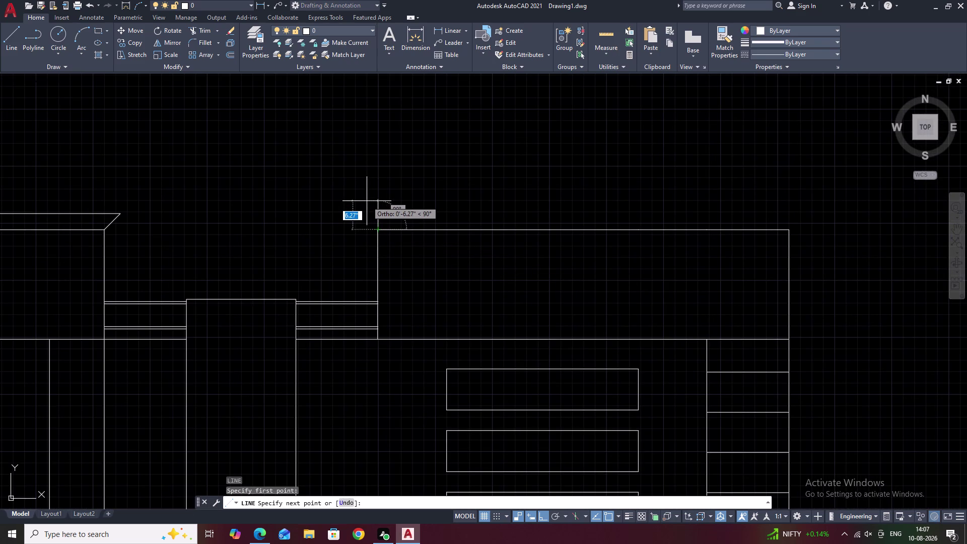
text(@)
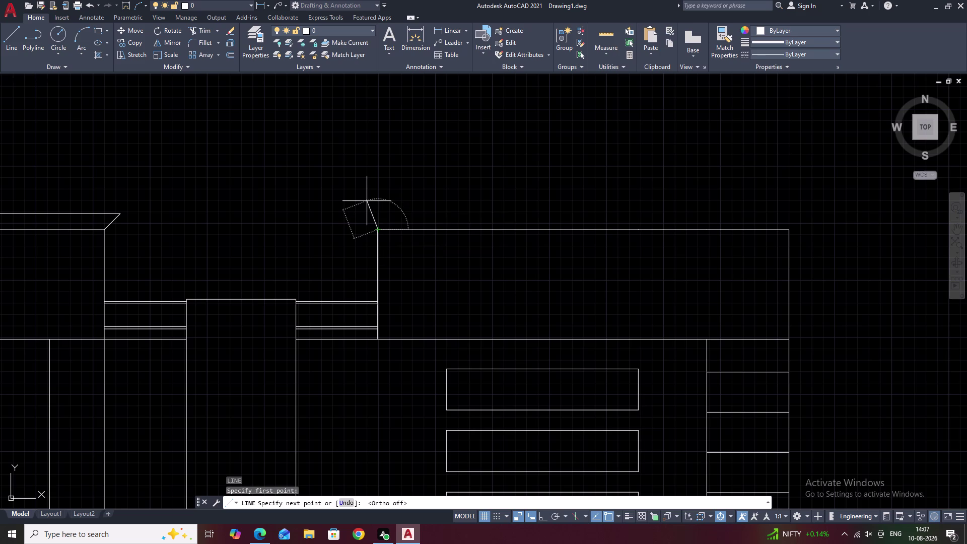
text(5)
key(shift+less)
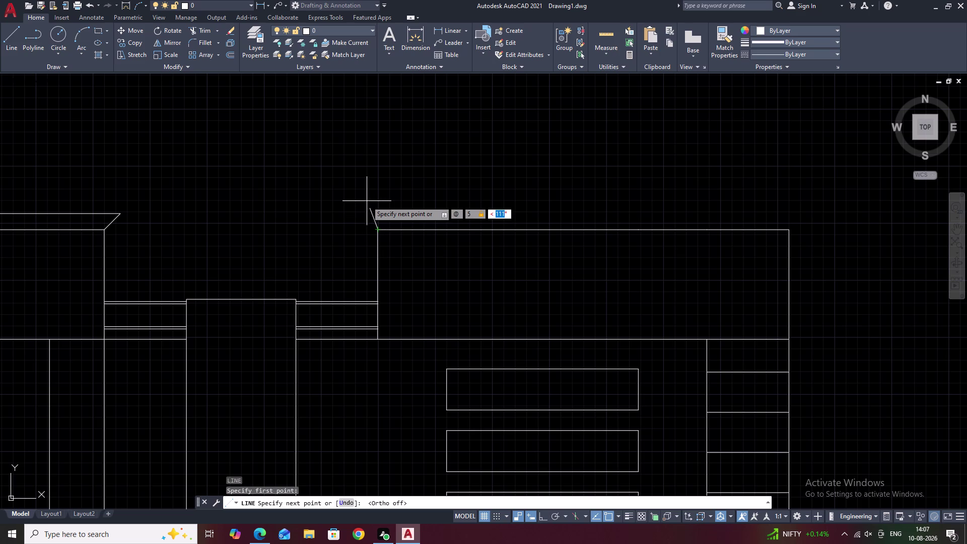
text(135)
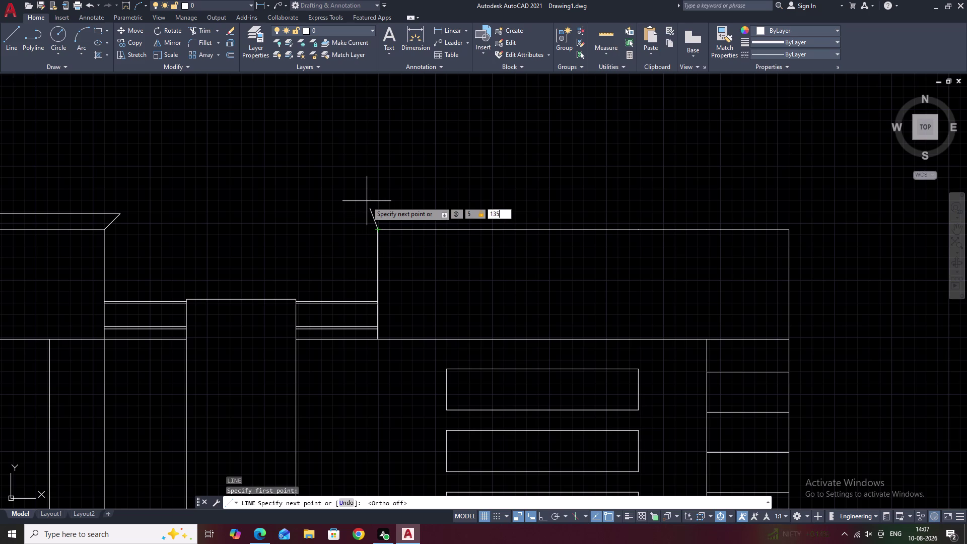
key(space)
key(Escape)
Select the new sloped line and start mirroring it with MI.
drag(391, 203, 372, 215)
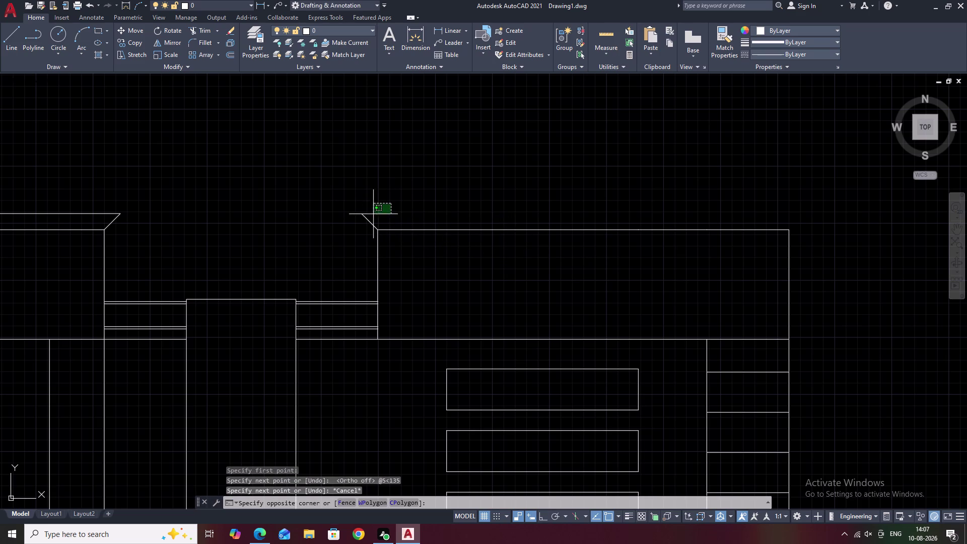
drag(372, 214, 365, 220)
click(357, 228)
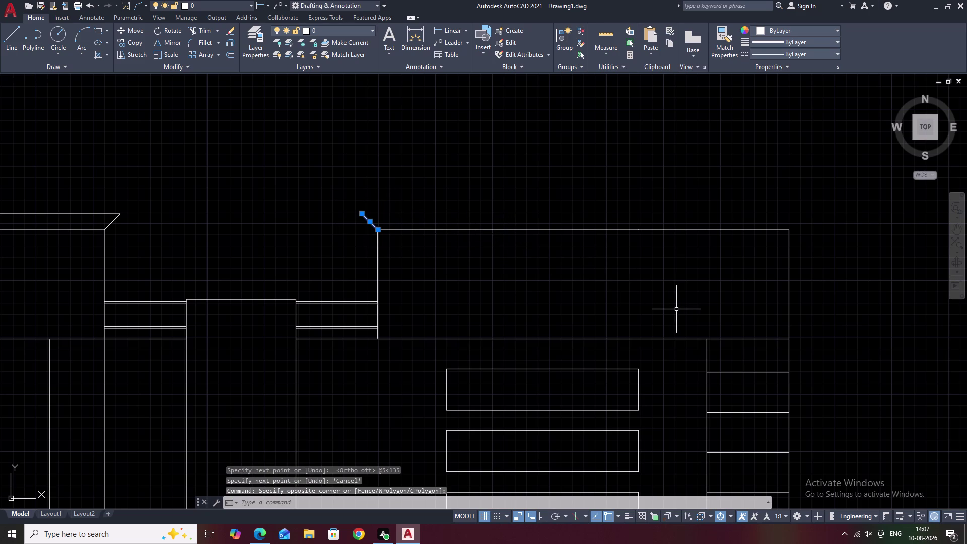
text(mi)
key(space)
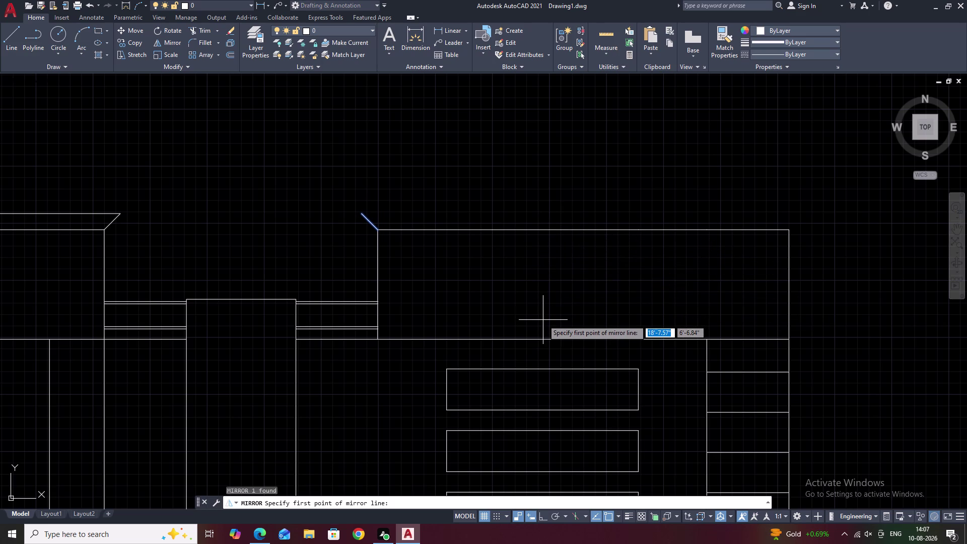
Mirror the sloped line about a vertical axis midway between the tower's top corners.
text(m2)
text(p)
key(space)
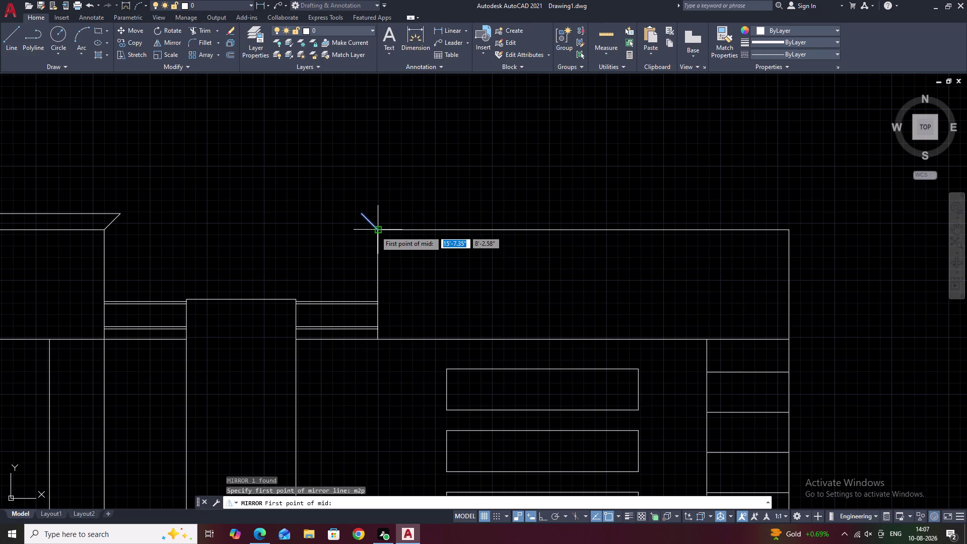
click(375, 230)
click(791, 227)
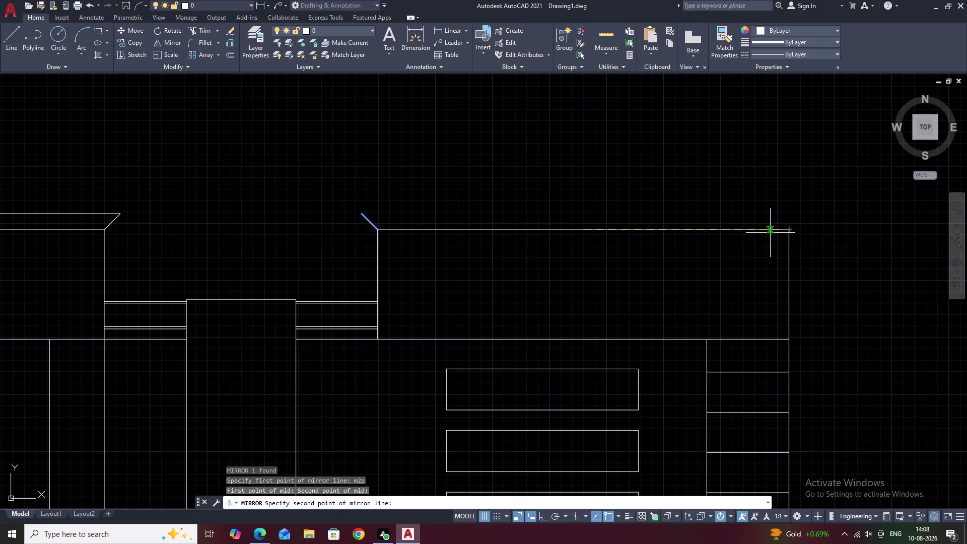
key(F8)
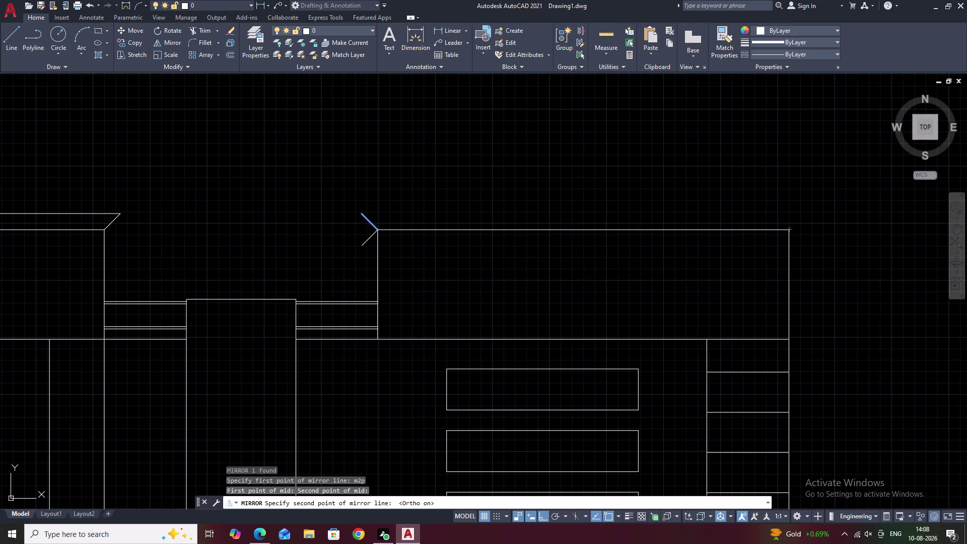
click(642, 120)
drag(672, 159, 642, 120)
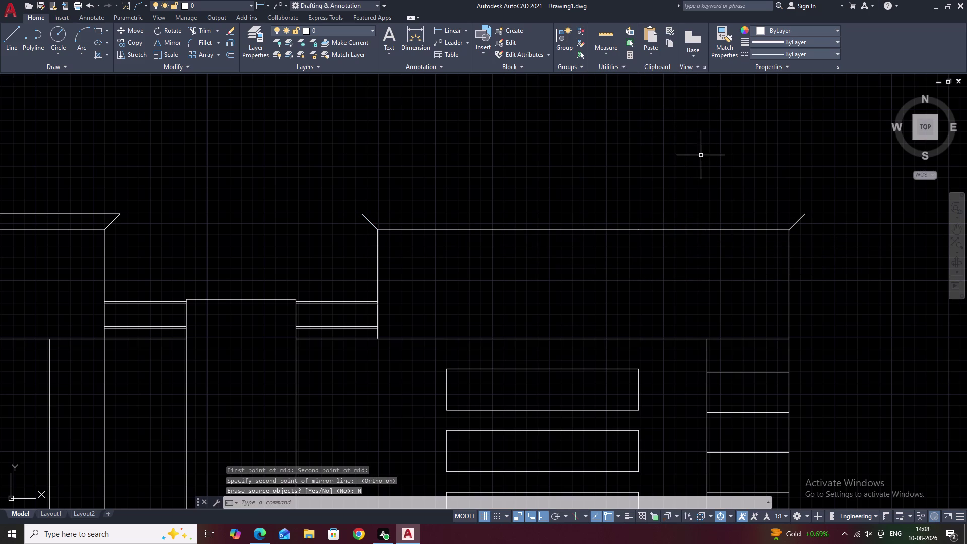
key(Escape)
Draw a horizontal line joining the tips of the left and right sloped lines.
text(l)
key(space)
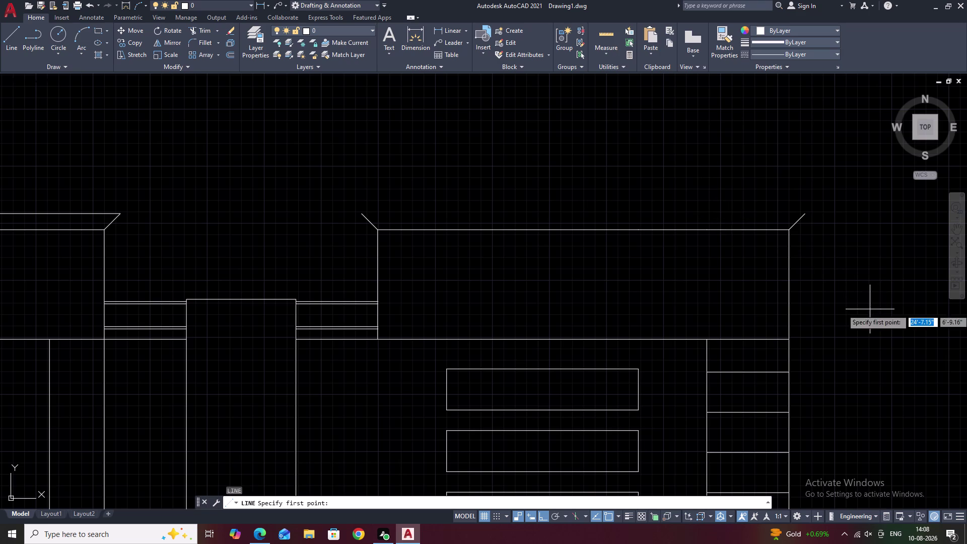
click(362, 211)
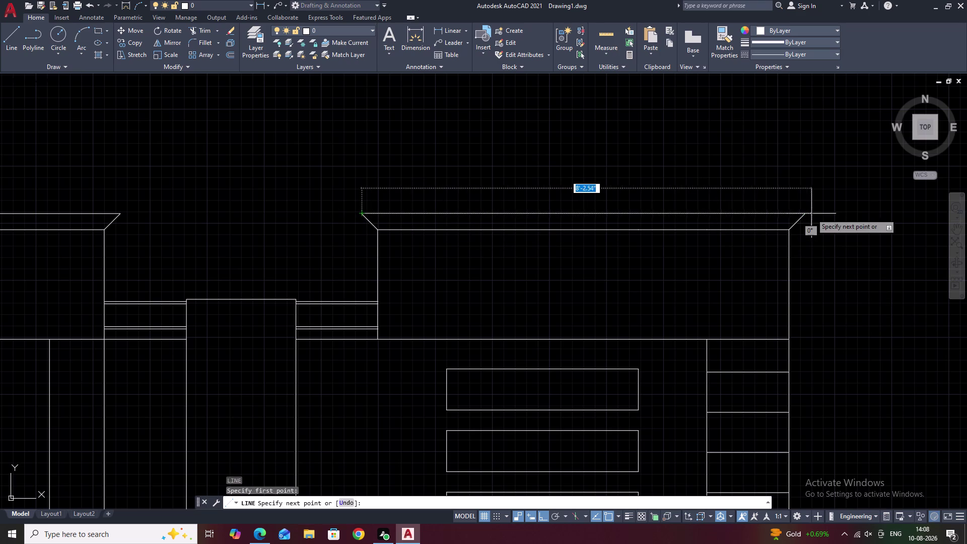
click(805, 213)
key(grave)
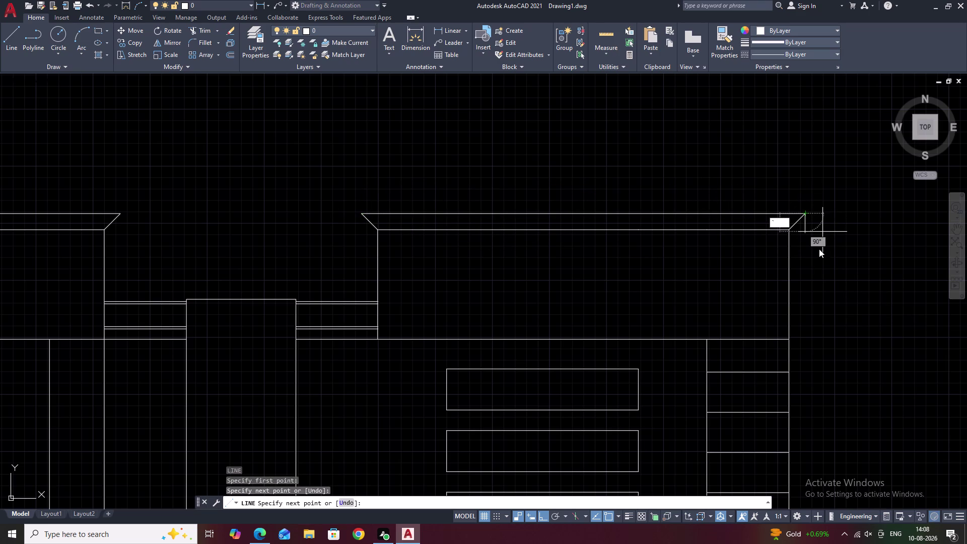
key(Escape)
key(Escape)
Pan right to bring the right tower's outer wall into view.
scroll(down, 3)
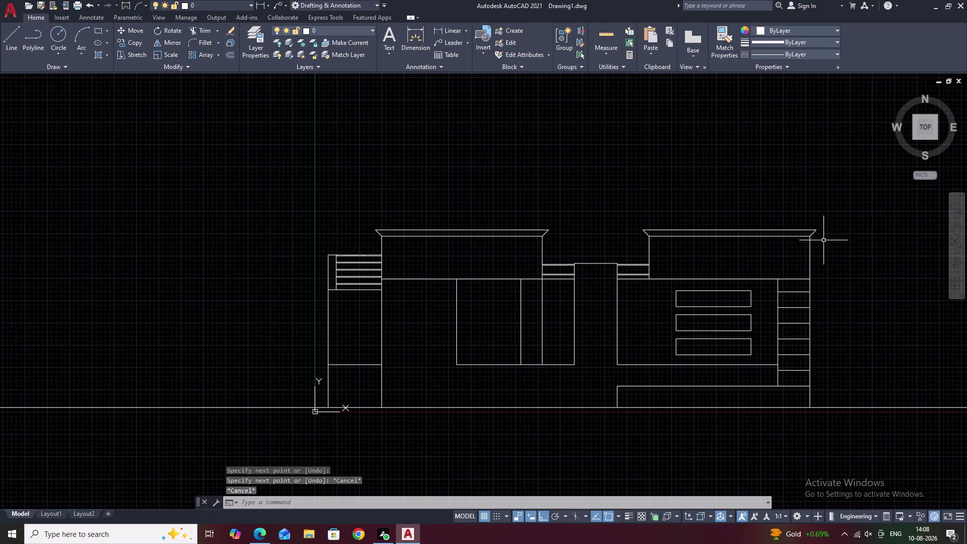
middle_drag(832, 251, 667, 247)
middle_drag(793, 299, 702, 288)
middle_drag(725, 280, 703, 282)
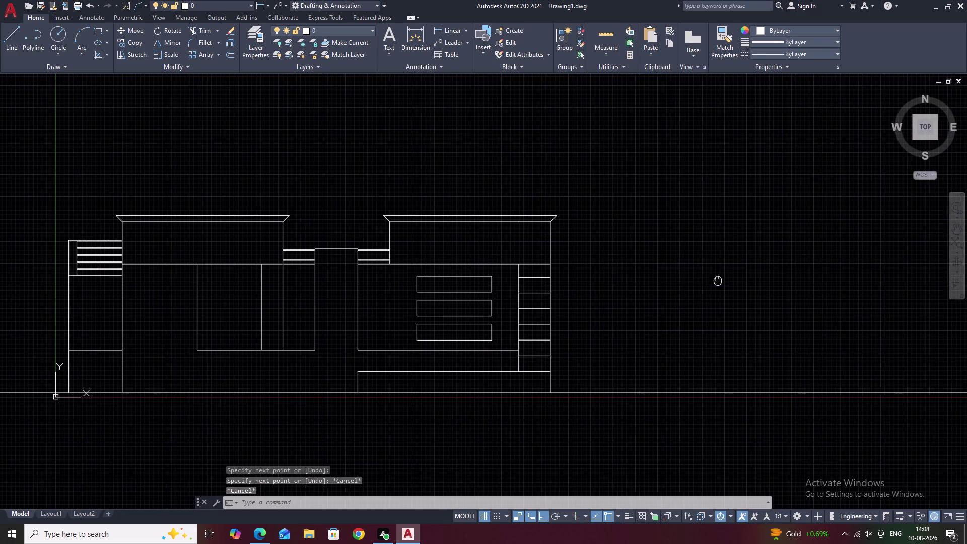
middle_drag(703, 281, 694, 281)
middle_drag(683, 277, 634, 278)
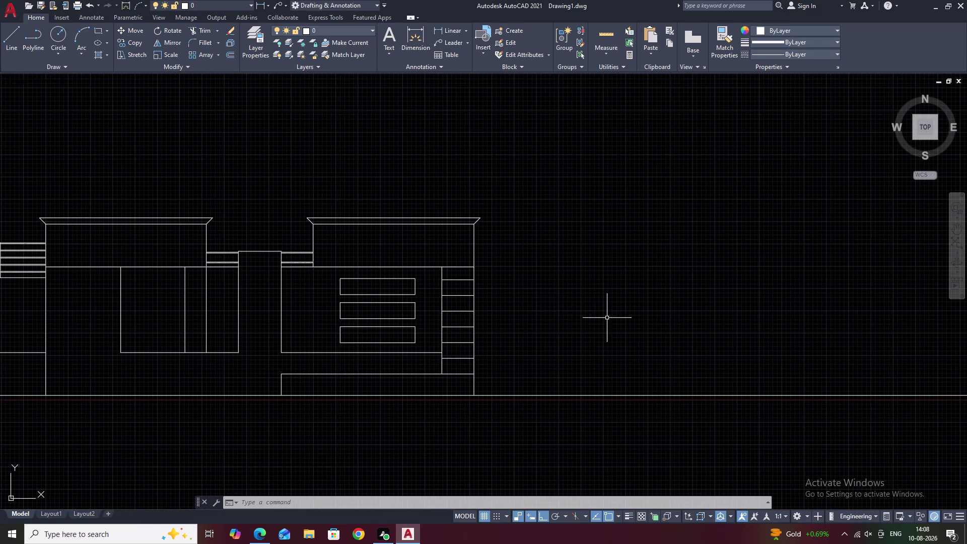
scroll(up, 3)
middle_drag(492, 281, 496, 253)
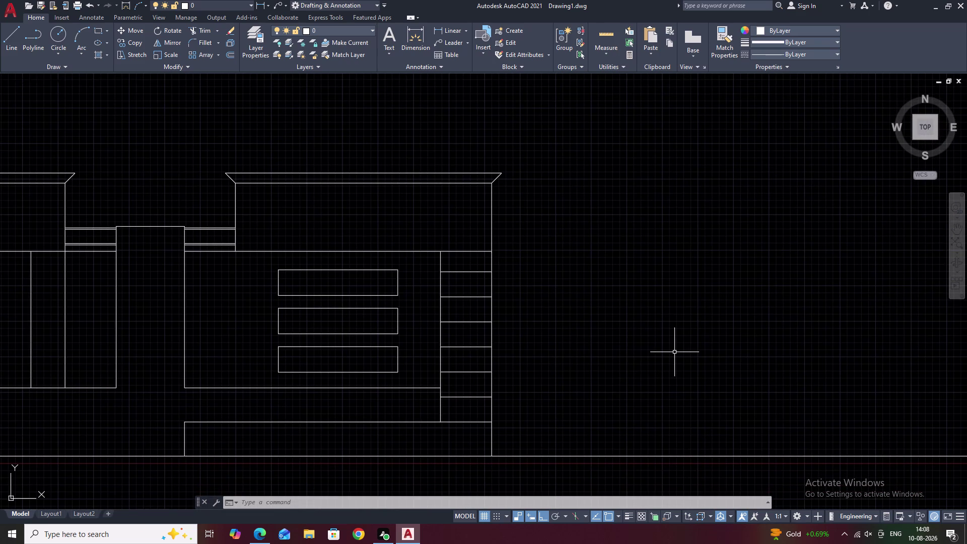
Draw a 1'6" horizontal line out from the right tower's outer wall.
text(l)
key(space)
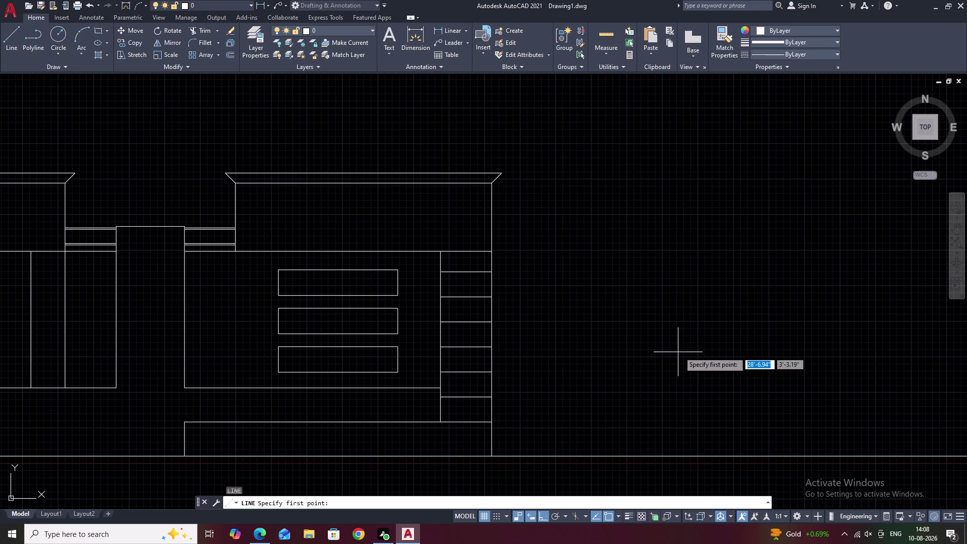
scroll(up, 3)
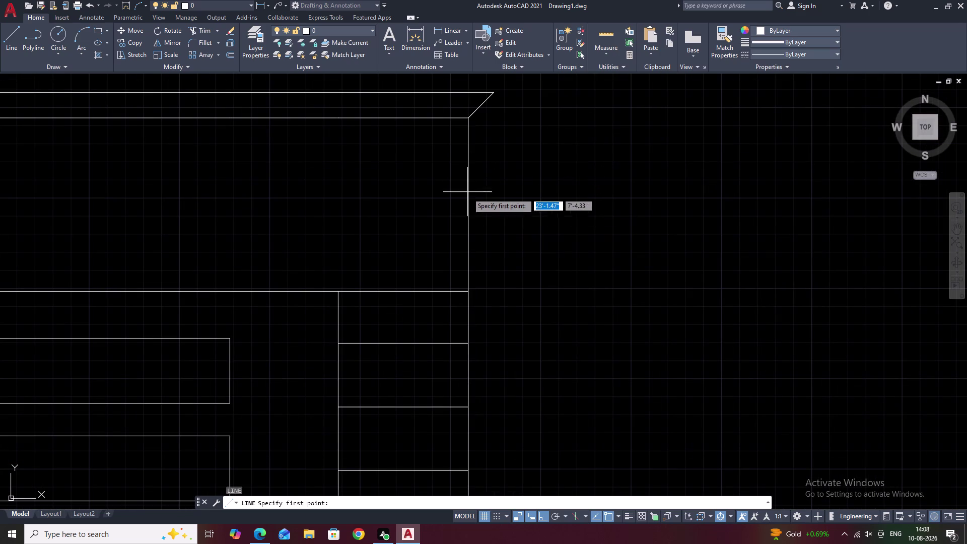
click(470, 197)
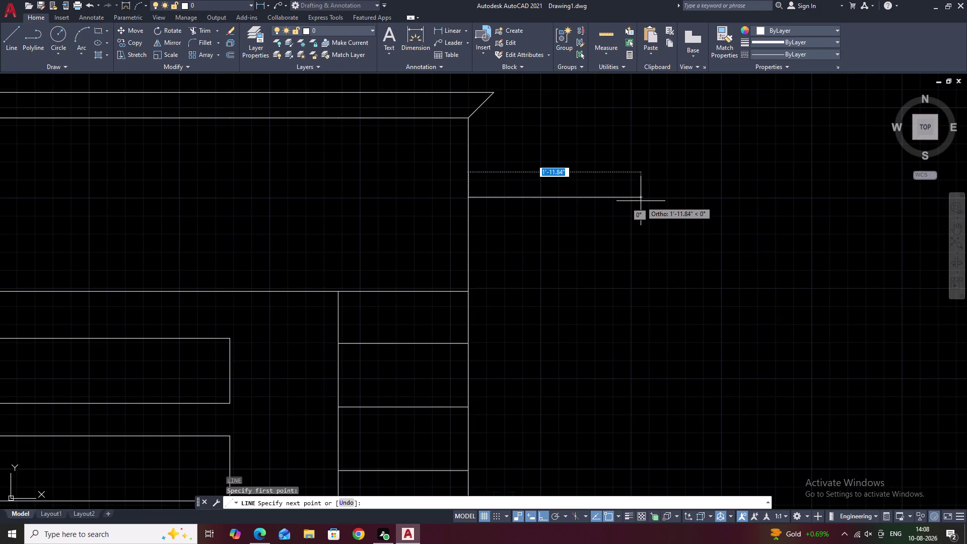
key(1)
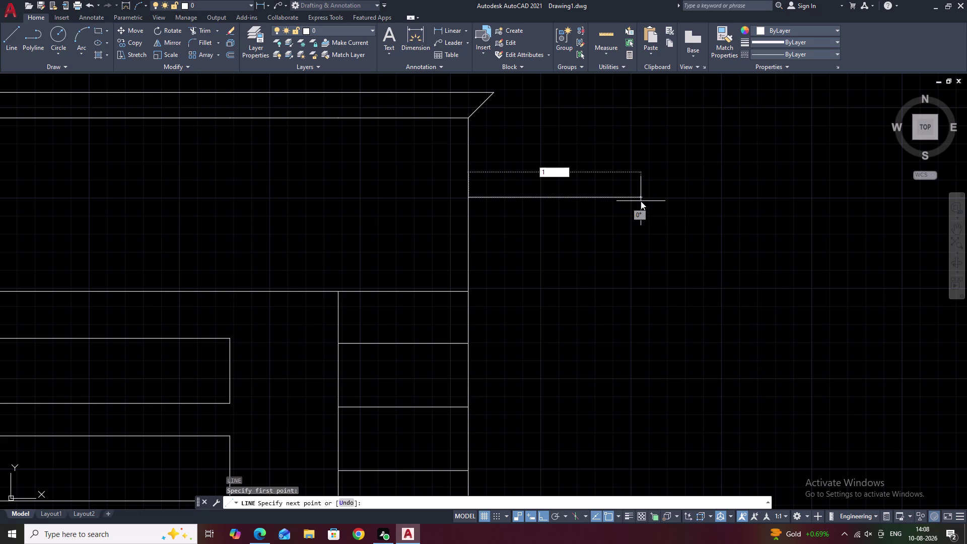
key(apostrophe)
key(6)
text(")
key(space)
key(Escape)
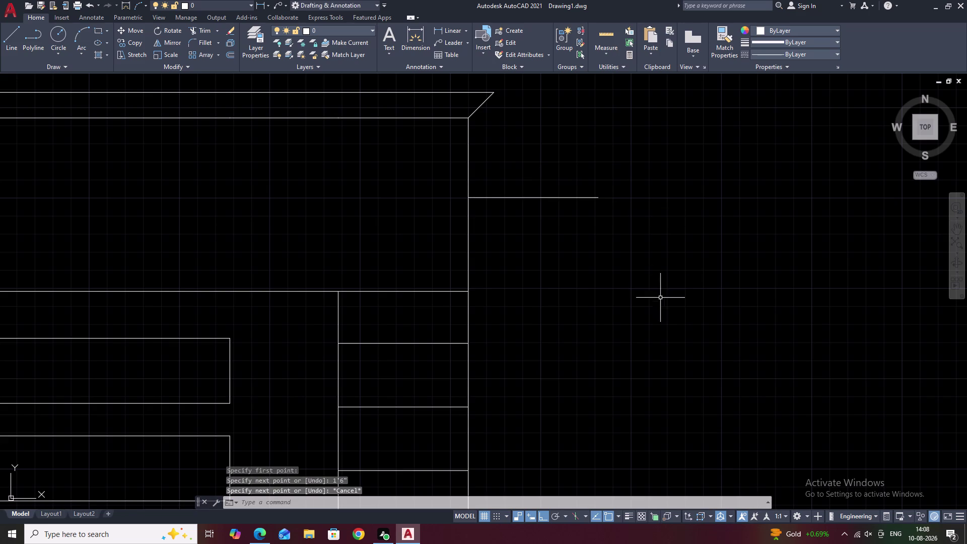
Draw the projection's vertical outer edge down and its bottom edge back to the wall.
text(l)
key(space)
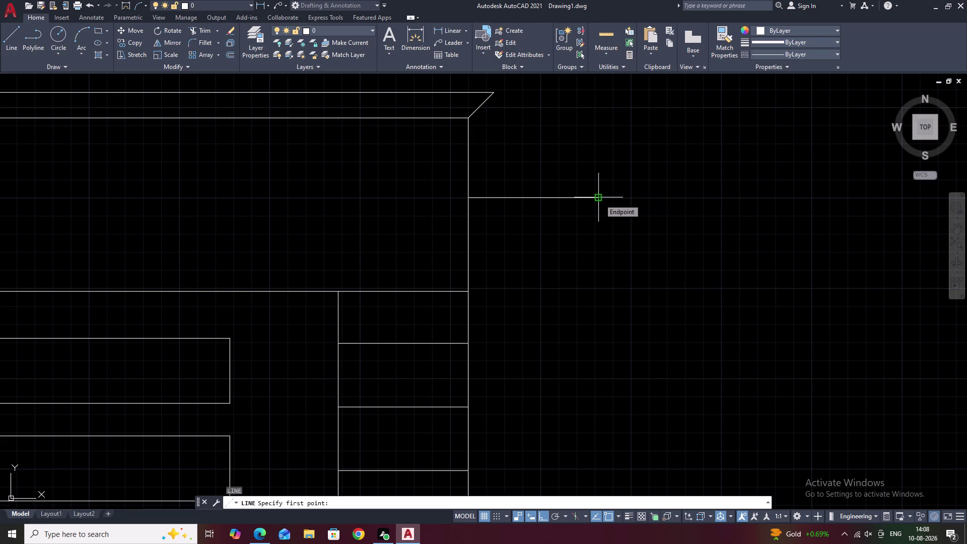
click(600, 199)
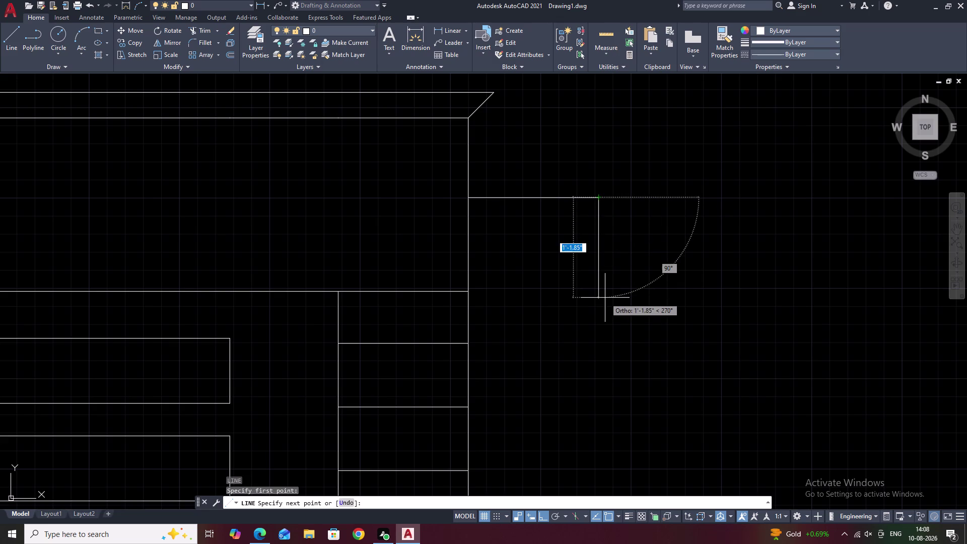
middle_drag(605, 298, 608, 95)
middle_drag(644, 370, 657, 173)
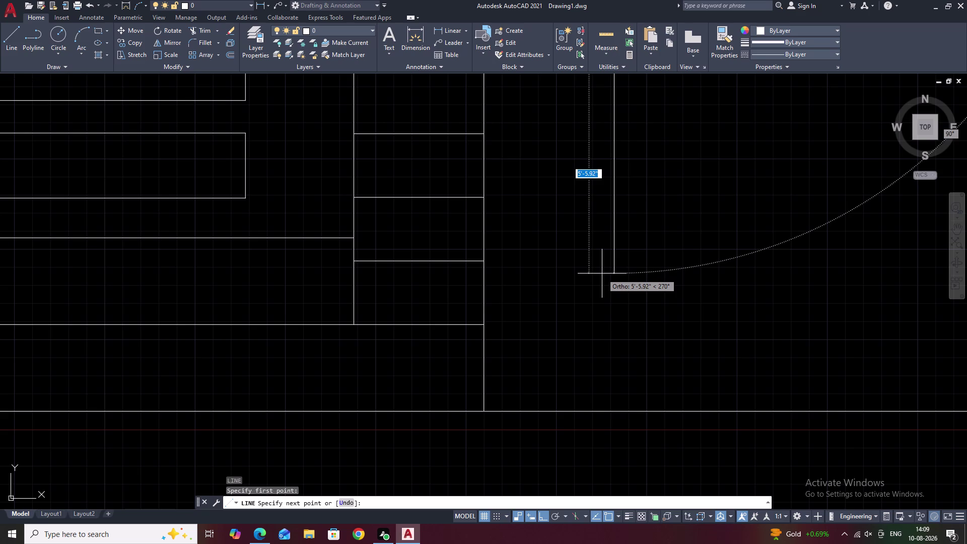
click(615, 245)
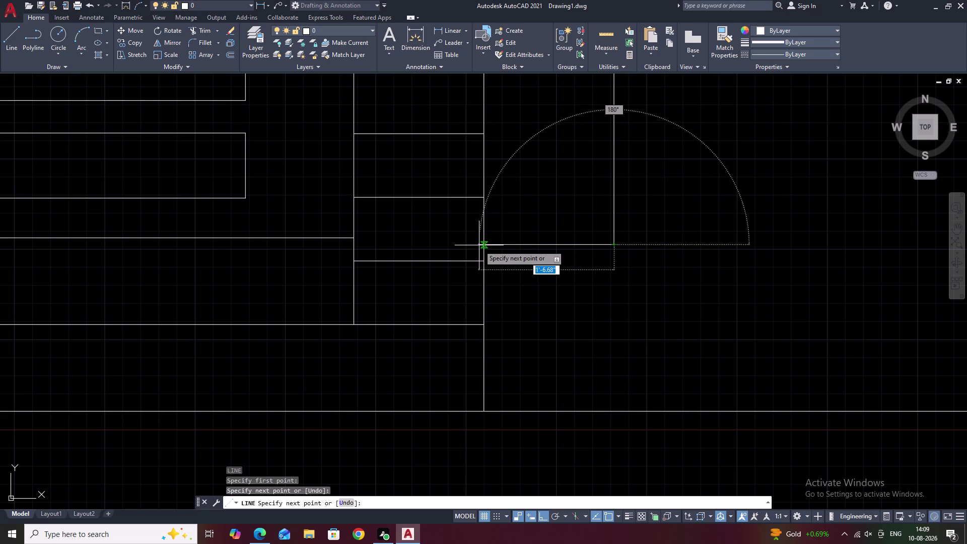
click(485, 246)
key(Escape)
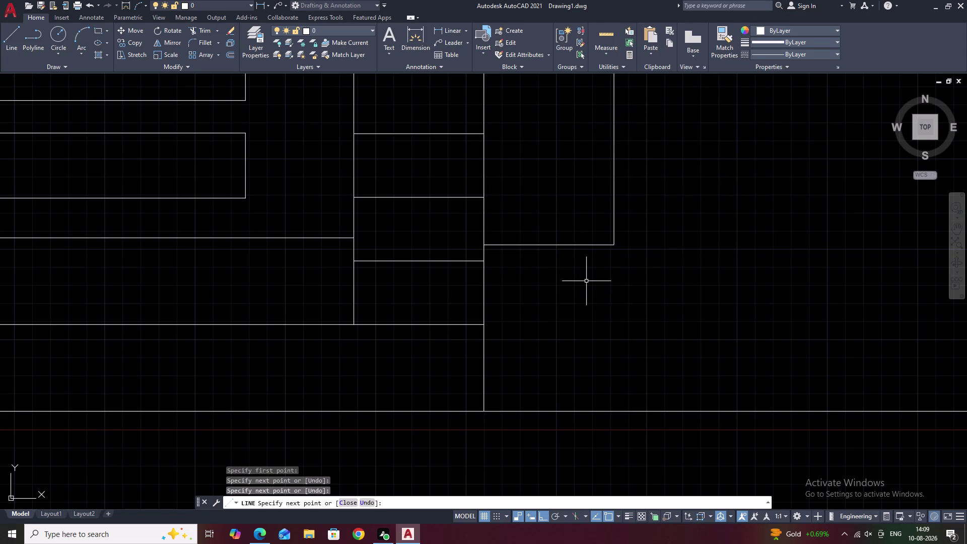
scroll(down, 3)
middle_drag(645, 263, 635, 280)
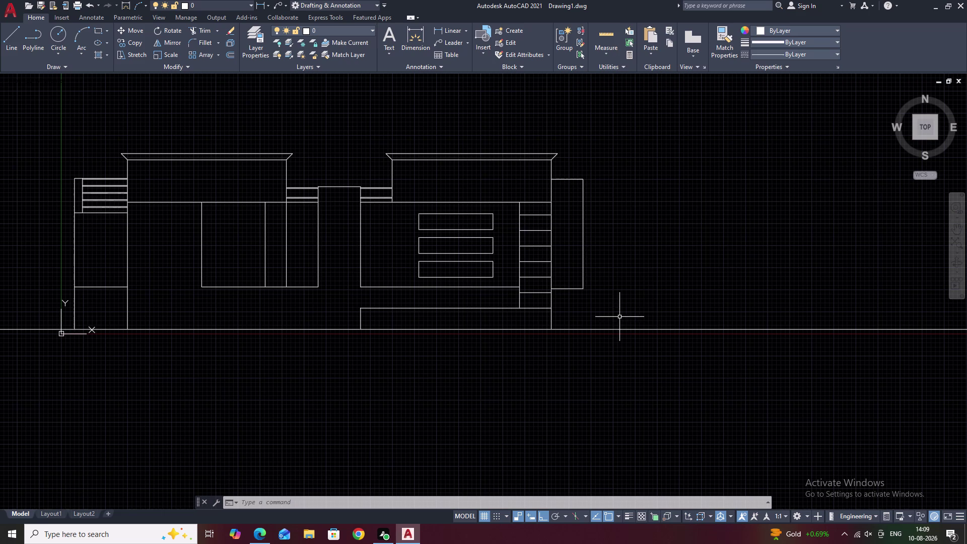
middle_drag(581, 231, 595, 288)
scroll(up, 3)
scroll(up, 3)
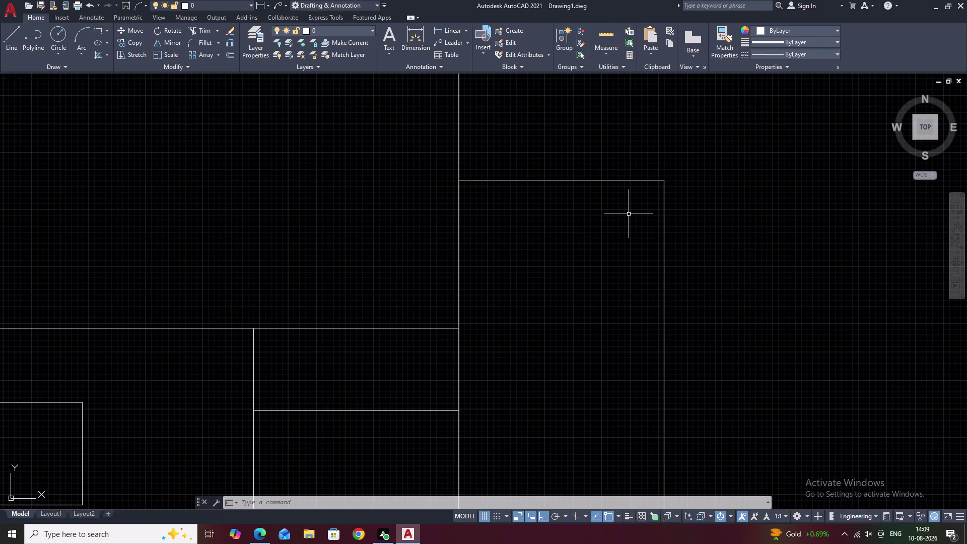
Offset the projection's top edge .5 downward.
text(o .5)
key(space)
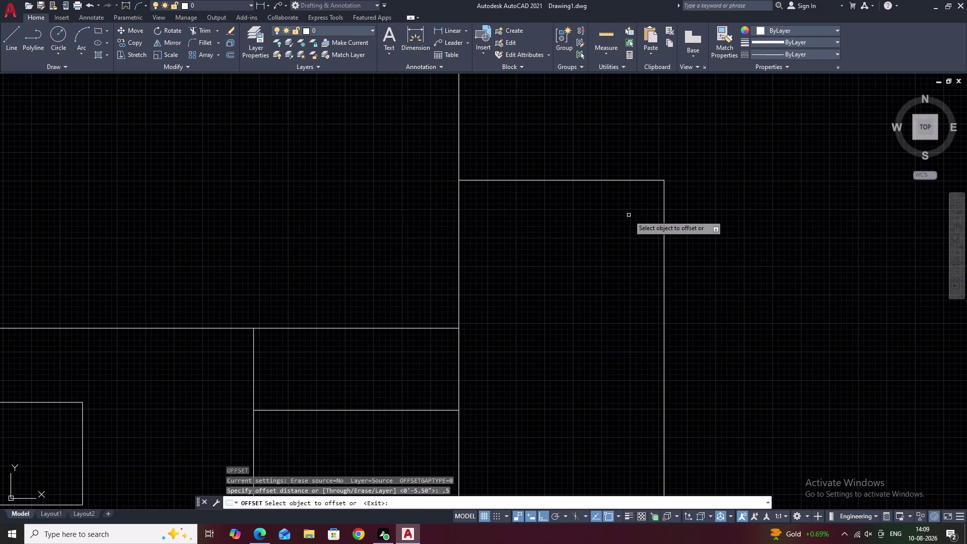
click(602, 179)
click(598, 217)
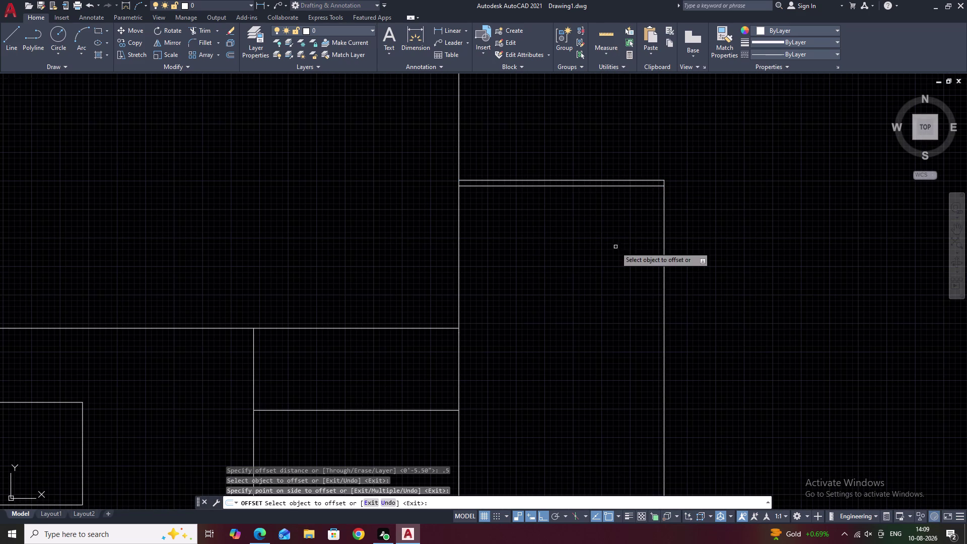
middle_drag(642, 296, 649, 222)
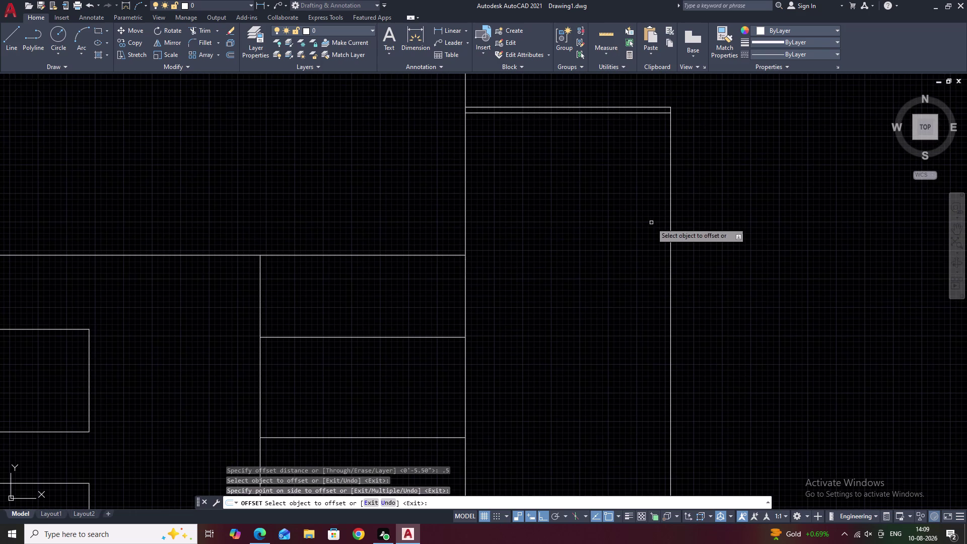
key(Escape)
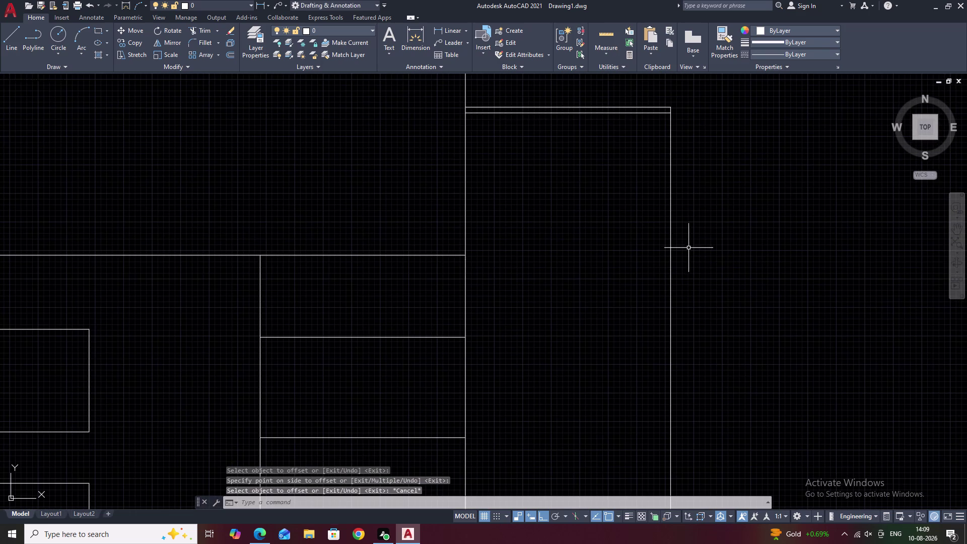
Select the top edge together with its offset copy.
middle_drag(576, 202, 646, 195)
scroll(up, 3)
scroll(down, 3)
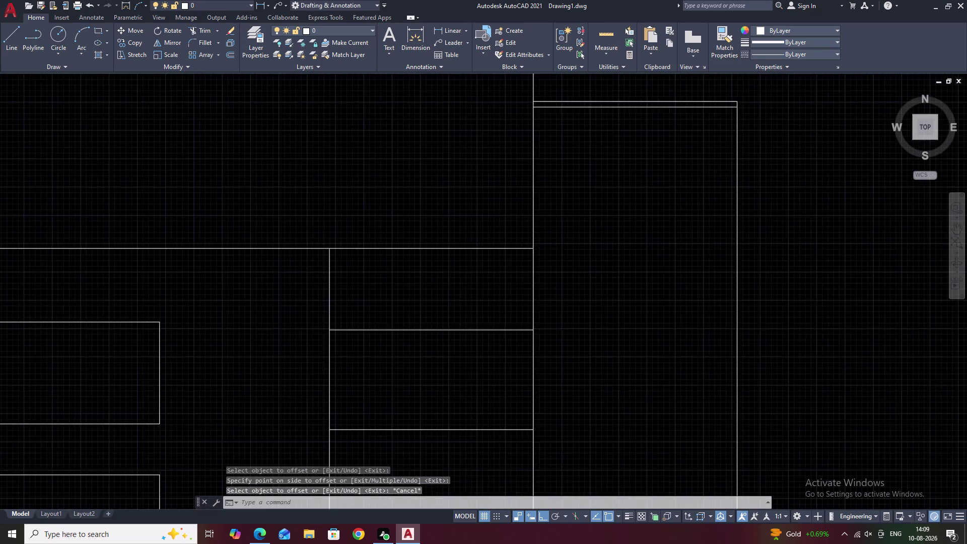
drag(632, 116, 609, 171)
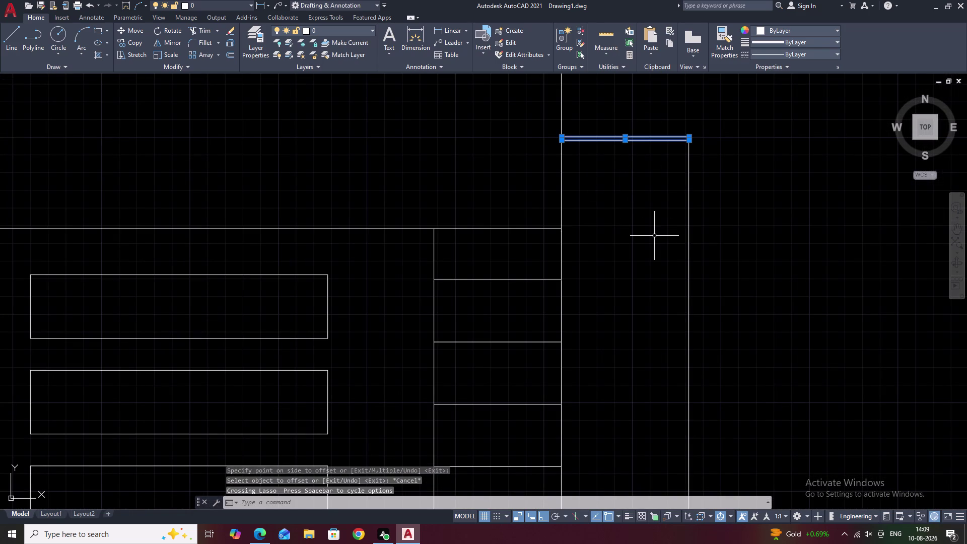
Start a rectangular array of the two lines with a single column.
text(ar)
click(718, 261)
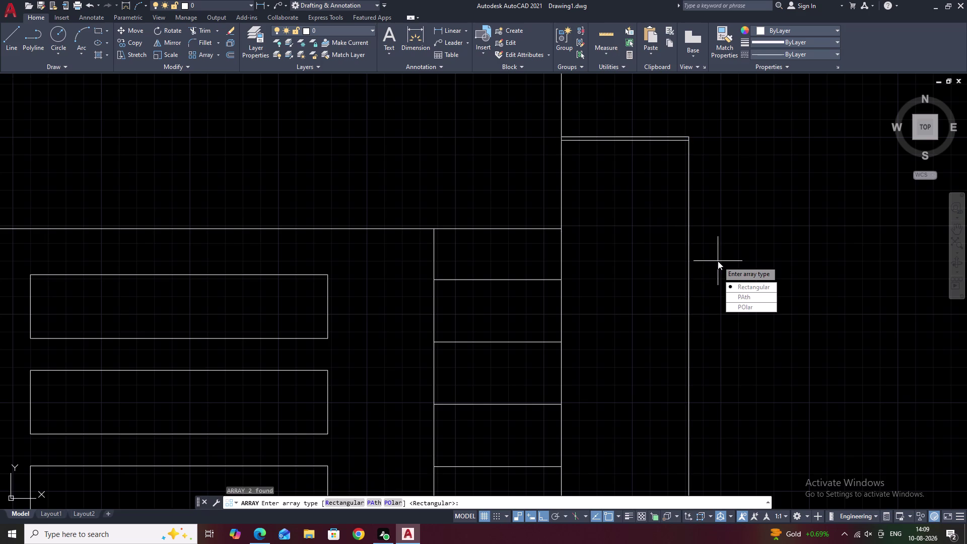
drag(763, 287, 718, 261)
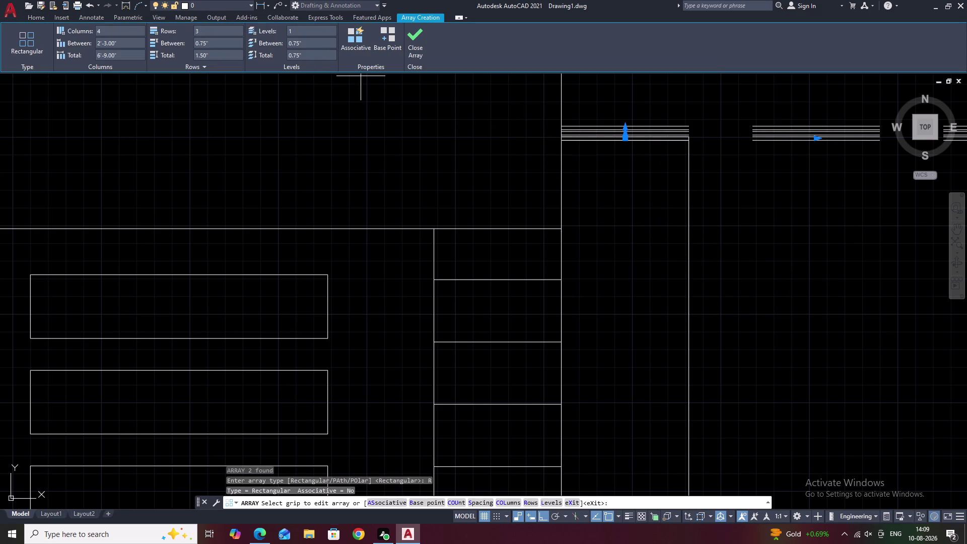
click(122, 29)
key(BackSpace)
key(1)
click(233, 108)
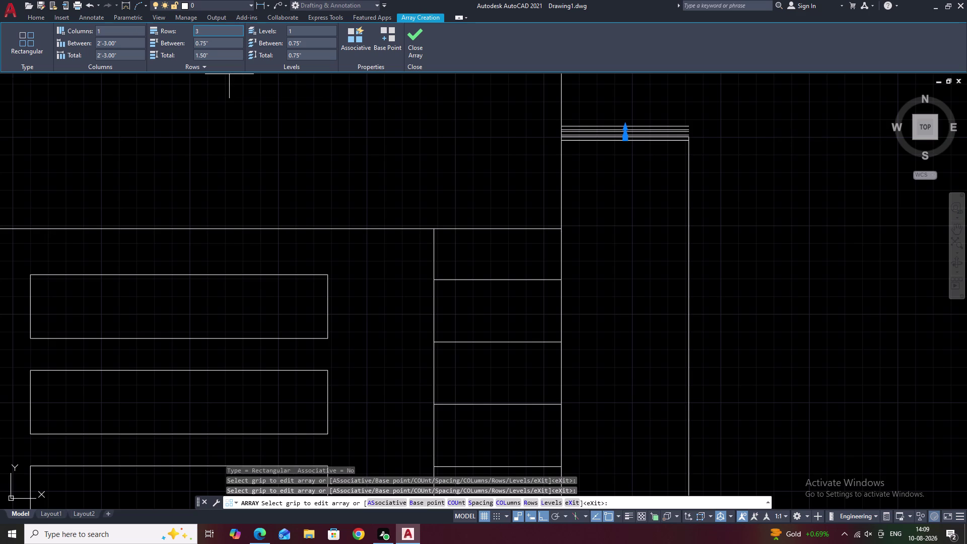
click(227, 33)
key(BackSpace)
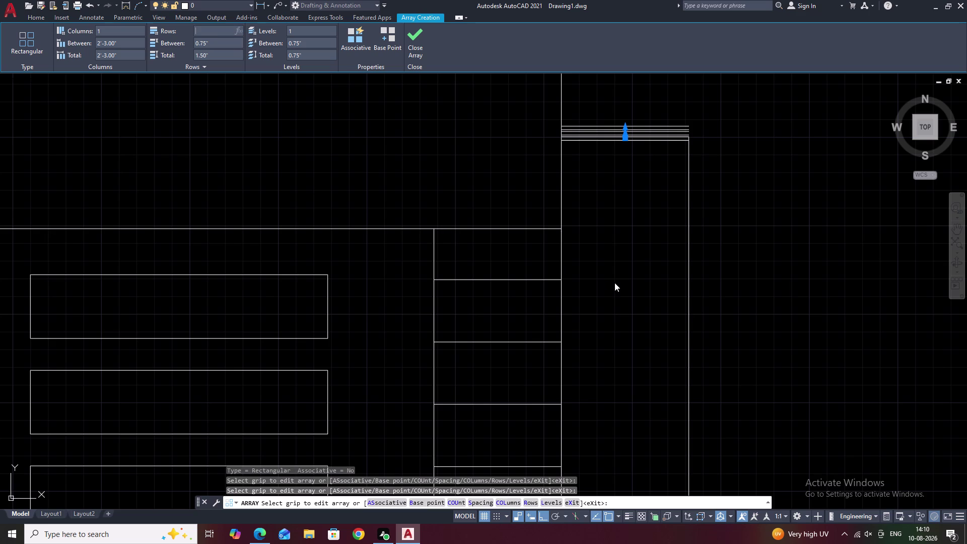
Stretch the array's rows downward using the row-count grip.
text(b)
key(space)
key(space)
click(624, 124)
click(627, 129)
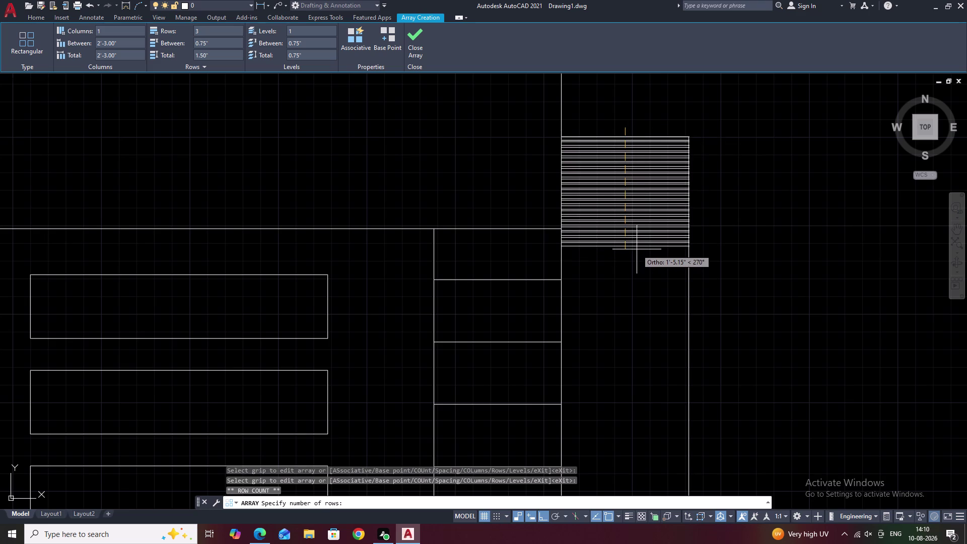
middle_drag(644, 306, 638, 161)
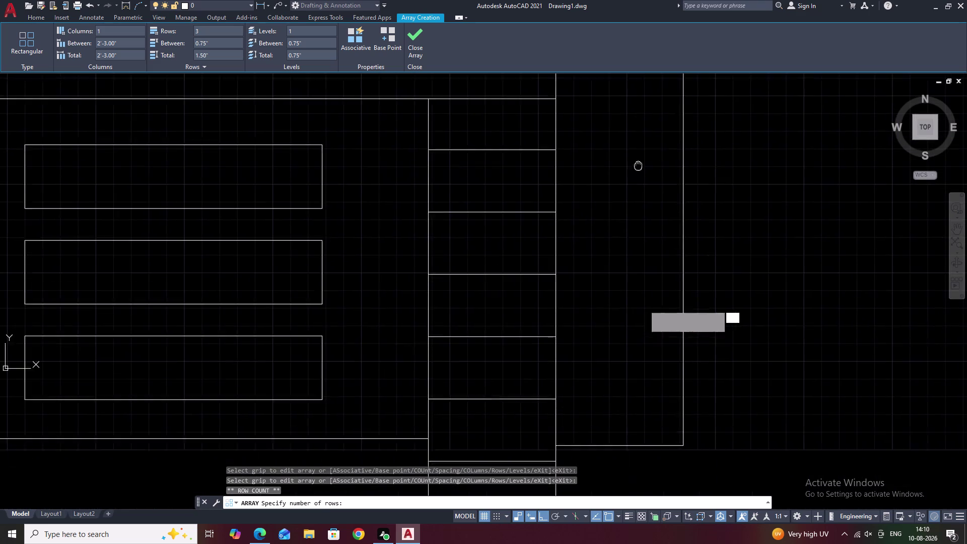
middle_drag(638, 160, 638, 160)
Try a .5' row spacing and extend the array to ten rows.
click(227, 41)
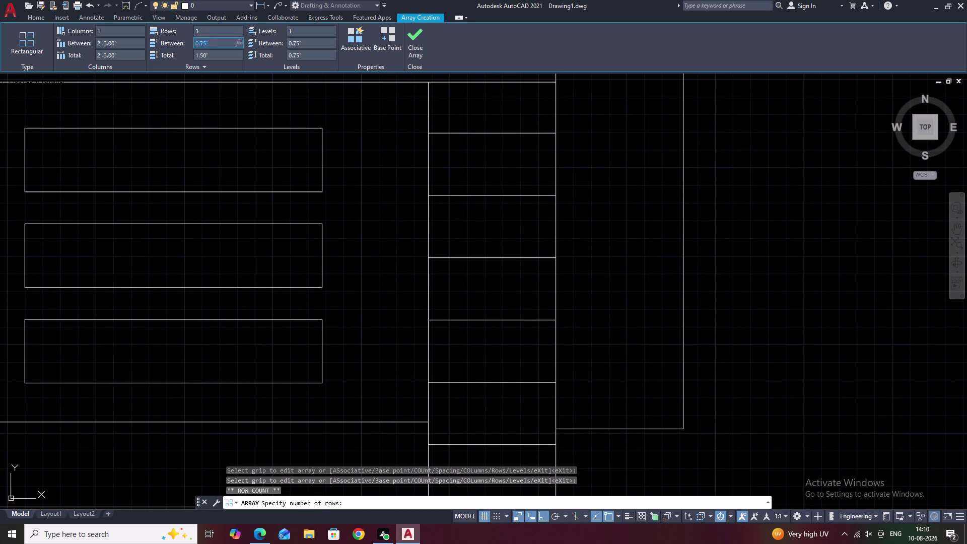
key(BackSpace)
text(.5')
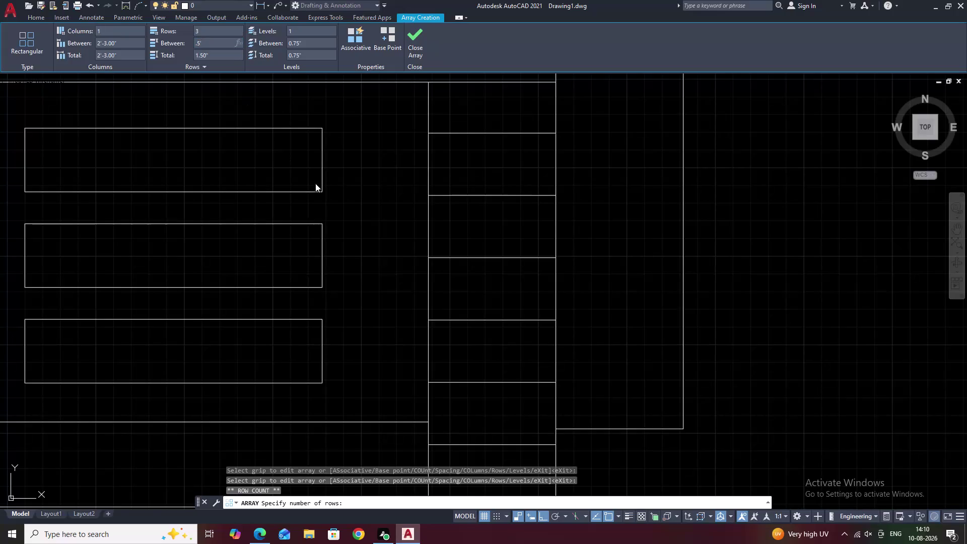
click(363, 163)
middle_drag(604, 177, 595, 283)
scroll(down, 3)
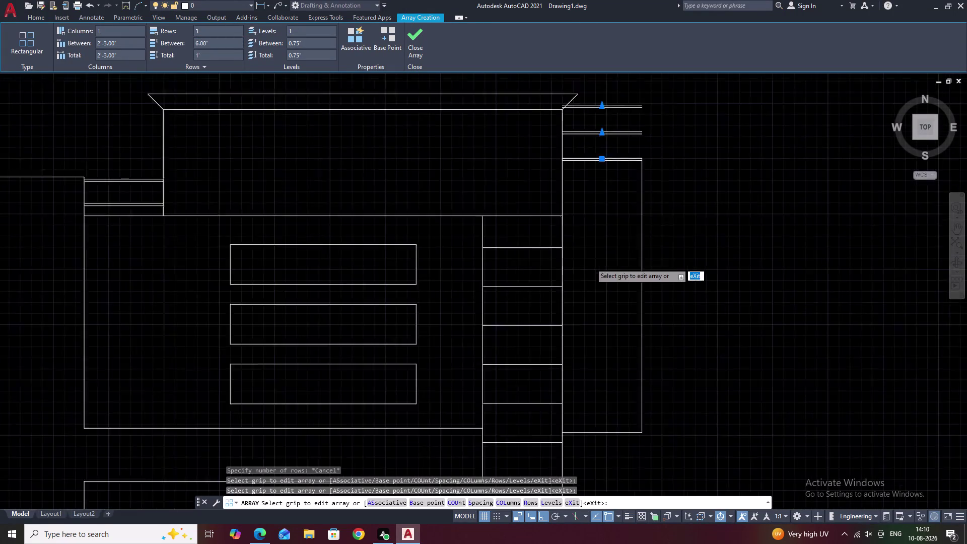
click(597, 164)
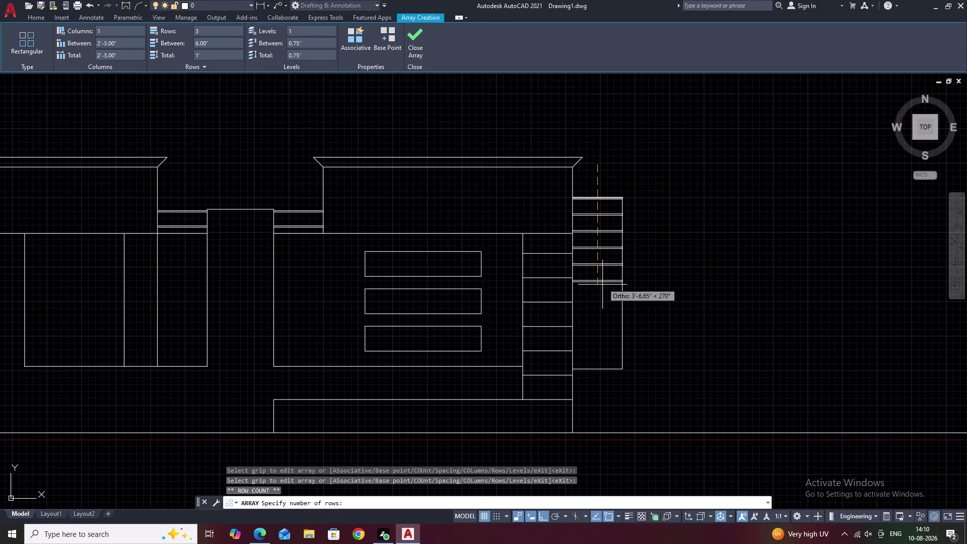
middle_drag(597, 371, 594, 317)
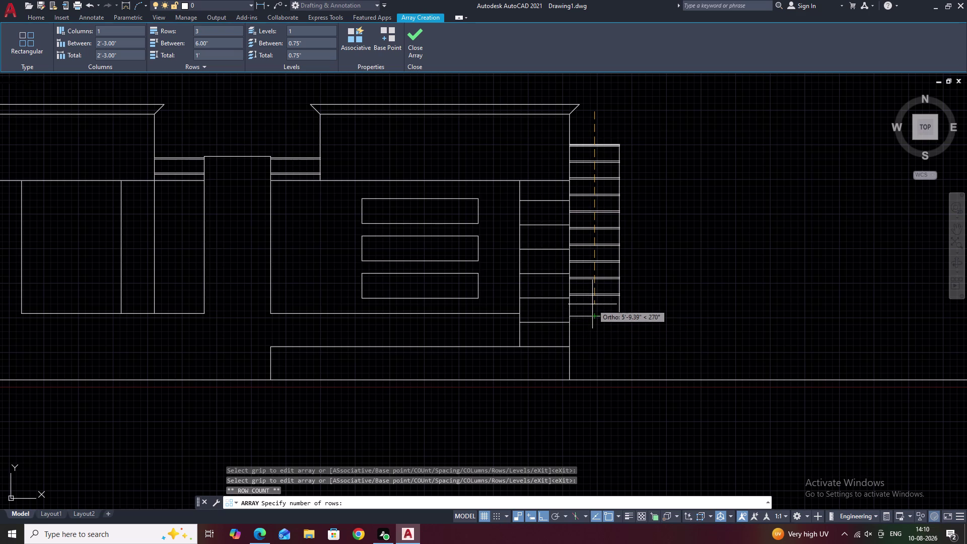
click(597, 305)
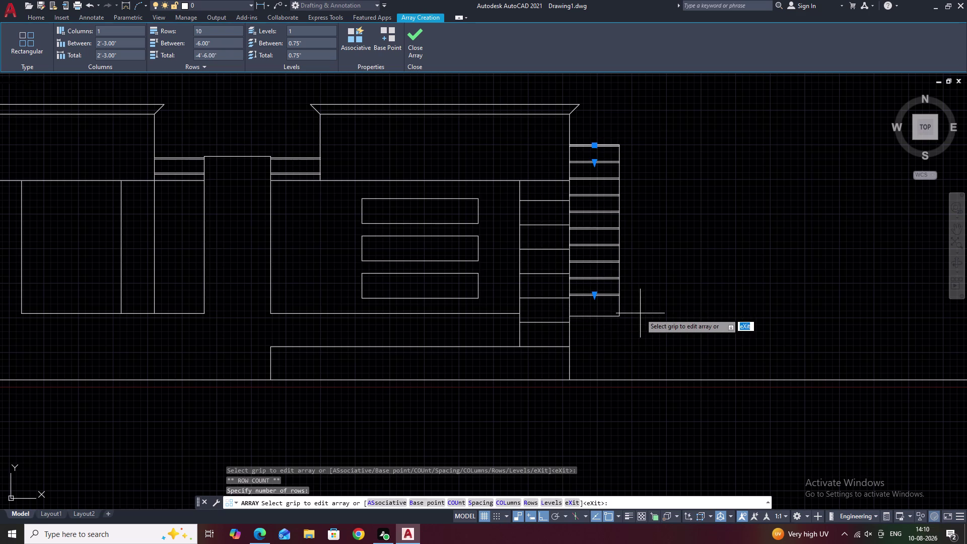
Set the row spacing to -7 and accept the array.
click(214, 44)
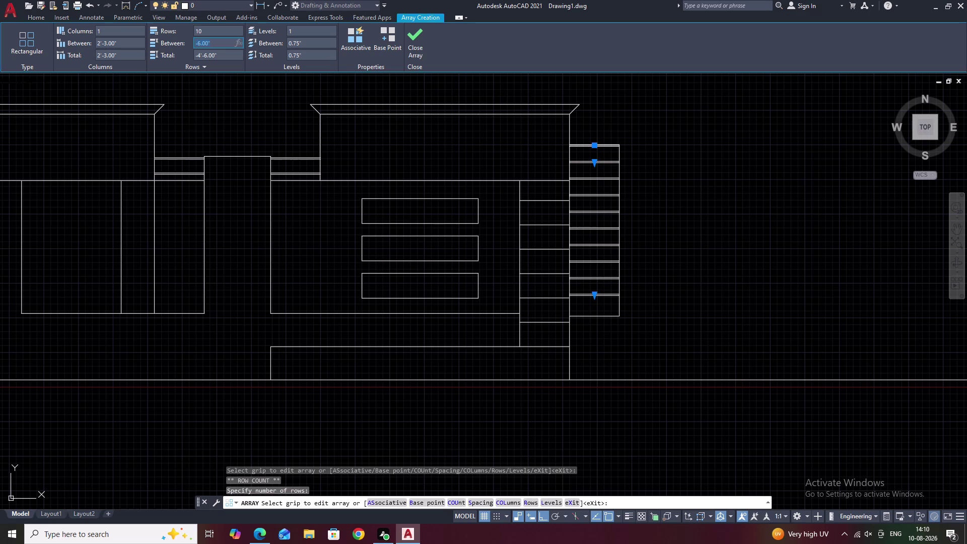
key(BackSpace)
text(-7)
click(229, 82)
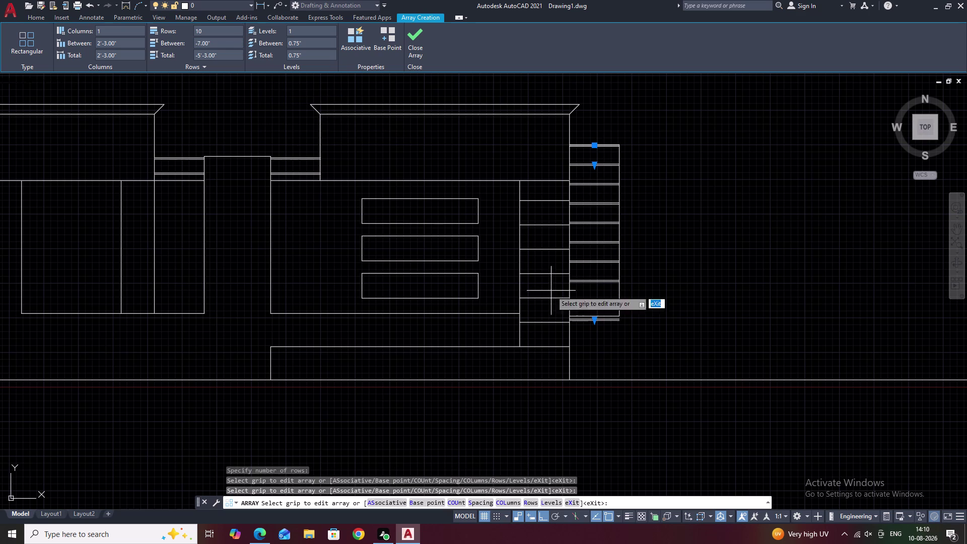
click(627, 336)
key(Escape)
scroll(up, 3)
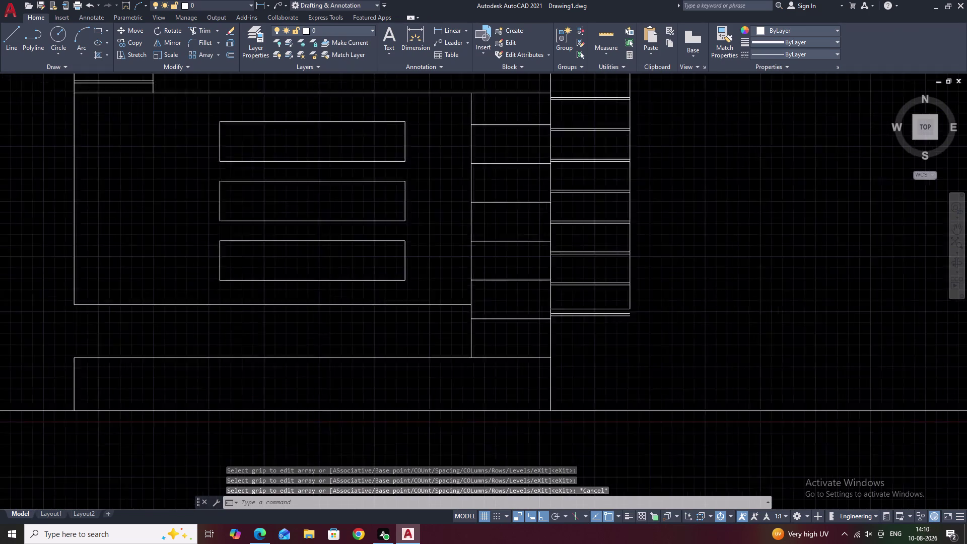
Trim the two stray slat lines below the projection's bottom edge.
scroll(up, 3)
text(tr)
key(space)
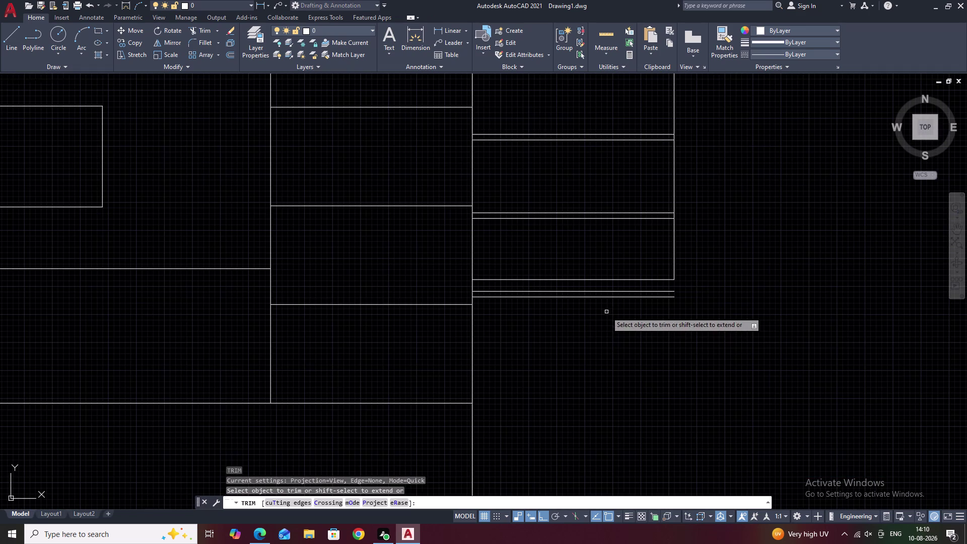
click(611, 292)
click(607, 296)
scroll(down, 3)
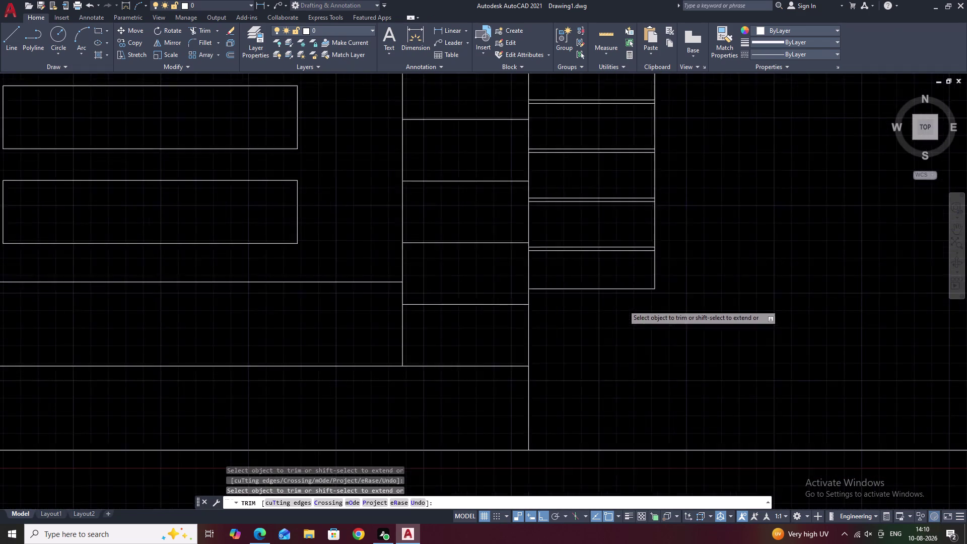
middle_drag(674, 332, 676, 299)
key(Escape)
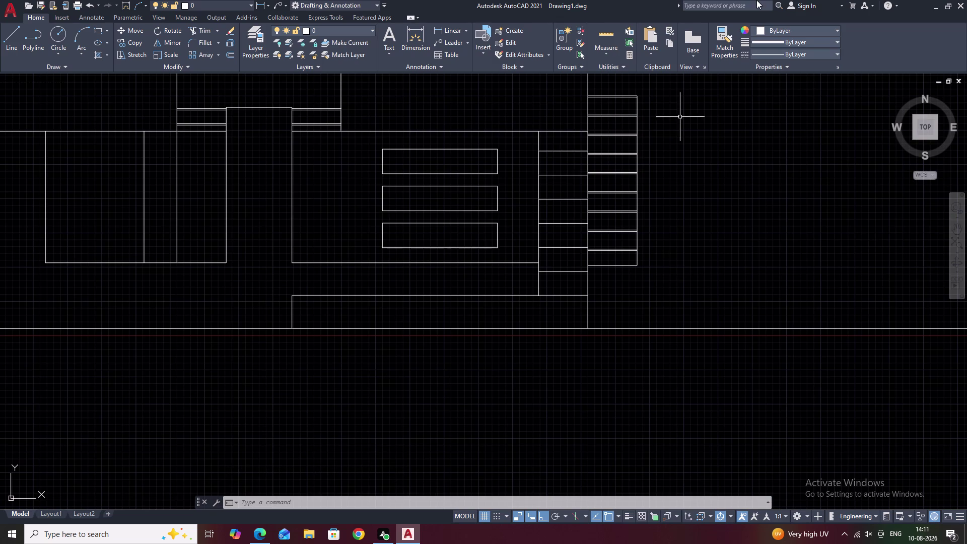
Pan up the right tower to bring its sloped cap into view.
middle_drag(671, 314, 624, 277)
scroll(up, 3)
middle_drag(538, 257, 559, 249)
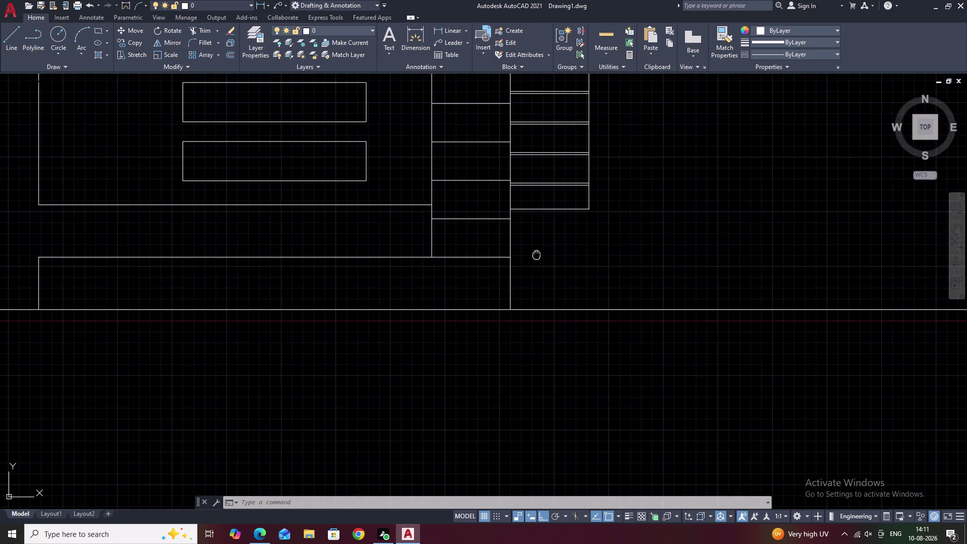
middle_drag(559, 249, 568, 245)
scroll(up, 3)
middle_drag(622, 277, 561, 276)
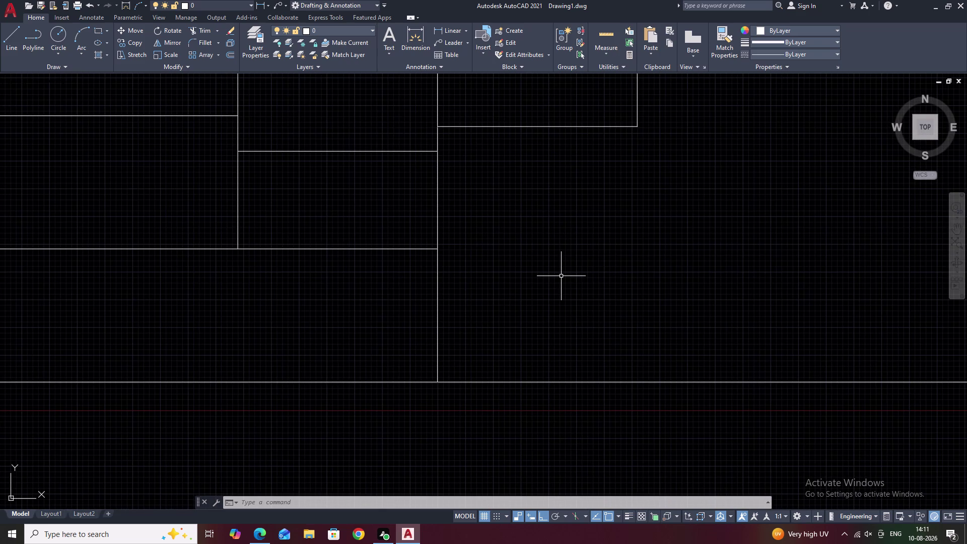
middle_drag(703, 254, 606, 274)
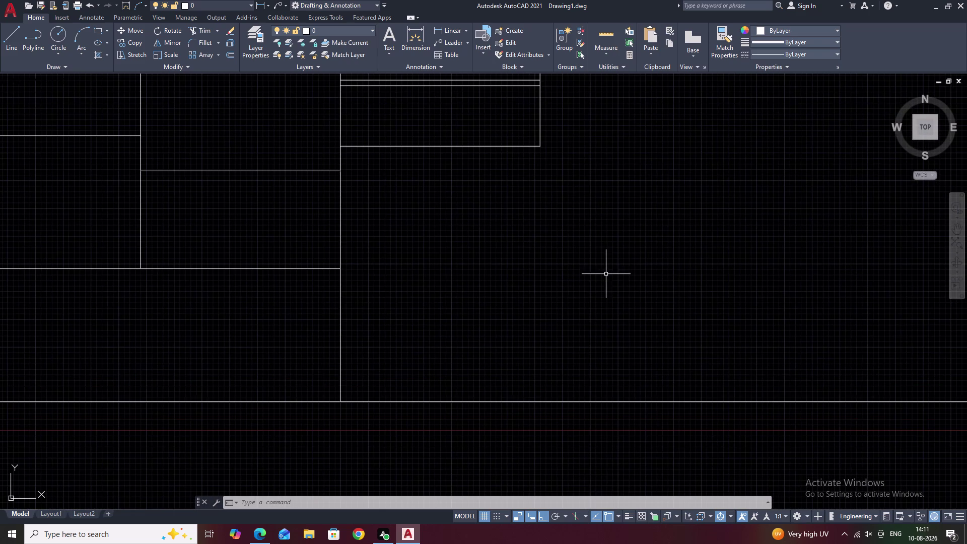
middle_drag(629, 136, 635, 351)
middle_drag(593, 110, 603, 302)
middle_drag(587, 150, 604, 320)
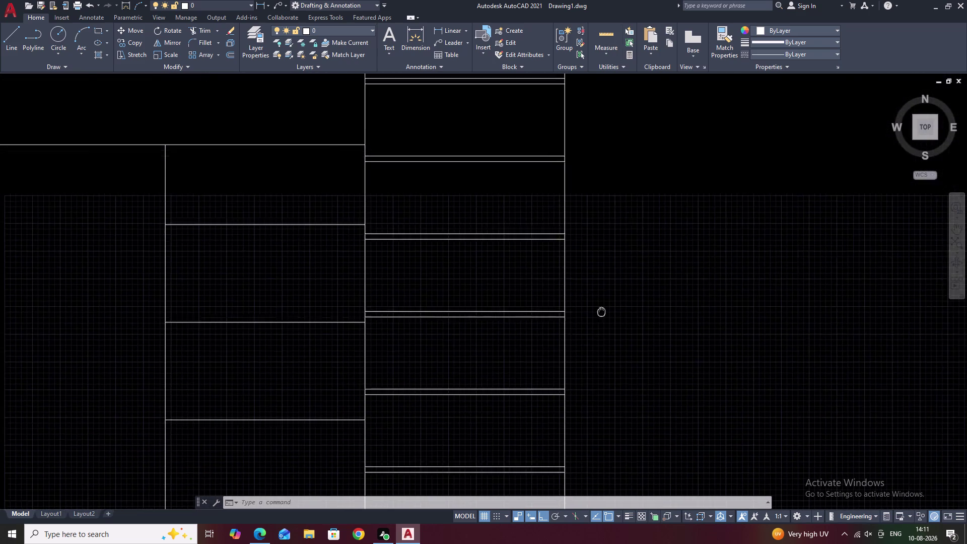
middle_drag(588, 172, 629, 438)
middle_drag(608, 247, 617, 328)
scroll(up, 3)
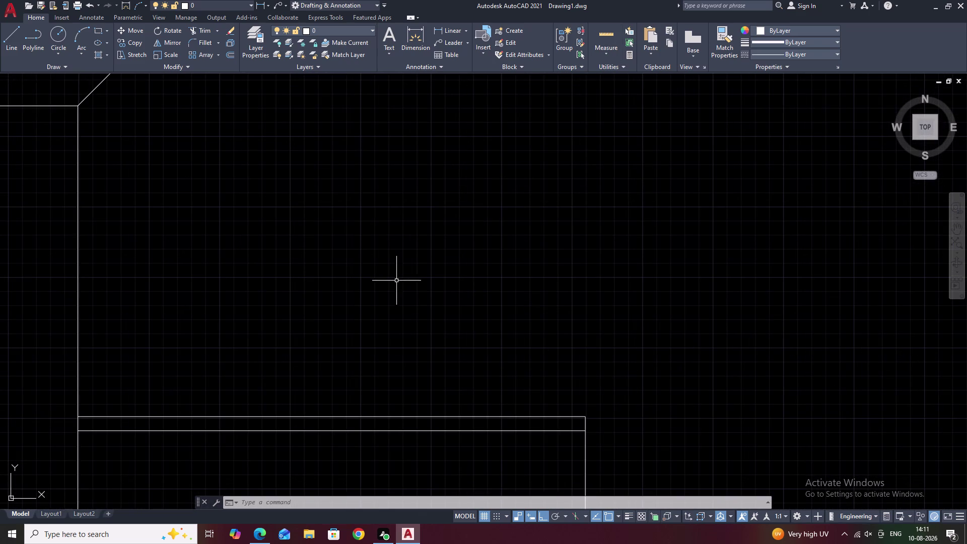
Start a line at the box's top-right corner and draw a 0.5' segment.
key(l)
key(space)
click(586, 417)
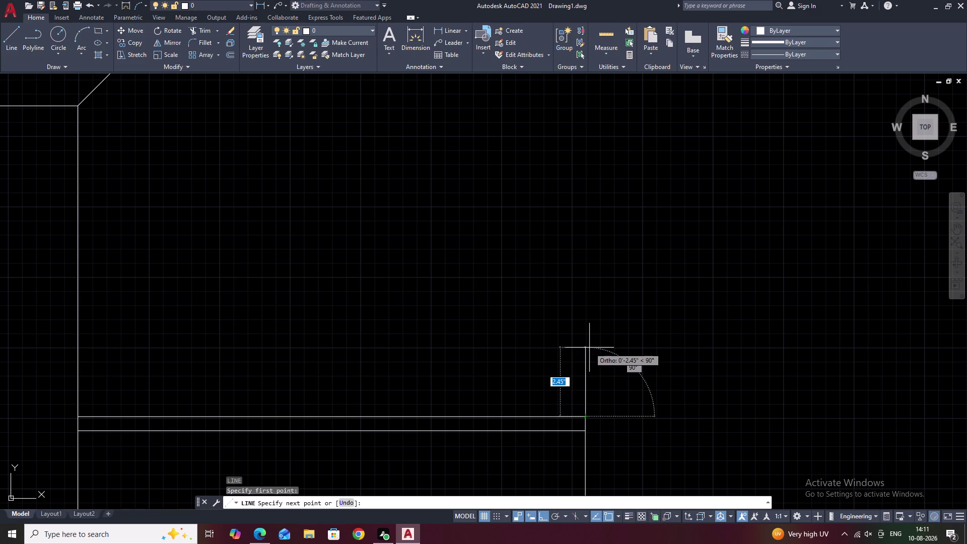
text(.5)
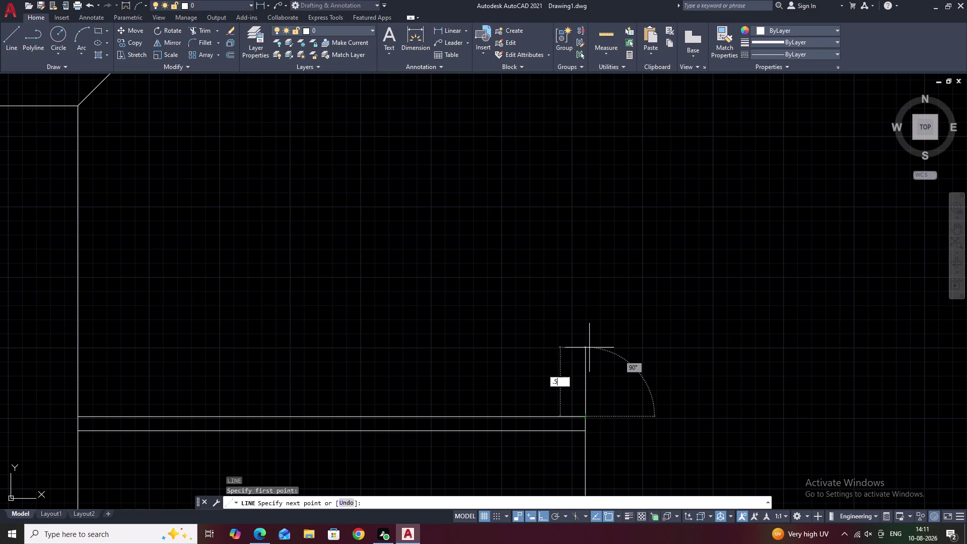
text(')
key(space)
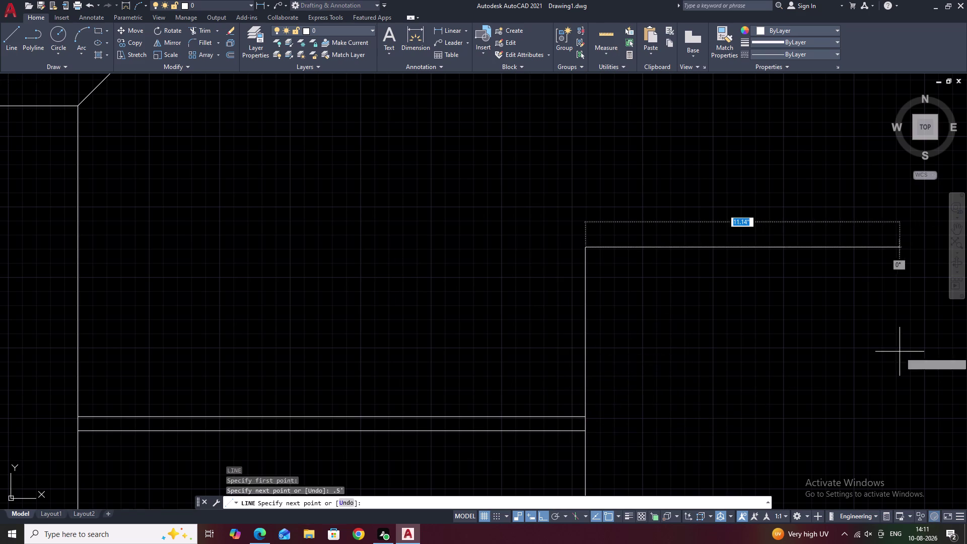
middle_drag(807, 368, 571, 388)
scroll(down, 3)
middle_drag(620, 388, 581, 392)
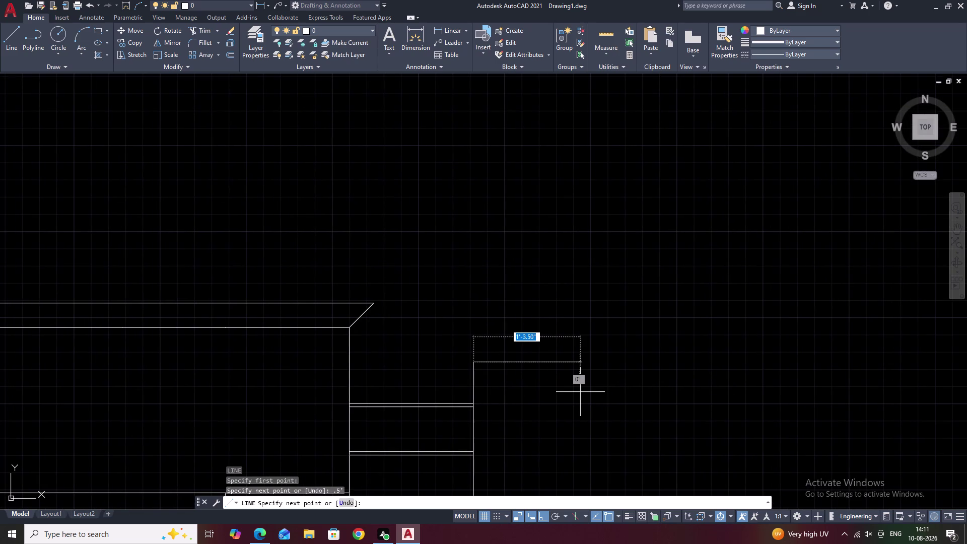
Undo the last segment, then continue the profile with 1' and 2' segments.
key(ctrl+z)
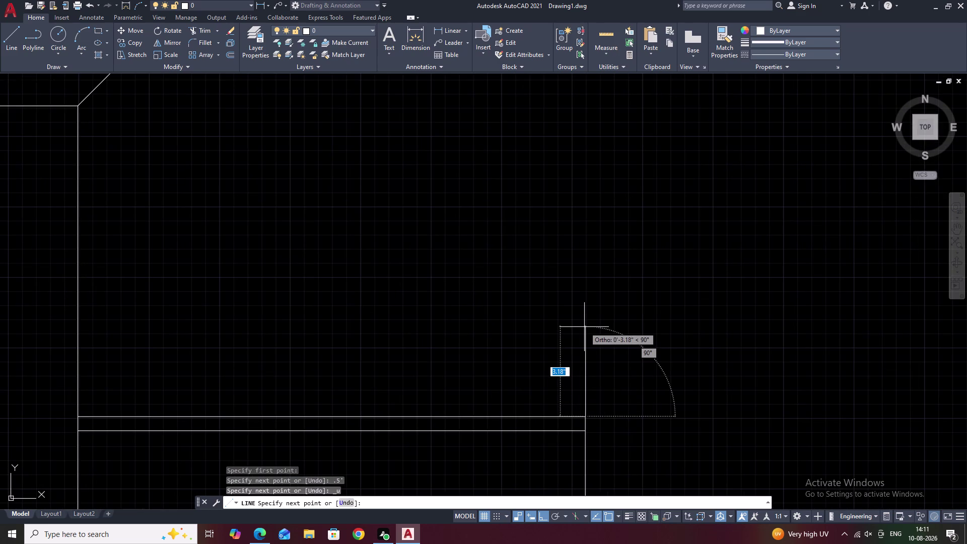
text(1)
key(space)
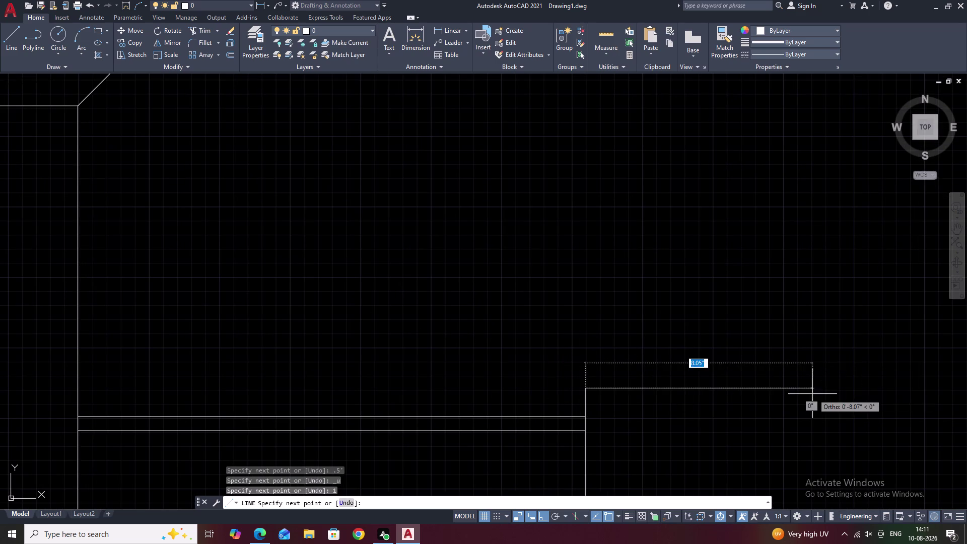
middle_drag(812, 394, 690, 332)
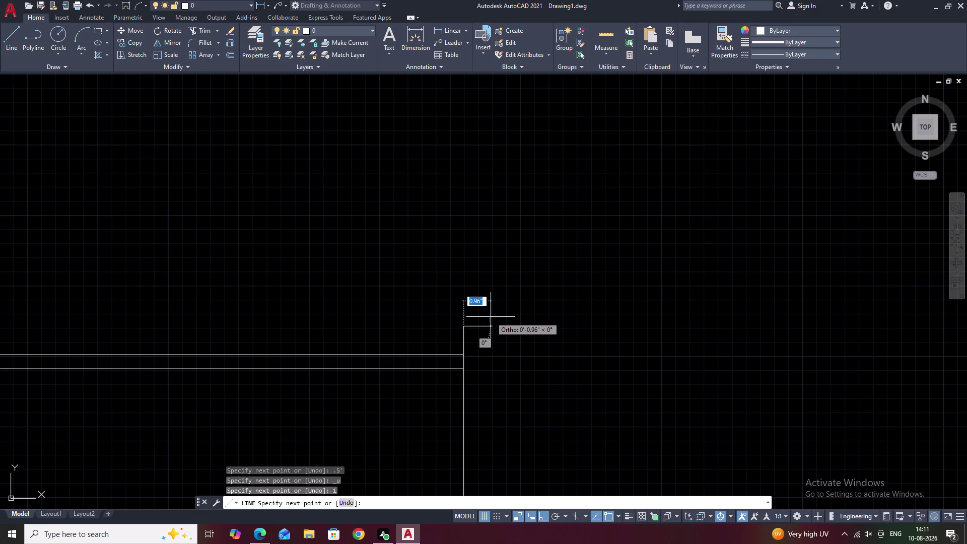
text(2')
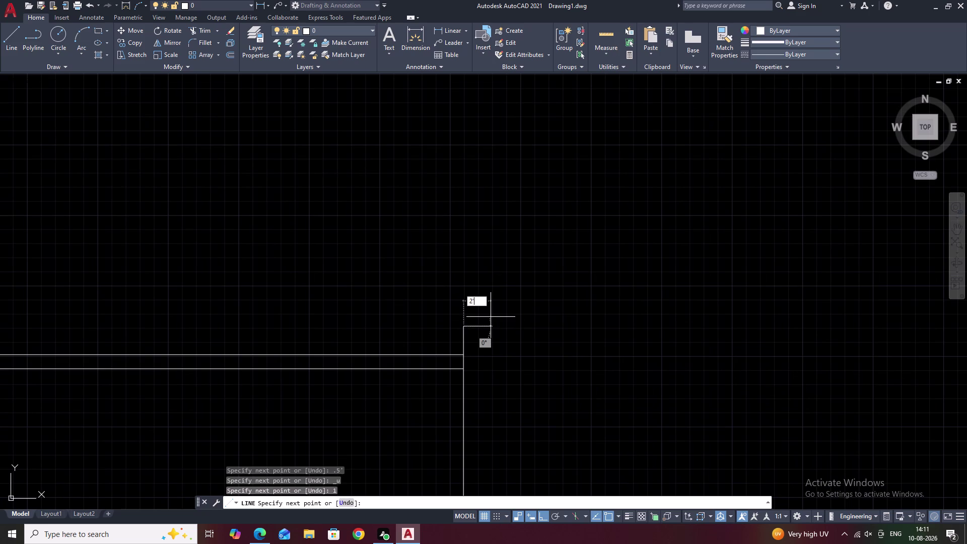
key(space)
Drop the line down level with the rightmost block's base.
scroll(down, 3)
middle_drag(760, 358, 557, 287)
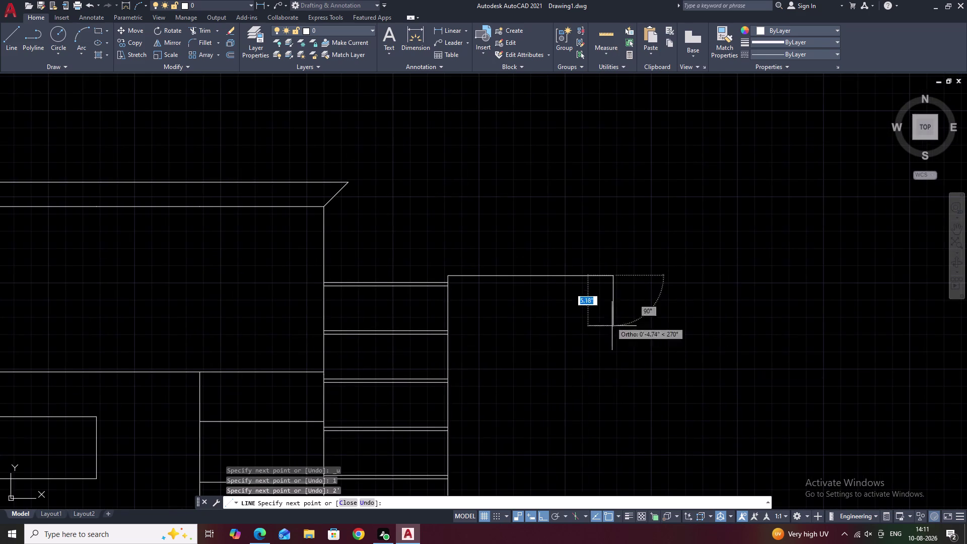
middle_drag(636, 426, 609, 355)
scroll(down, 3)
middle_drag(608, 358, 586, 185)
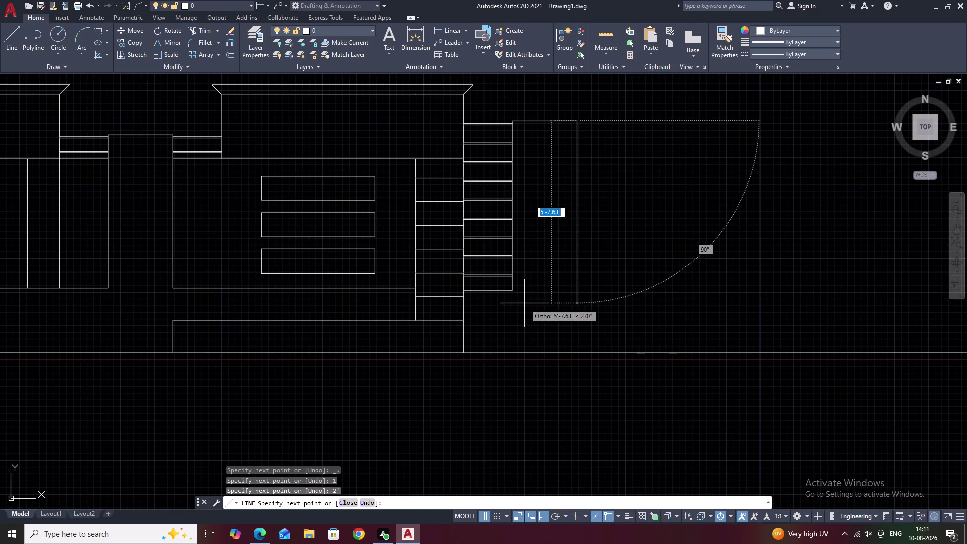
scroll(up, 3)
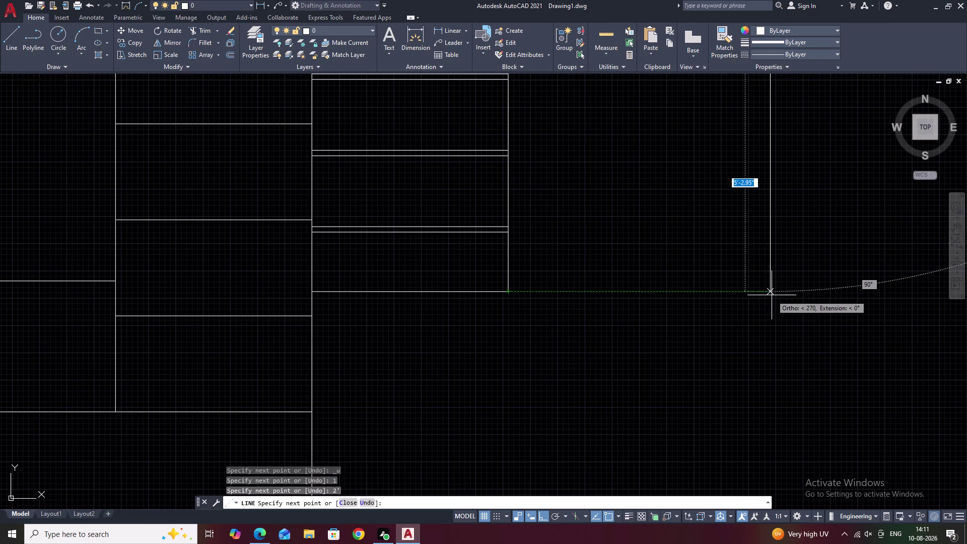
click(771, 293)
Run the final 2'6" segment along the lower edge and end the line.
scroll(down, 3)
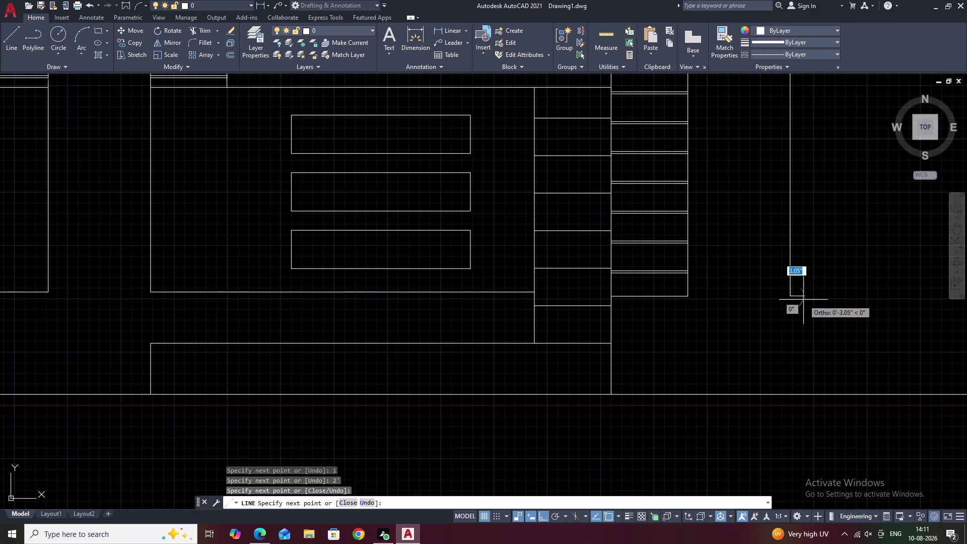
middle_drag(815, 302, 505, 300)
scroll(down, 3)
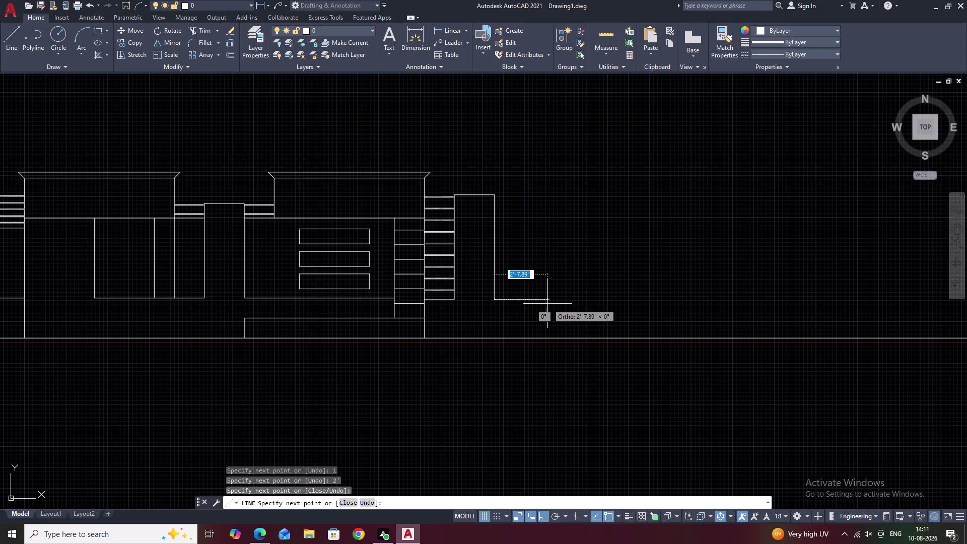
middle_drag(548, 304, 517, 312)
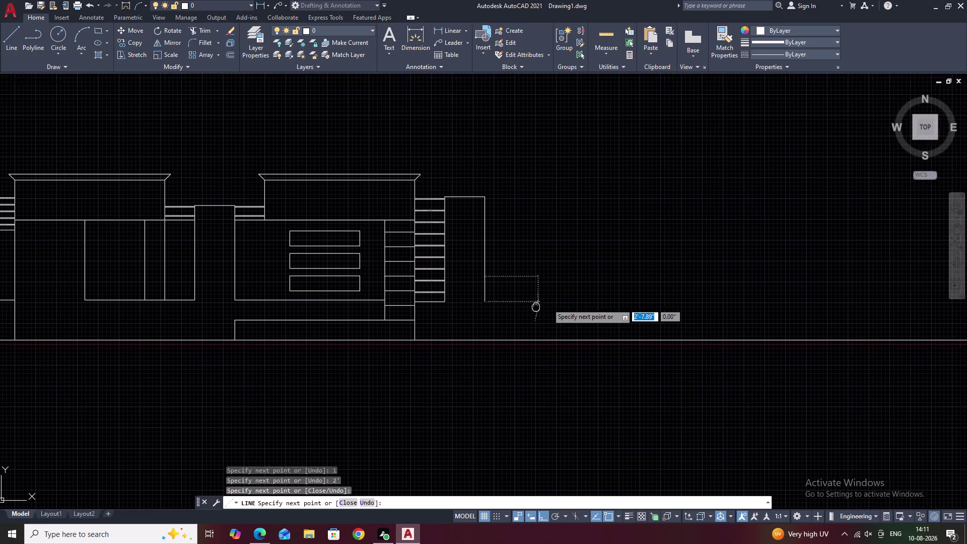
middle_drag(517, 312, 434, 322)
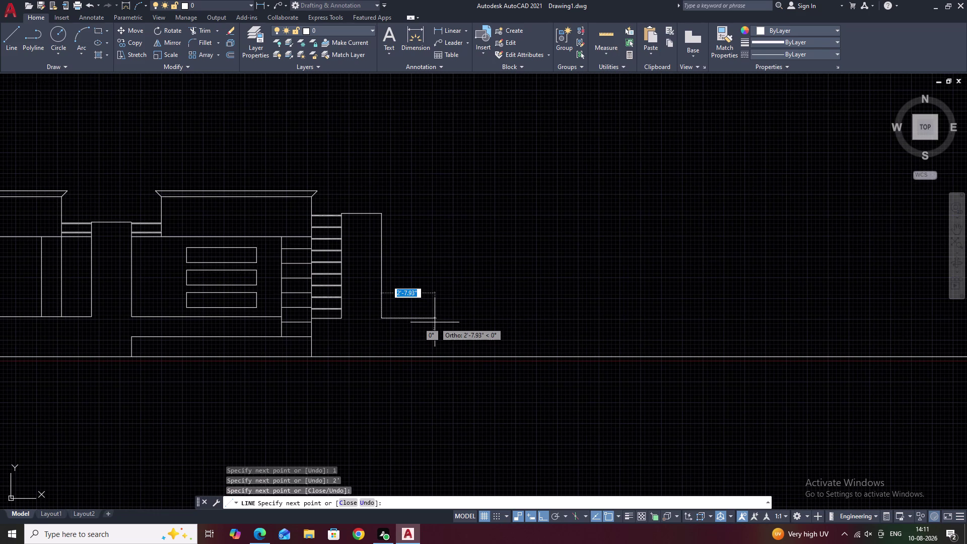
text(2'6")
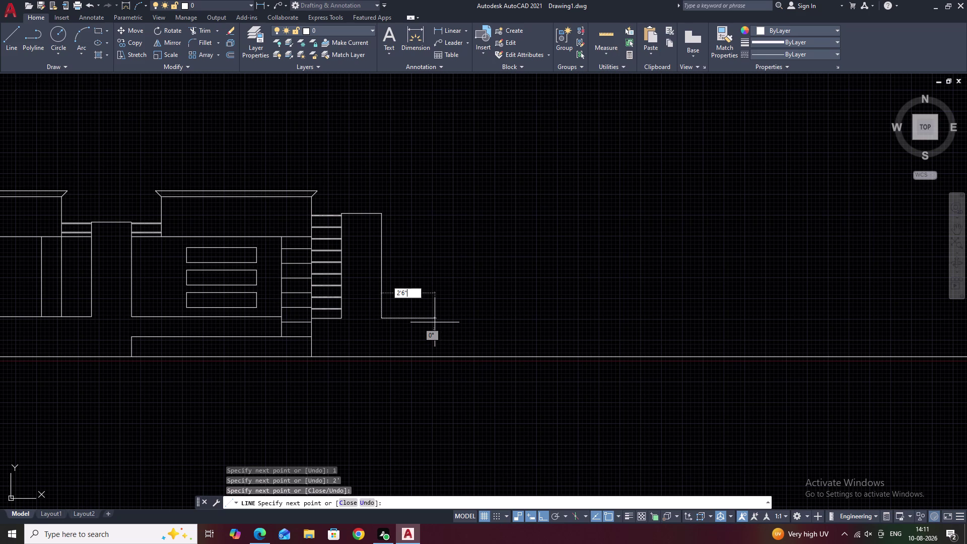
key(space)
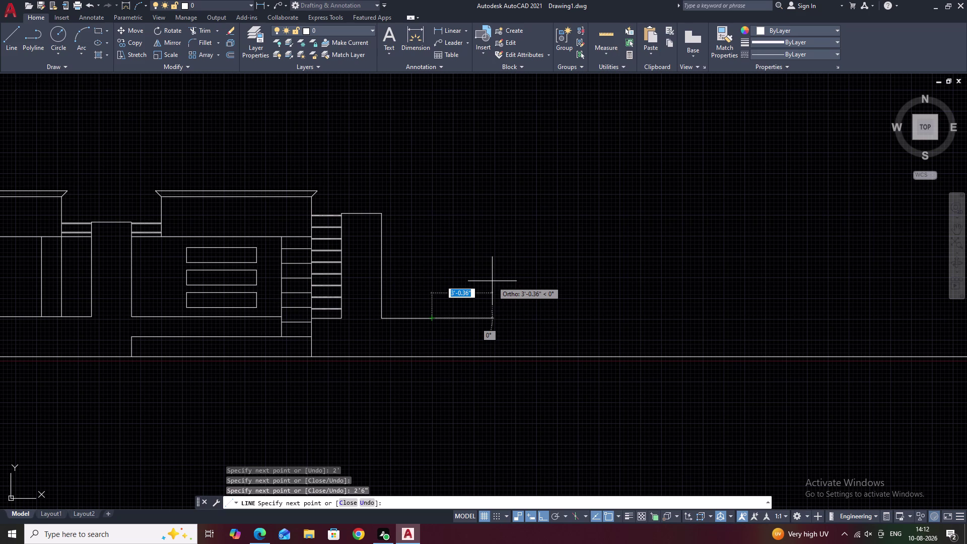
key(Escape)
Pan and zoom back to the rightmost block's slats.
middle_drag(415, 257, 460, 334)
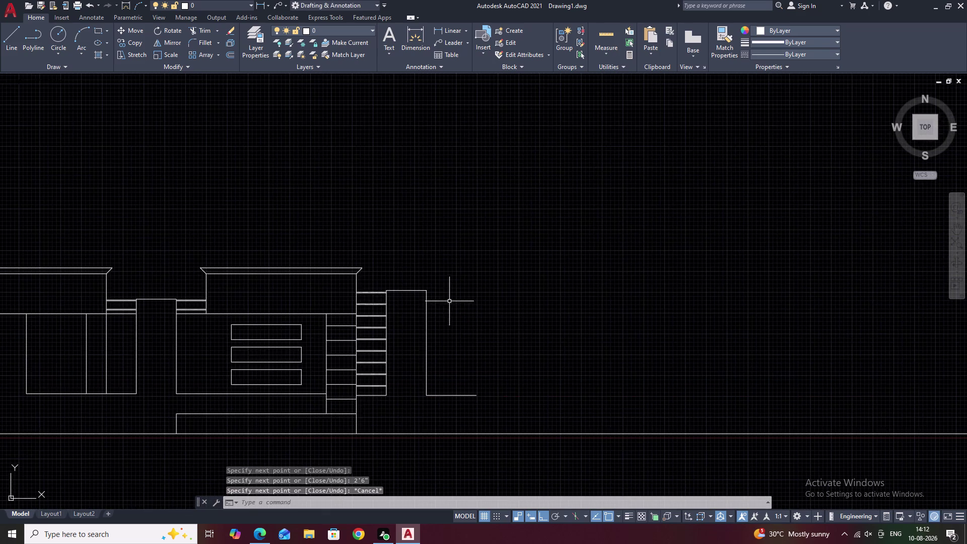
scroll(up, 3)
scroll(up, 3)
scroll(down, 3)
middle_drag(436, 363, 614, 335)
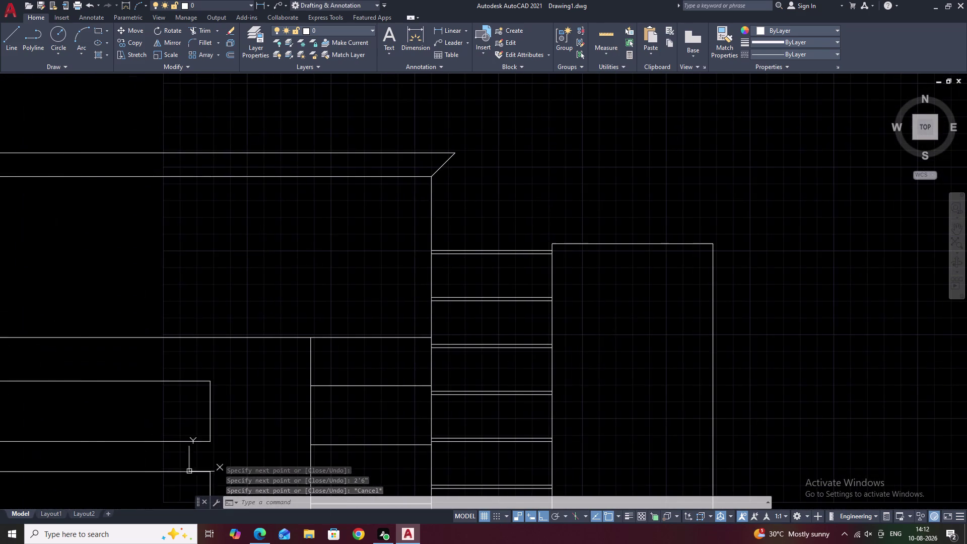
middle_drag(569, 364, 587, 277)
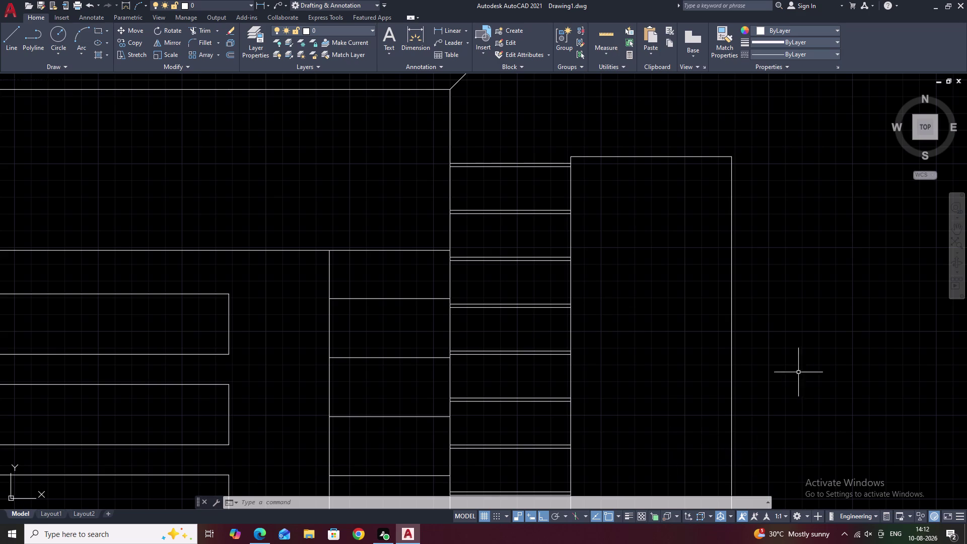
middle_drag(613, 315, 566, 347)
scroll(up, 3)
middle_drag(604, 303, 351, 369)
middle_drag(526, 377, 476, 393)
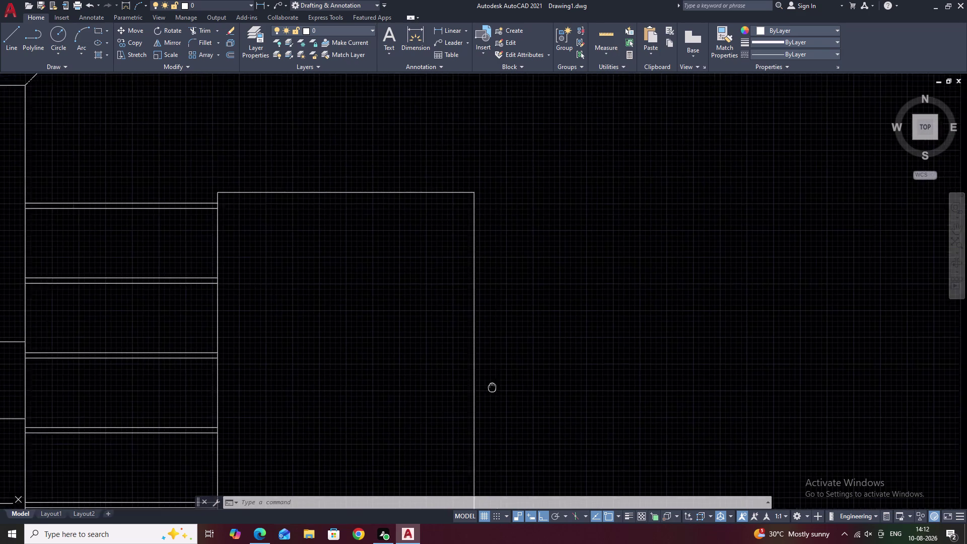
middle_drag(477, 393, 476, 394)
middle_drag(347, 354, 333, 357)
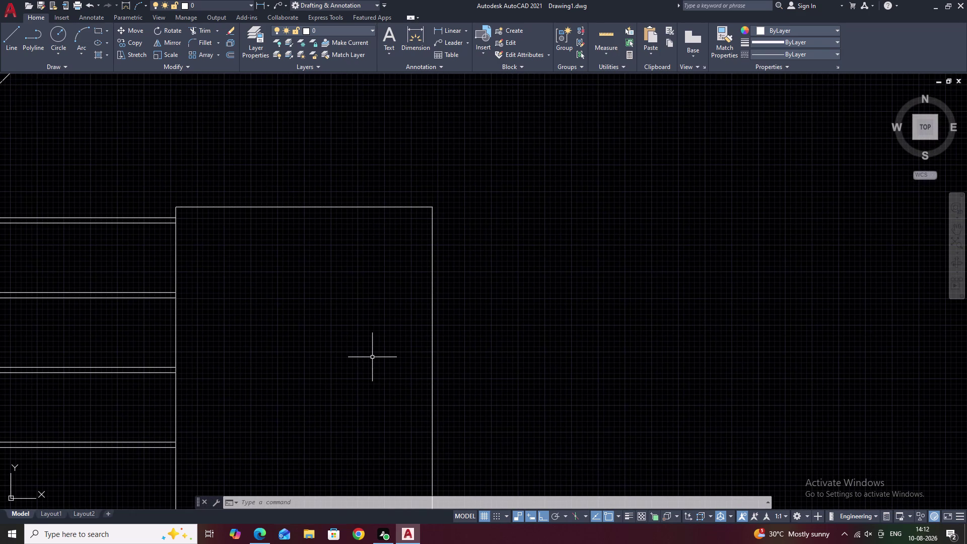
key(l)
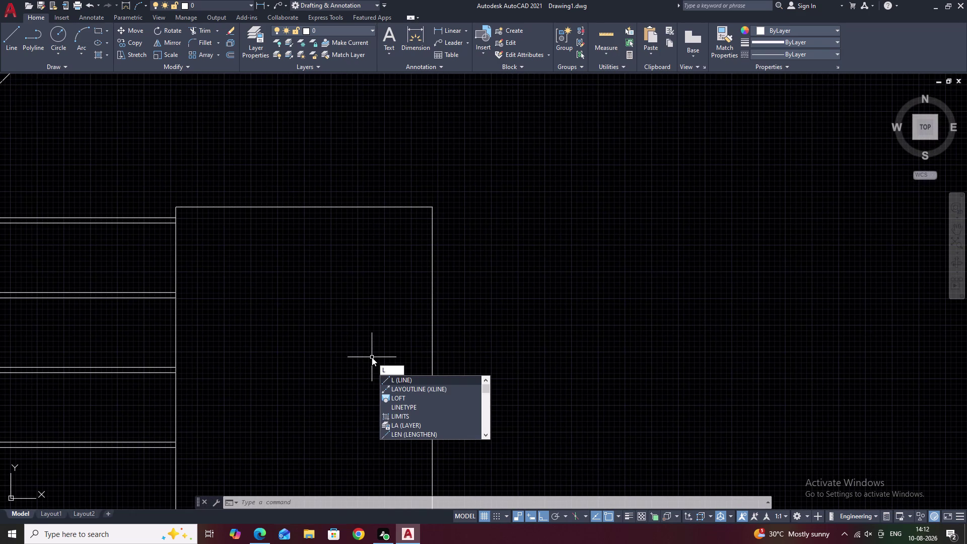
key(Escape)
scroll(down, 3)
middle_drag(305, 325, 363, 327)
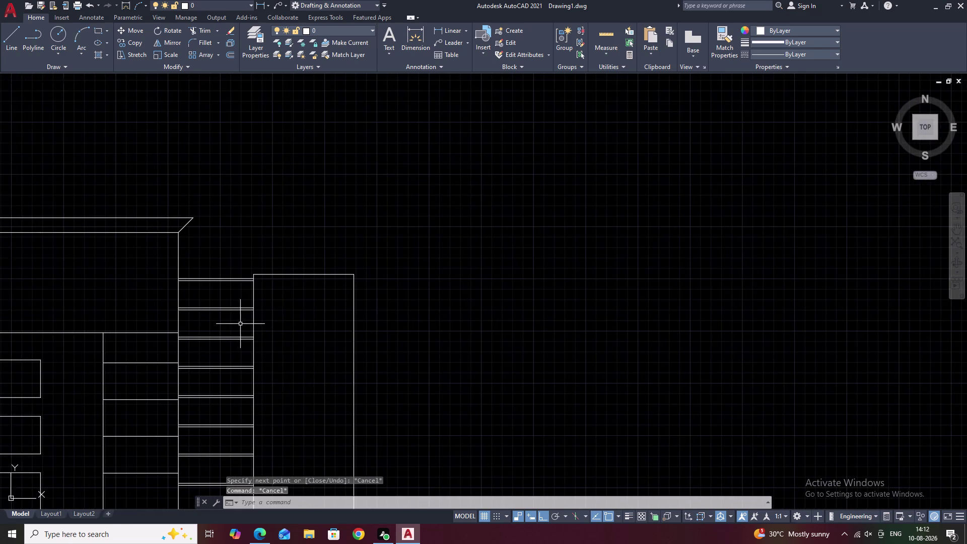
scroll(up, 3)
Mirror the two upper slat pairs about the block's vertical centre, keeping the originals.
drag(218, 183, 183, 314)
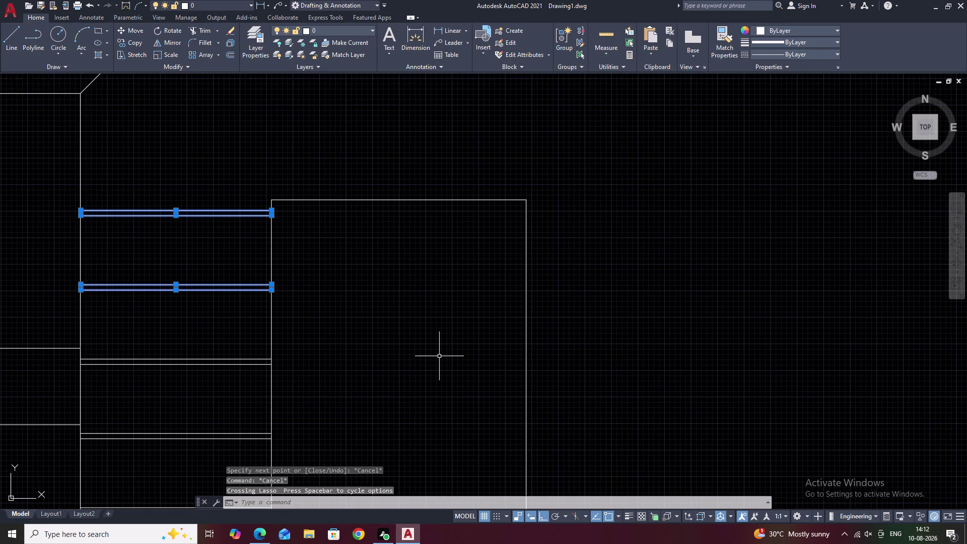
text(mi)
key(space)
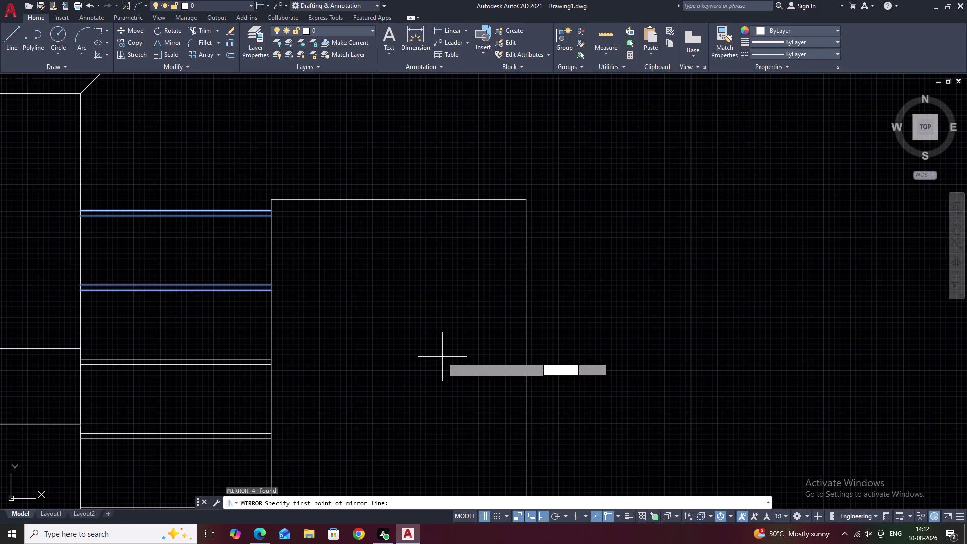
click(398, 200)
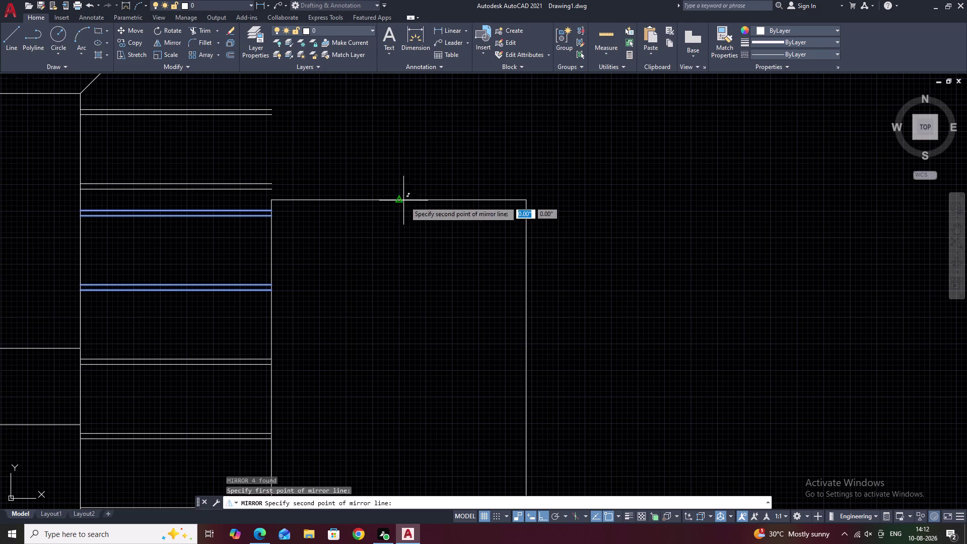
click(415, 330)
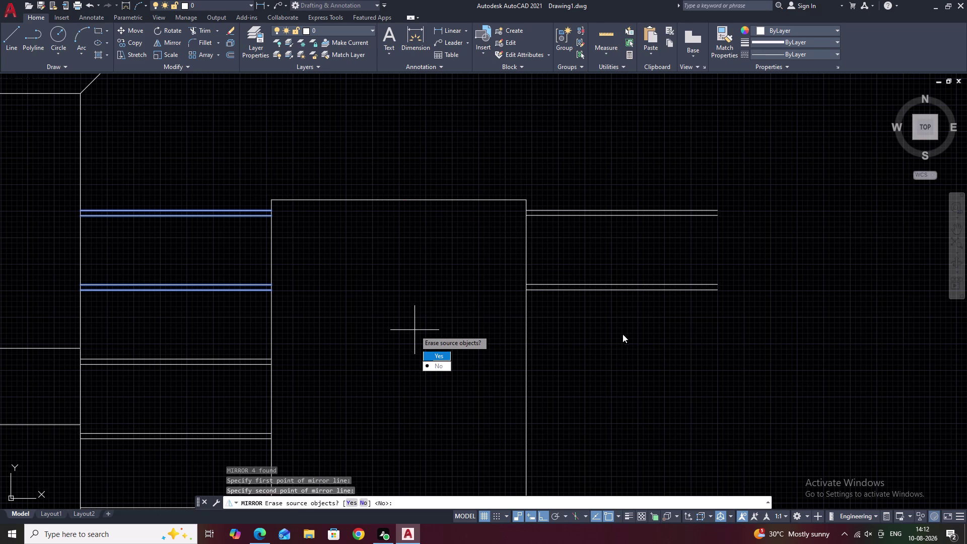
drag(440, 368, 415, 330)
scroll(down, 3)
middle_drag(600, 339, 537, 345)
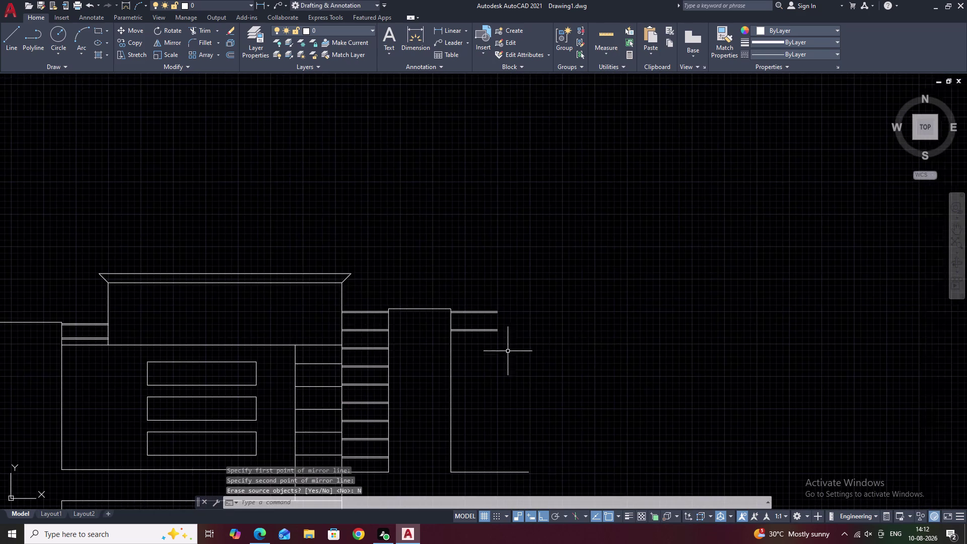
scroll(up, 3)
middle_drag(464, 346, 548, 352)
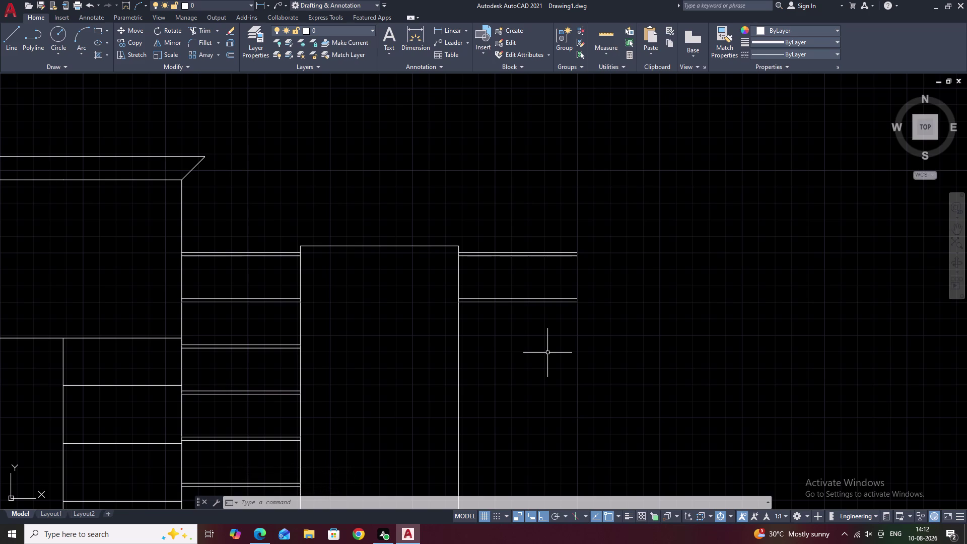
Place a trial 2'-6" linear dimension across the lower ledge.
middle_drag(531, 379, 496, 174)
middle_drag(593, 404, 579, 339)
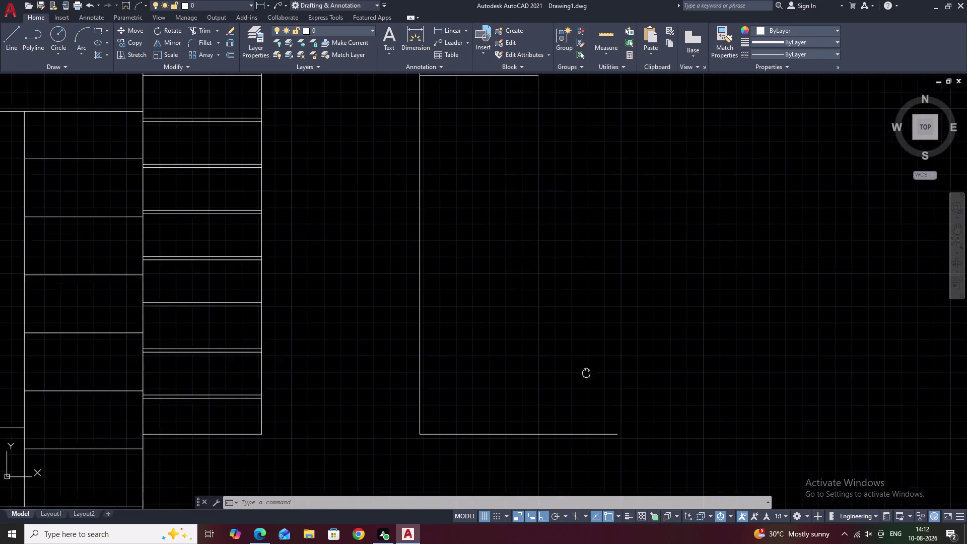
middle_drag(579, 339, 575, 326)
click(440, 29)
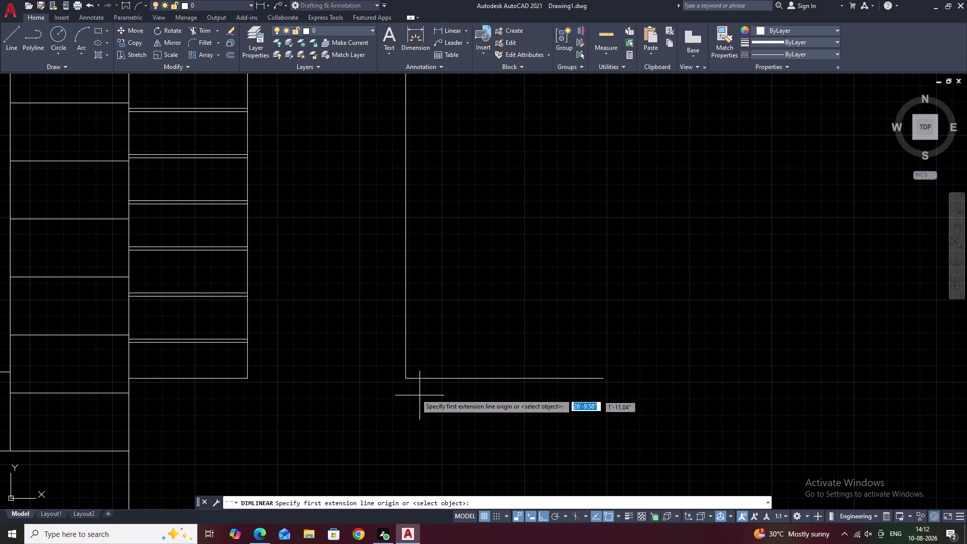
click(404, 378)
click(602, 376)
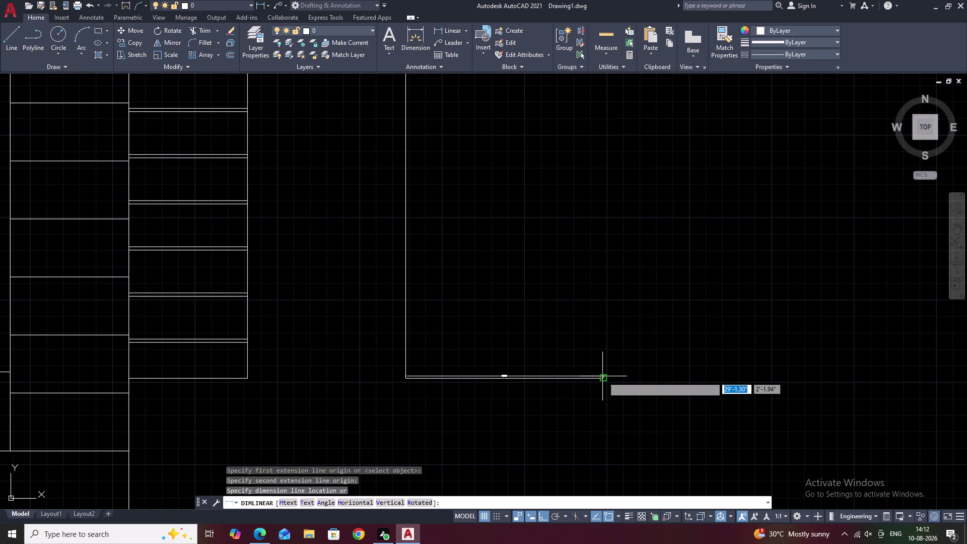
click(603, 358)
scroll(up, 3)
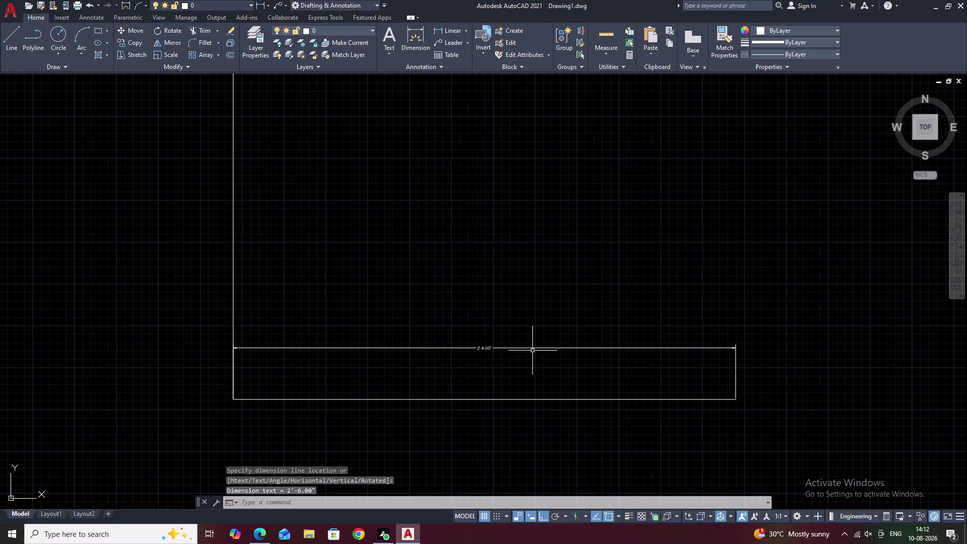
Erase the trial dimension and pan down toward the ground line.
click(544, 346)
text(e)
key(space)
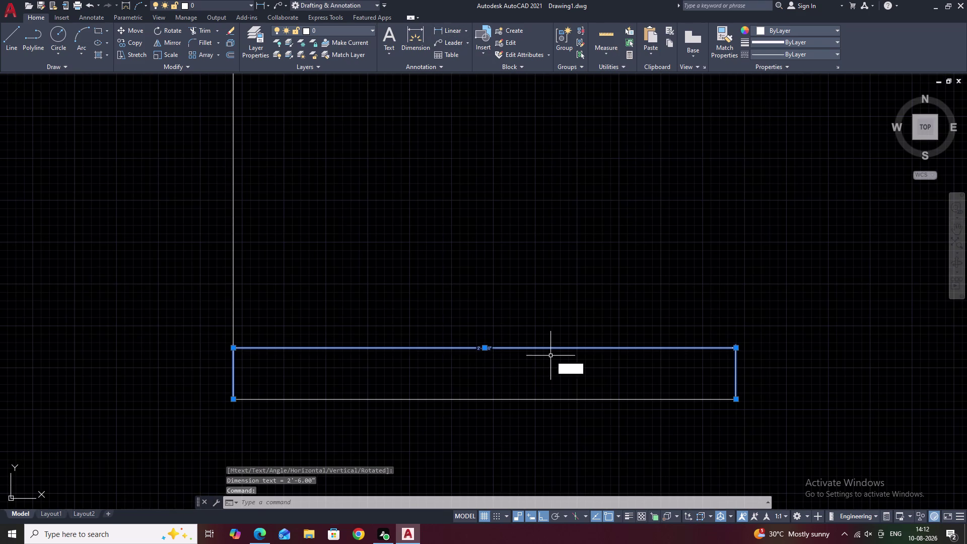
scroll(down, 3)
middle_drag(585, 309, 560, 426)
middle_drag(526, 263, 523, 336)
middle_drag(550, 390, 550, 375)
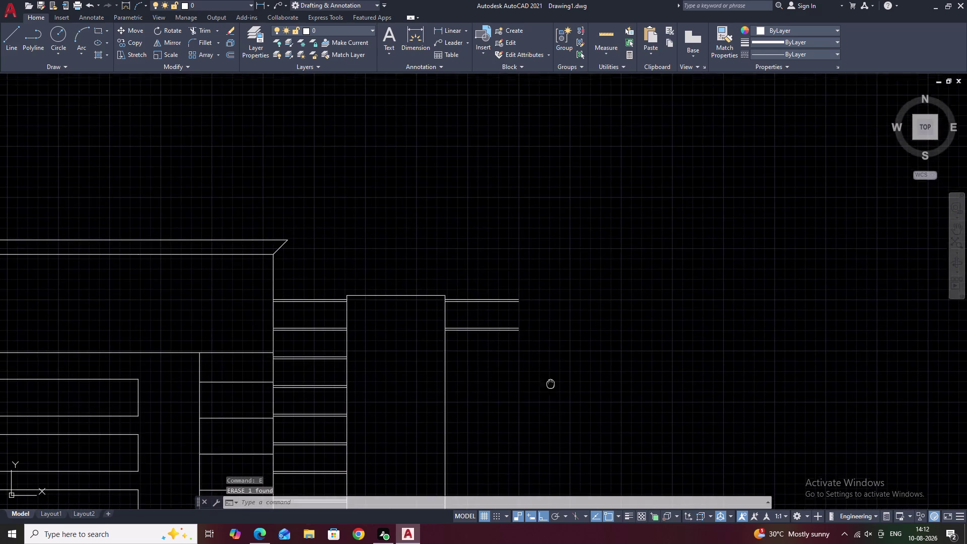
middle_drag(551, 375, 551, 314)
middle_drag(607, 477, 600, 374)
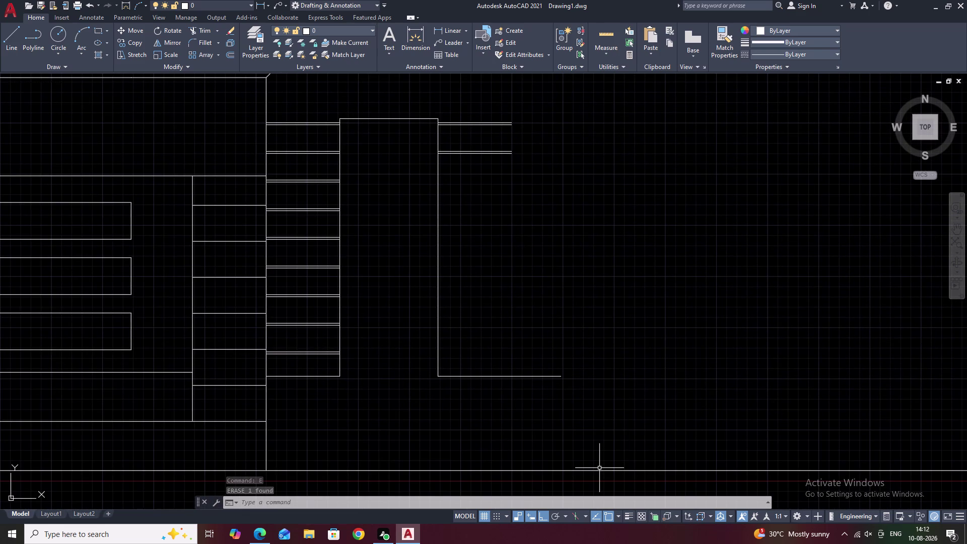
text(l)
key(space)
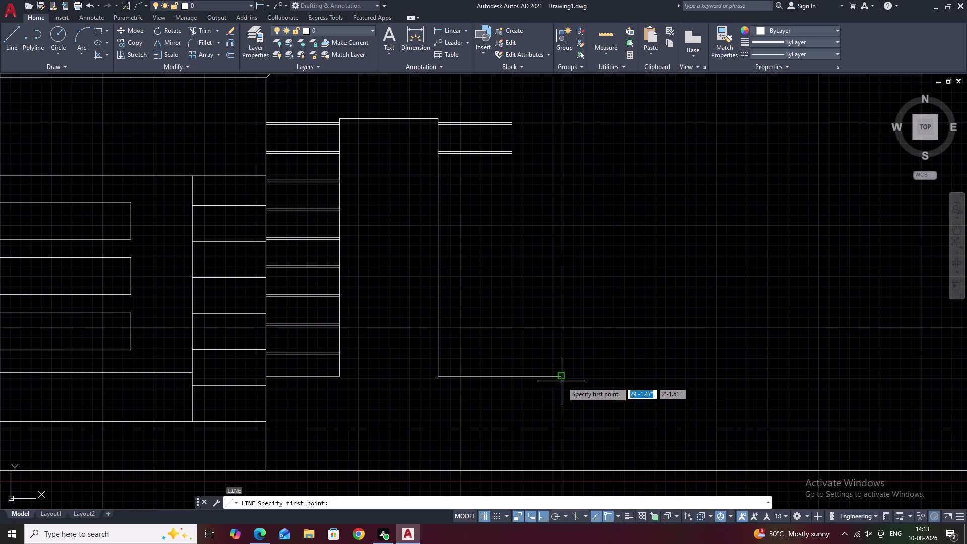
Draw a vertical edge line from the block's bottom edge down to the ground line.
click(562, 471)
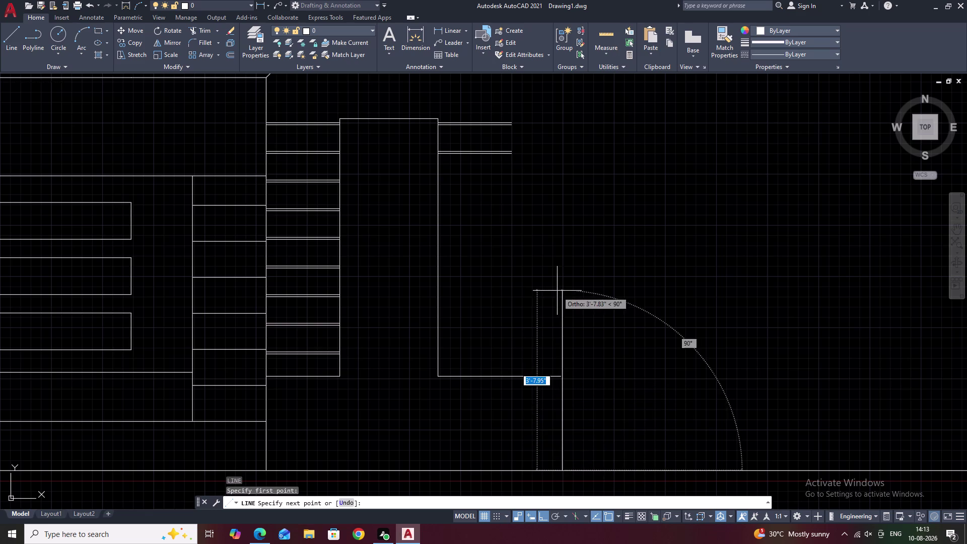
key(Escape)
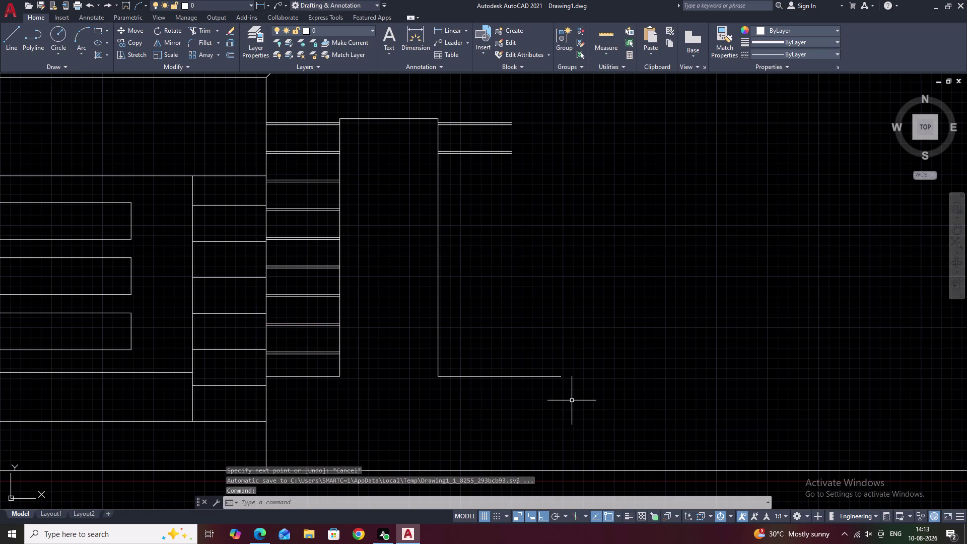
text(l)
key(space)
click(560, 379)
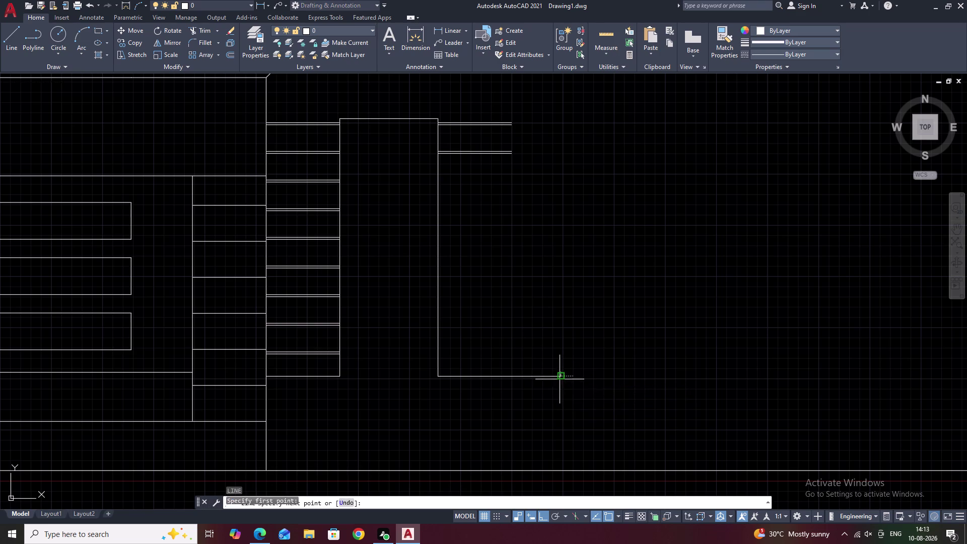
click(563, 469)
key(Escape)
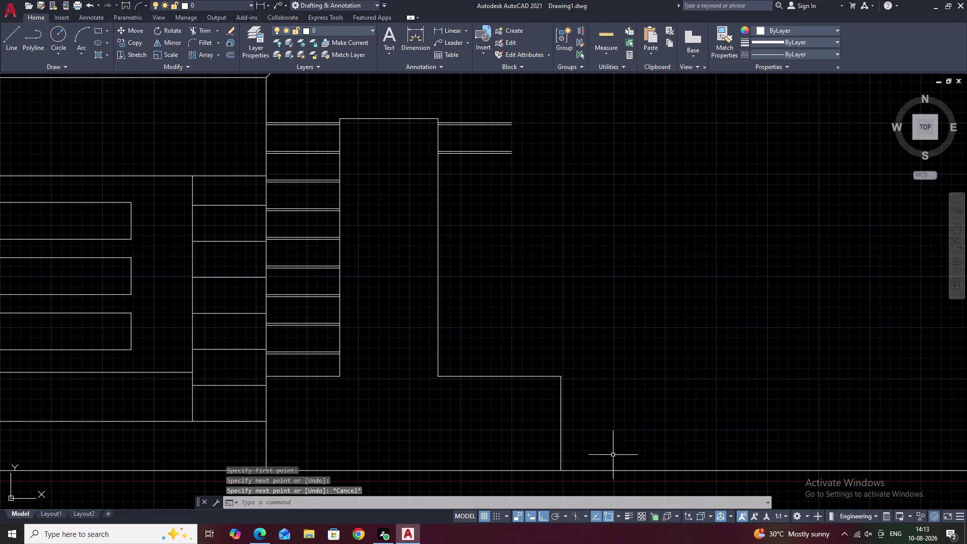
Draw a tall vertical line from the ground line up past the block's top.
text(l)
key(space)
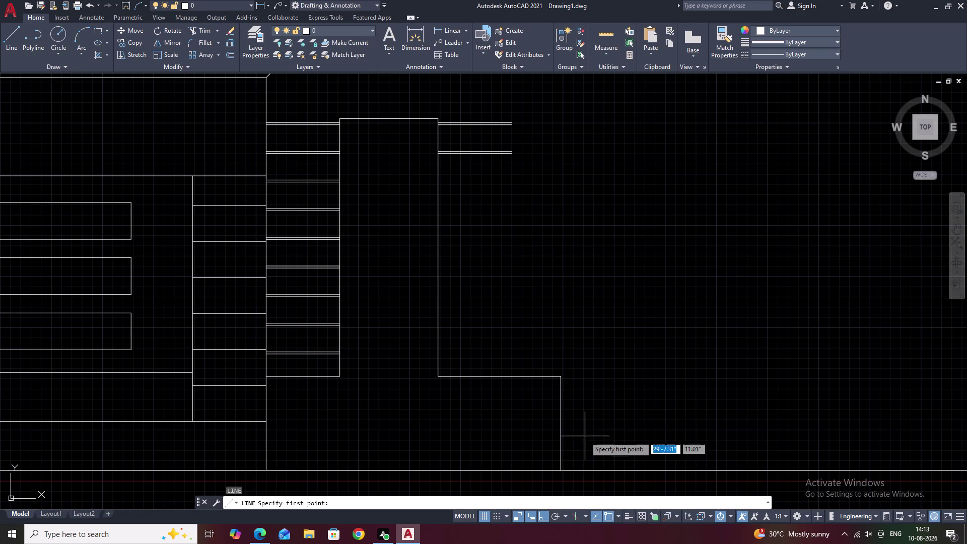
click(560, 377)
middle_drag(563, 226, 570, 395)
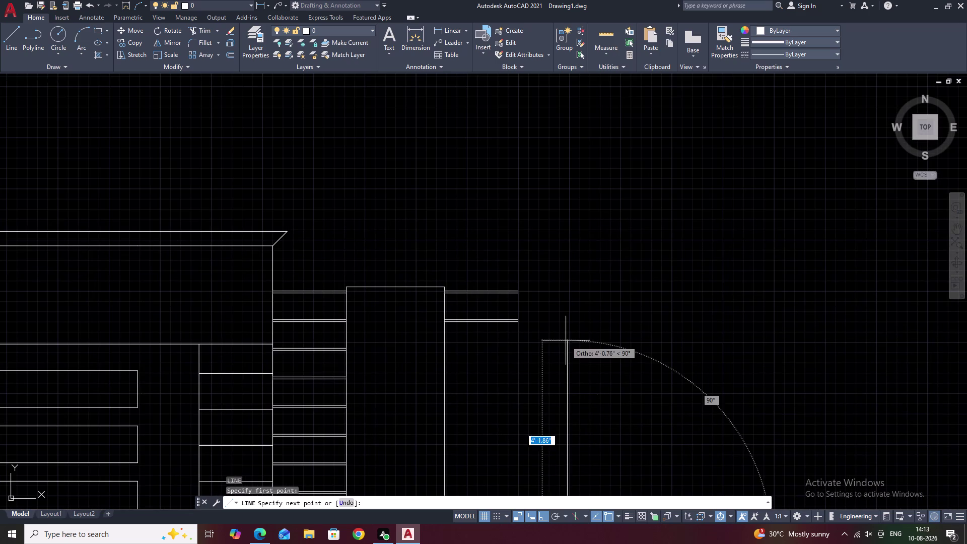
click(560, 232)
key(Escape)
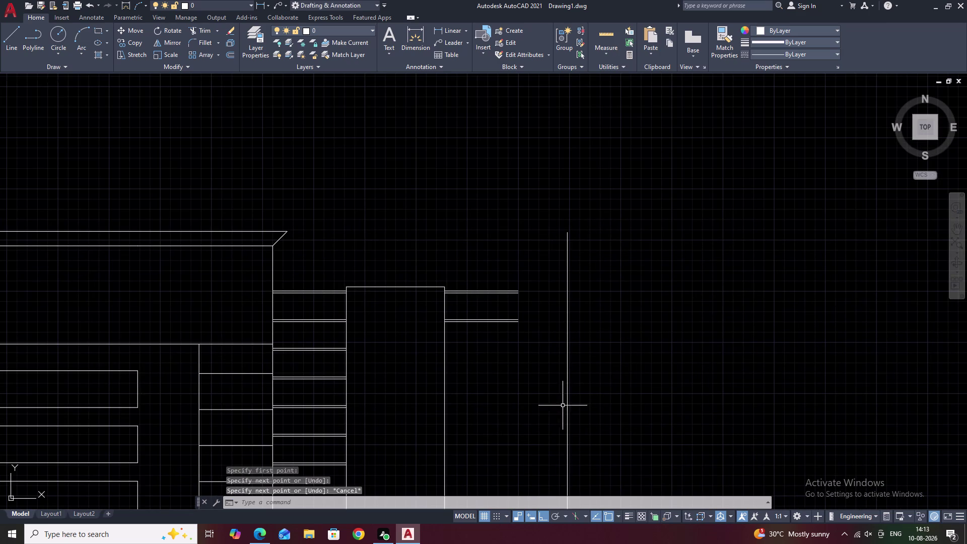
Extend the slat lines to the new vertical edge.
text(ex)
key(space)
drag(510, 270, 487, 362)
key(Escape)
middle_drag(650, 346, 640, 337)
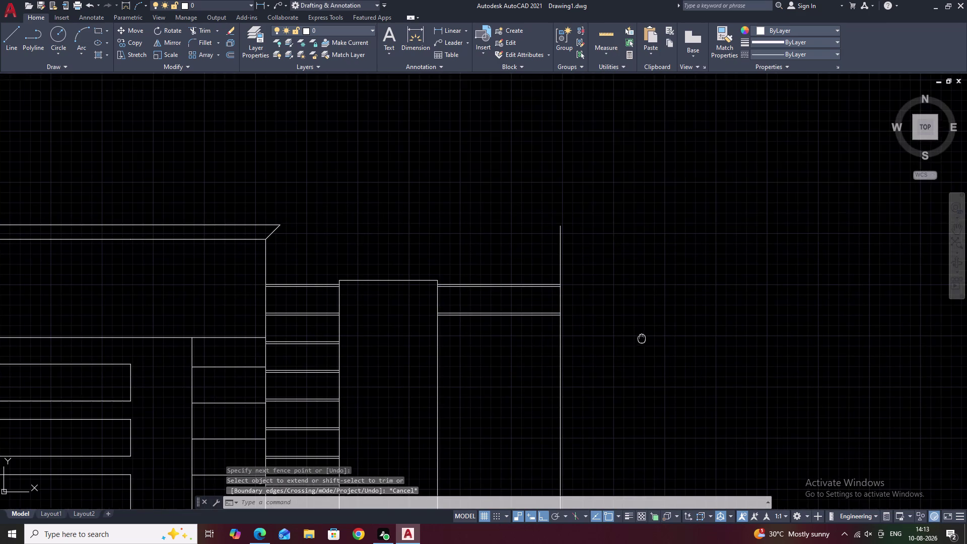
Trim the edge line's overshoot above the block.
text(tr)
key(space)
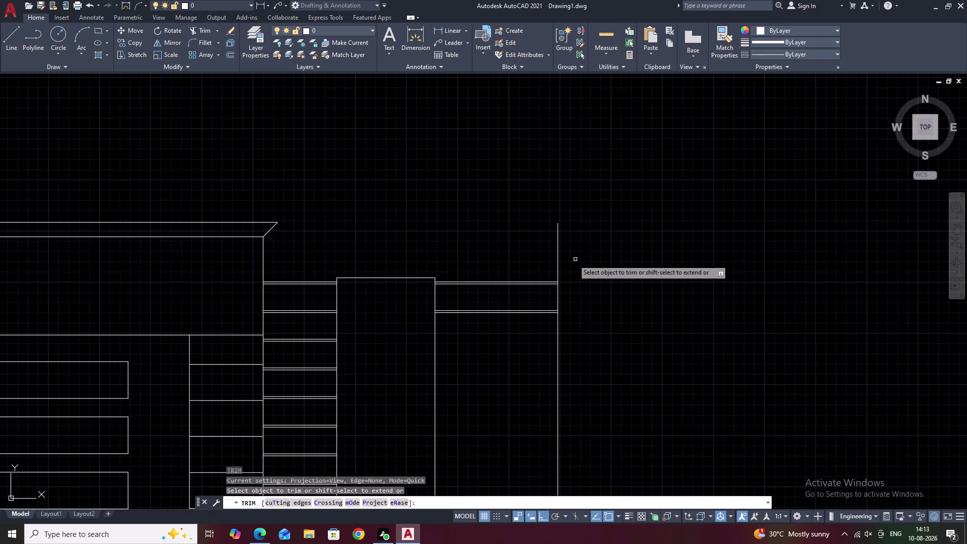
click(558, 267)
scroll(down, 3)
middle_drag(634, 325, 603, 335)
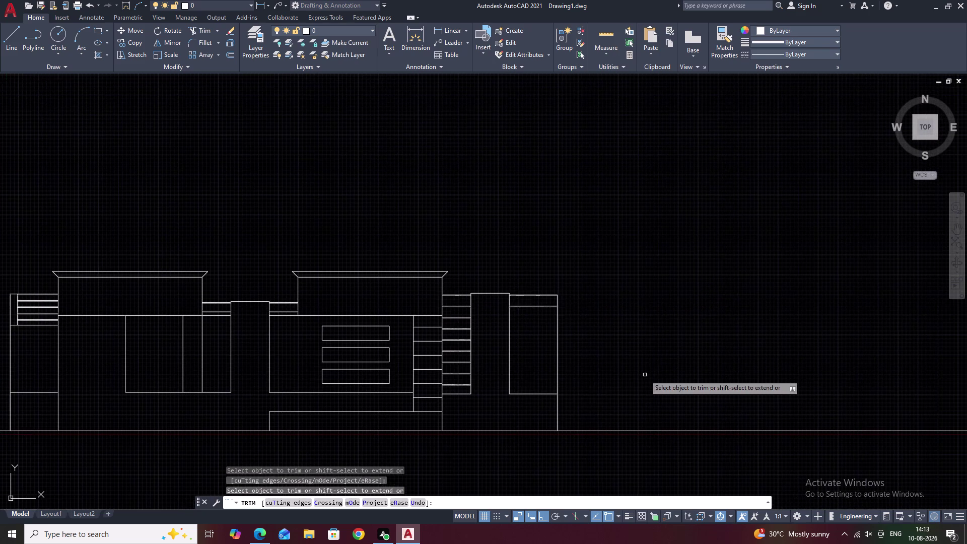
key(Escape)
middle_drag(595, 397, 561, 352)
middle_drag(595, 344, 552, 348)
scroll(up, 3)
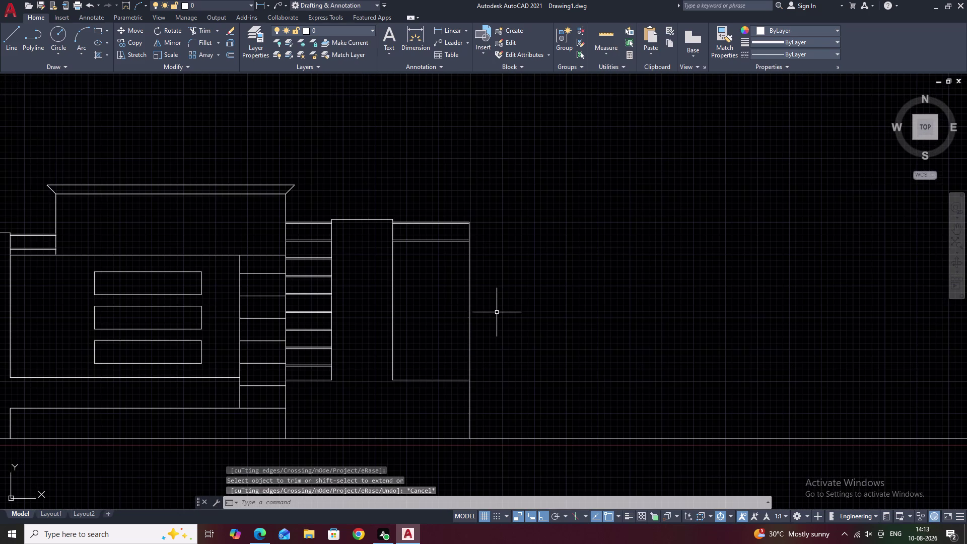
middle_drag(565, 324, 564, 342)
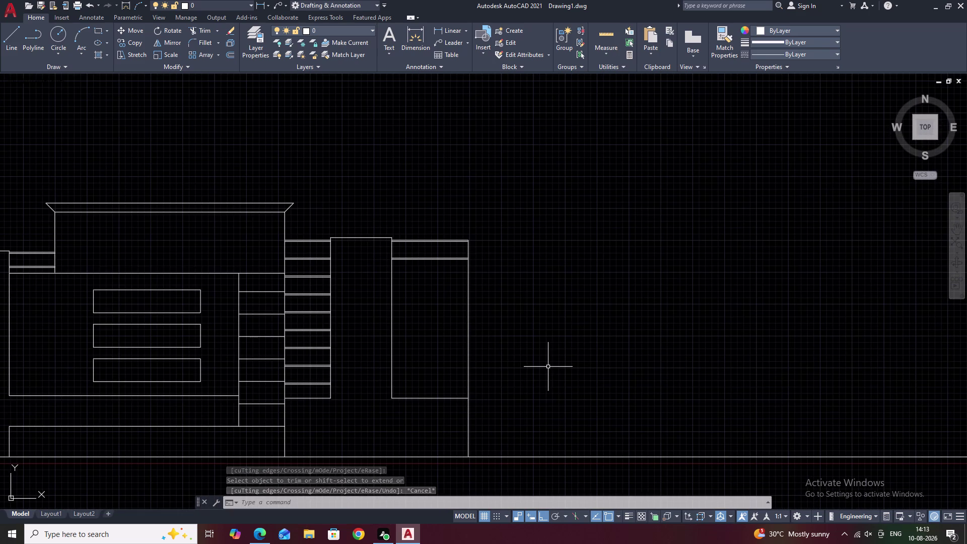
middle_drag(547, 292, 556, 374)
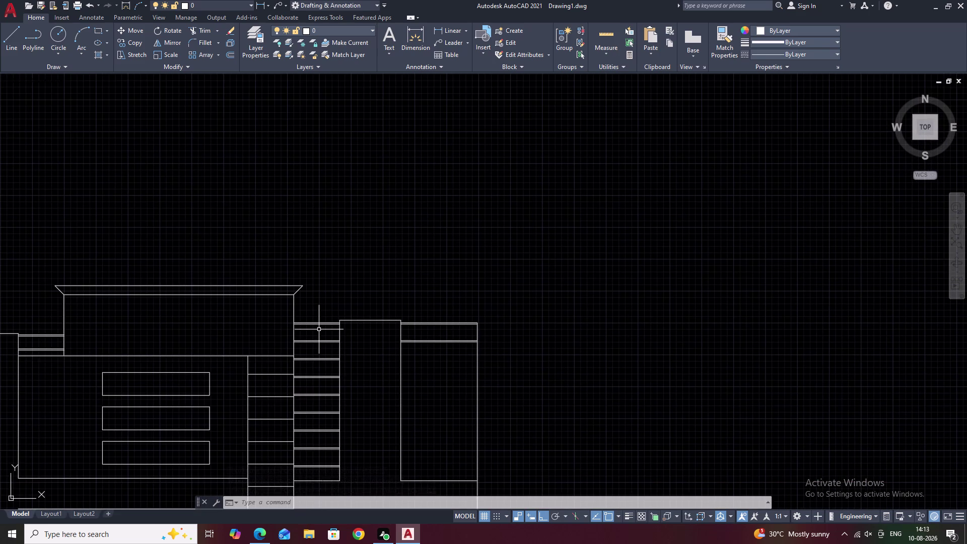
key(l)
key(space)
Draw a 2' vertical line upward from the block's top right corner.
click(479, 320)
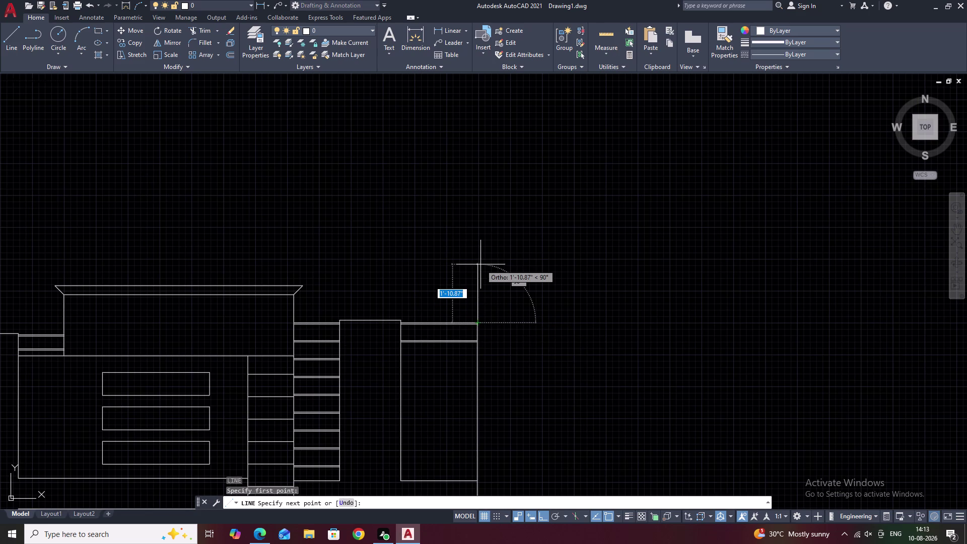
text(2')
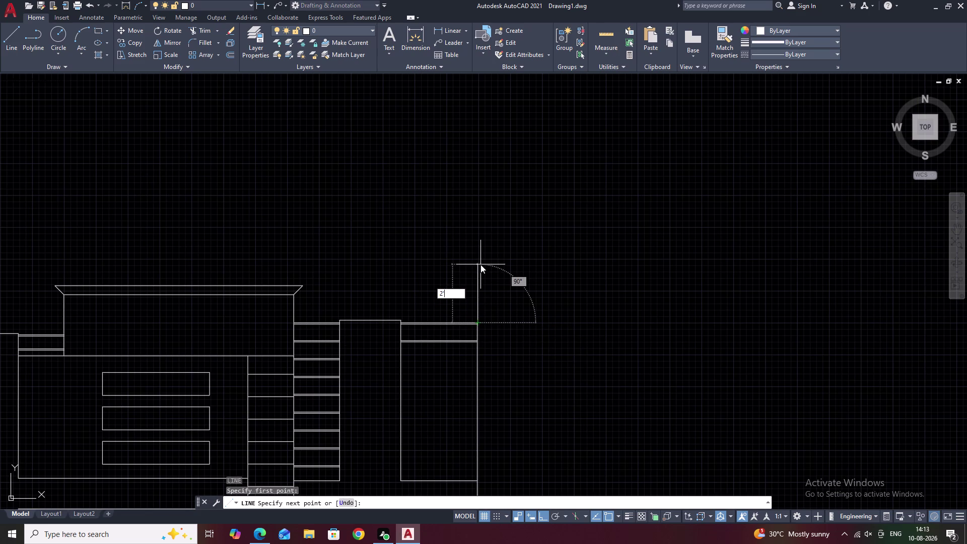
key(space)
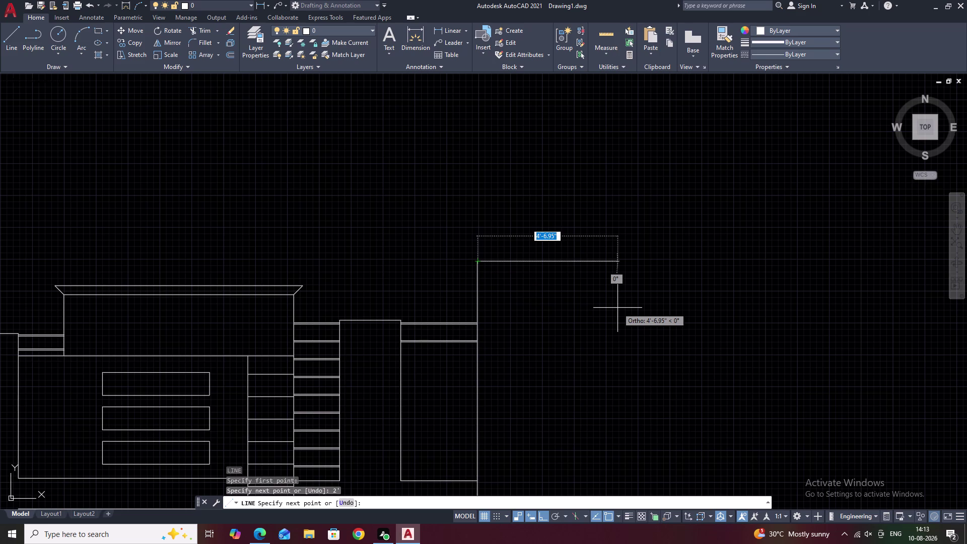
key(ctrl+z)
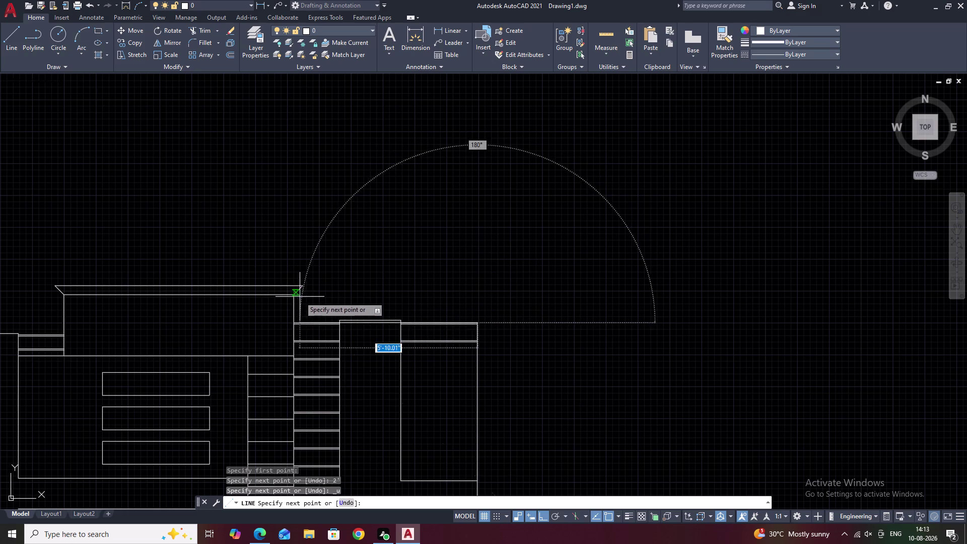
click(478, 295)
key(Escape)
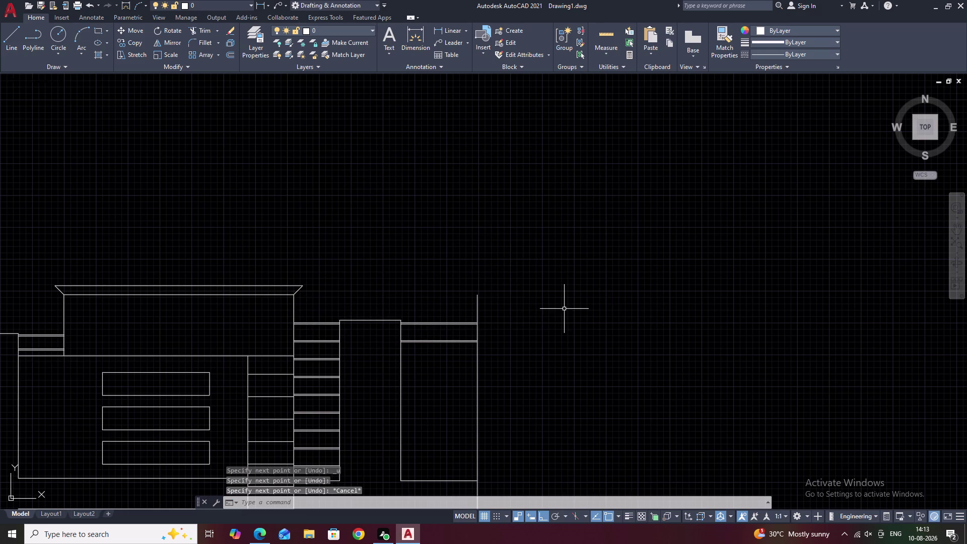
scroll(down, 3)
middle_drag(564, 319, 490, 337)
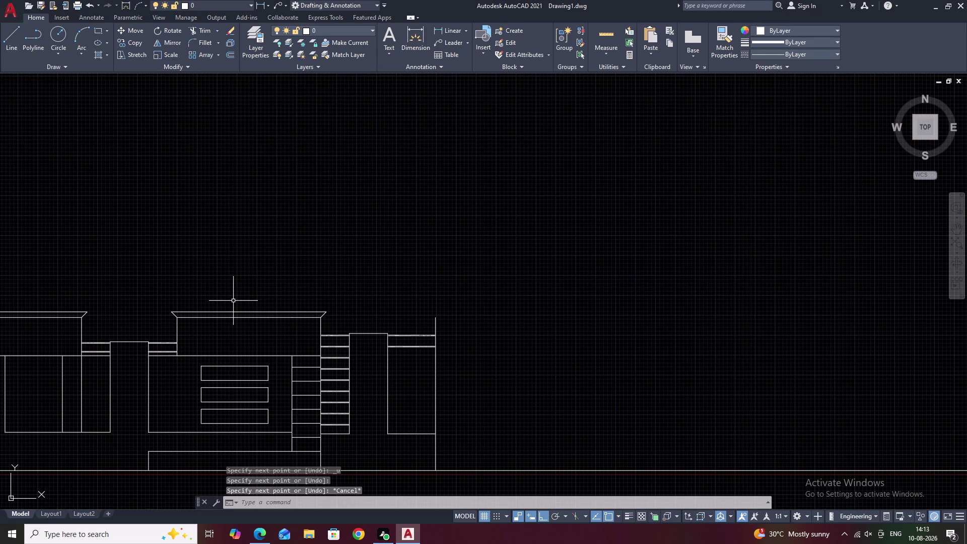
text(l)
key(space)
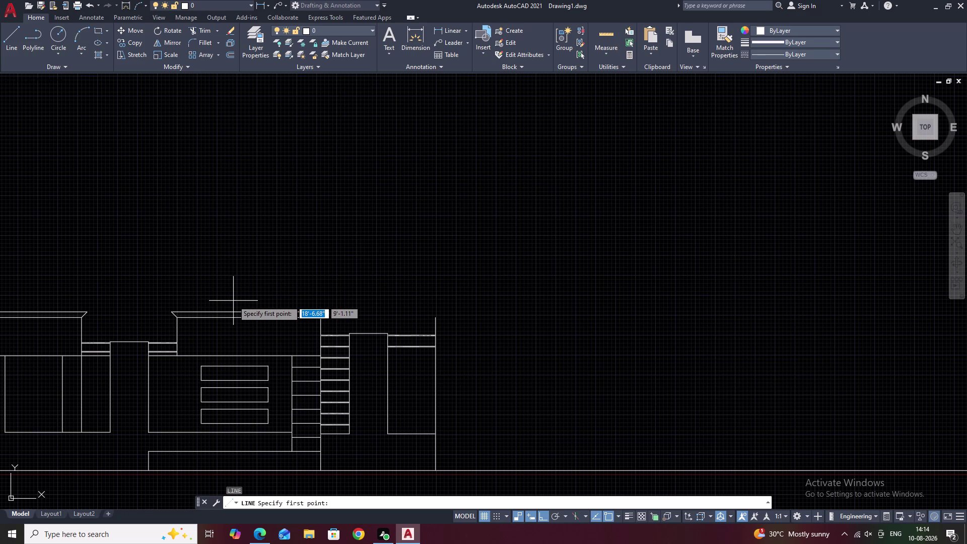
Draw a 9" line segment climbing from the top end of the tall edge line.
scroll(up, 3)
middle_drag(383, 386, 513, 75)
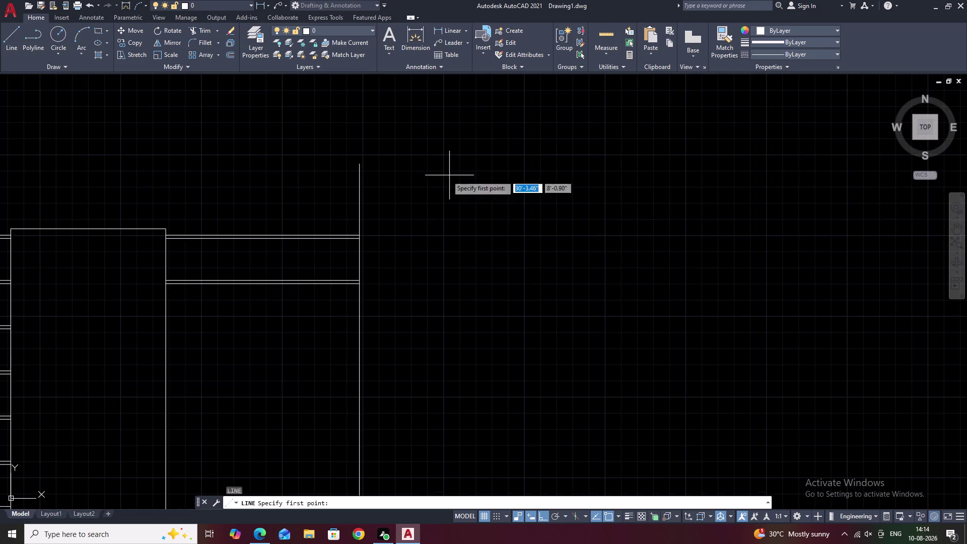
text(l)
key(space)
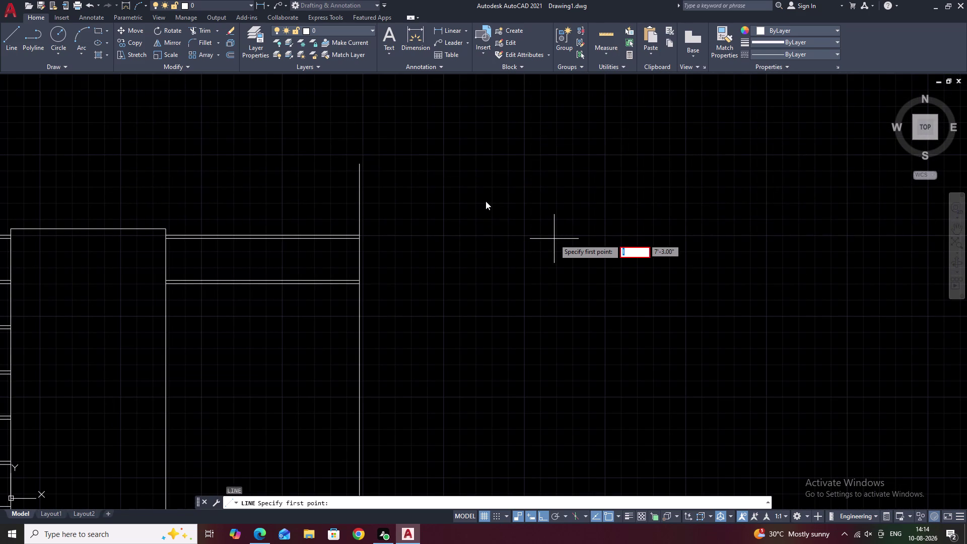
key(Escape)
key(Escape)
key(Escape)
text(l)
key(space)
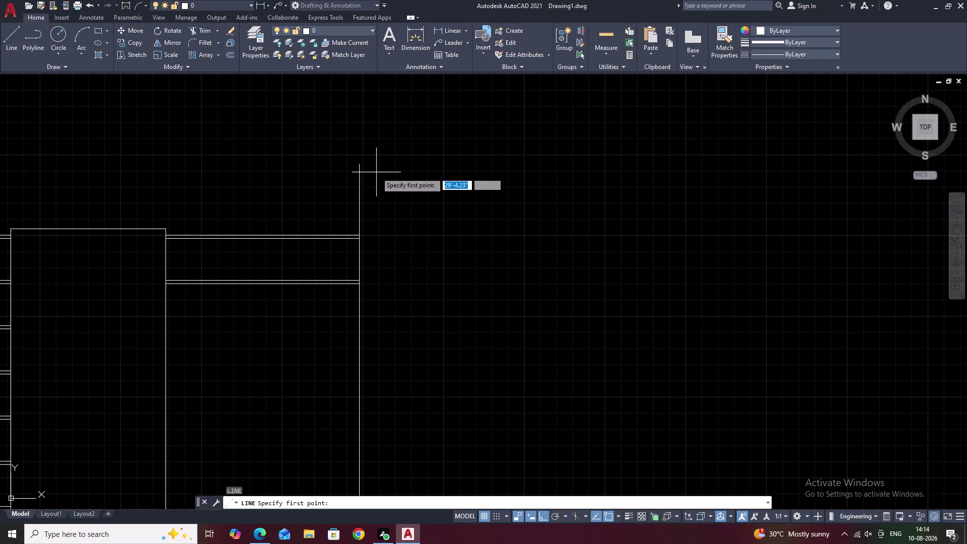
click(362, 165)
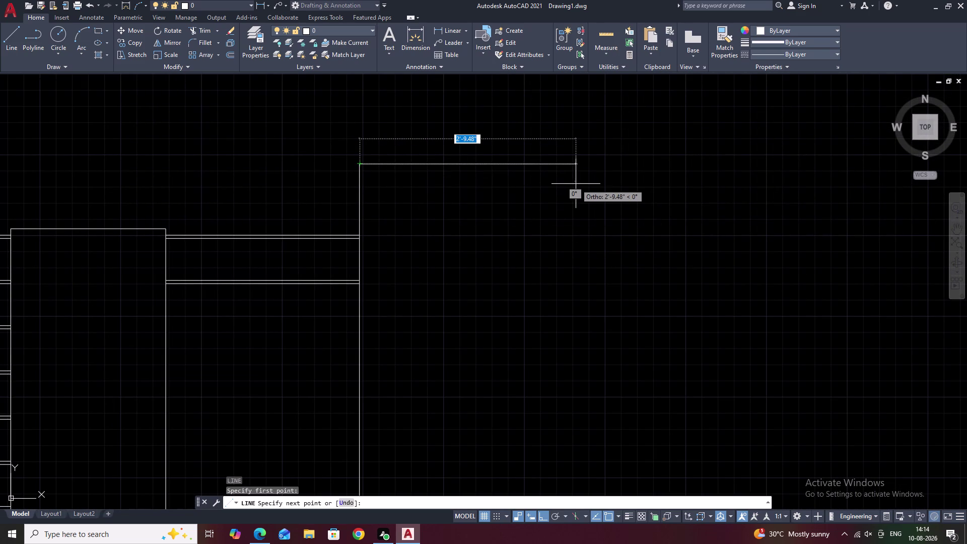
key(9)
key(space)
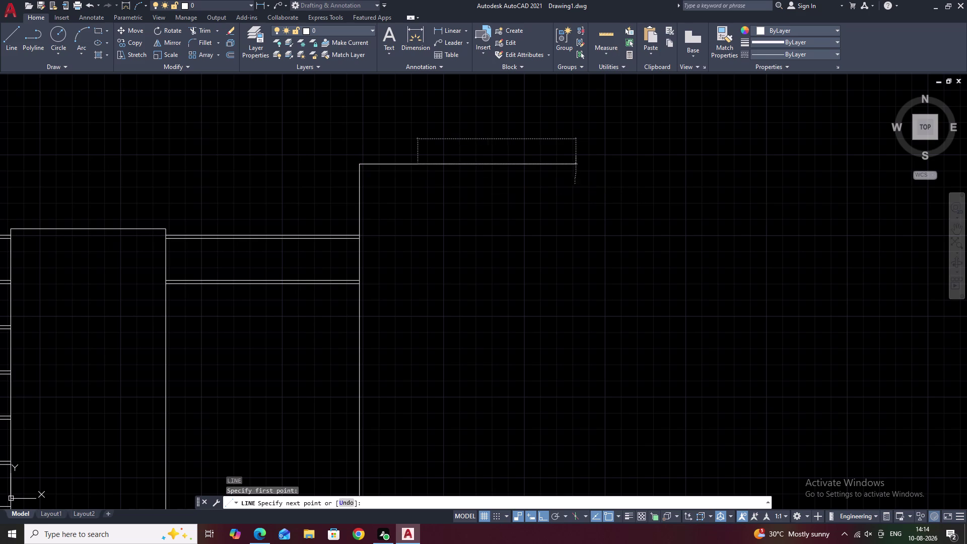
Continue the line 1'3" across, then end the line command.
middle_drag(528, 235, 383, 273)
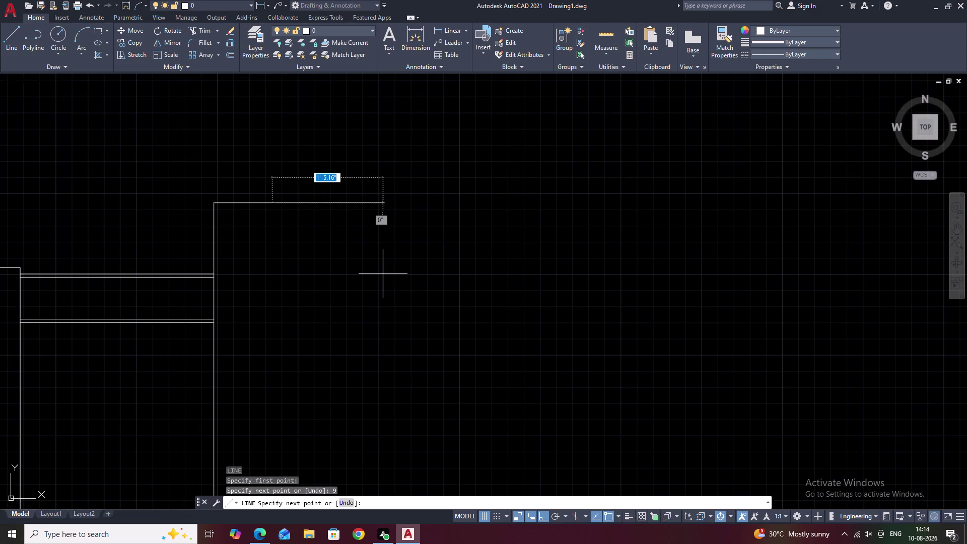
text(1)
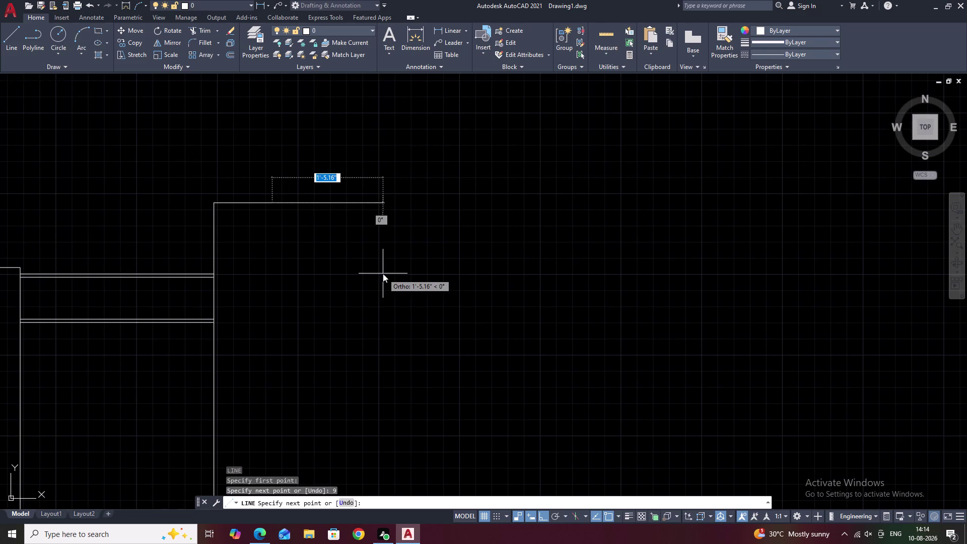
text(')
key(3)
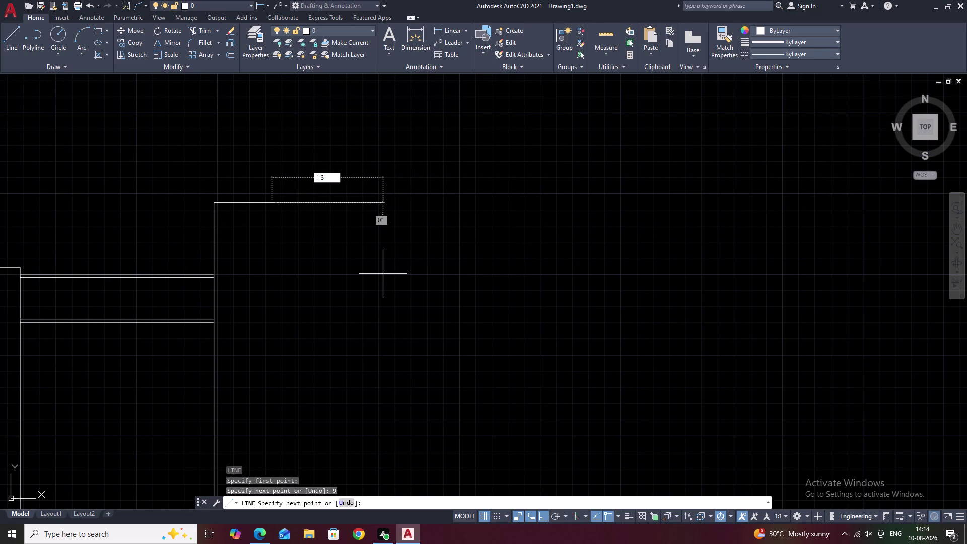
text(")
key(space)
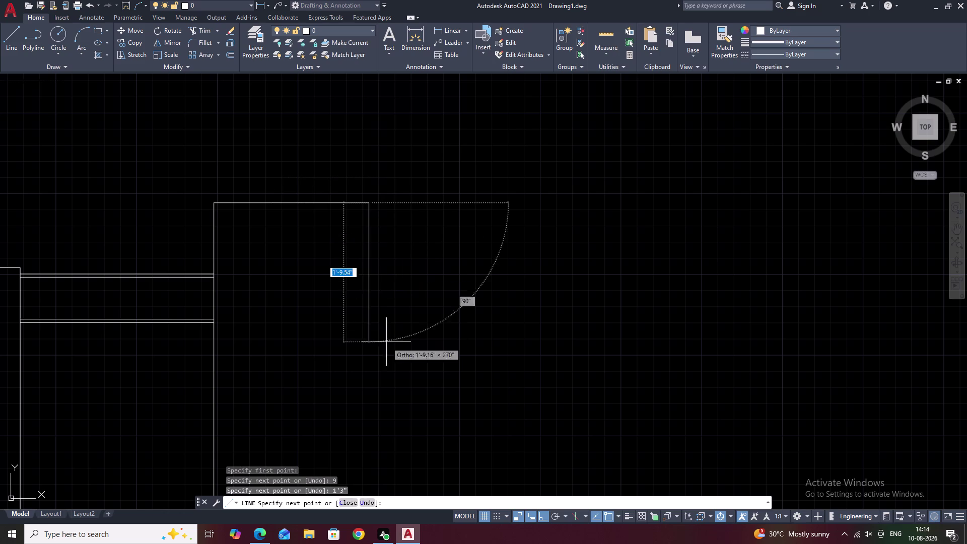
middle_drag(382, 384, 407, 210)
middle_drag(402, 400, 413, 167)
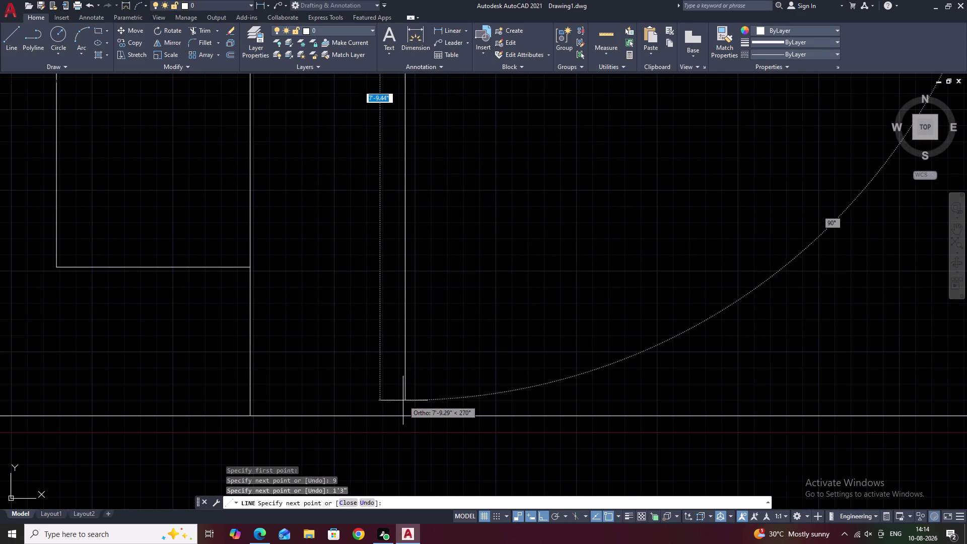
click(406, 414)
key(Escape)
scroll(down, 3)
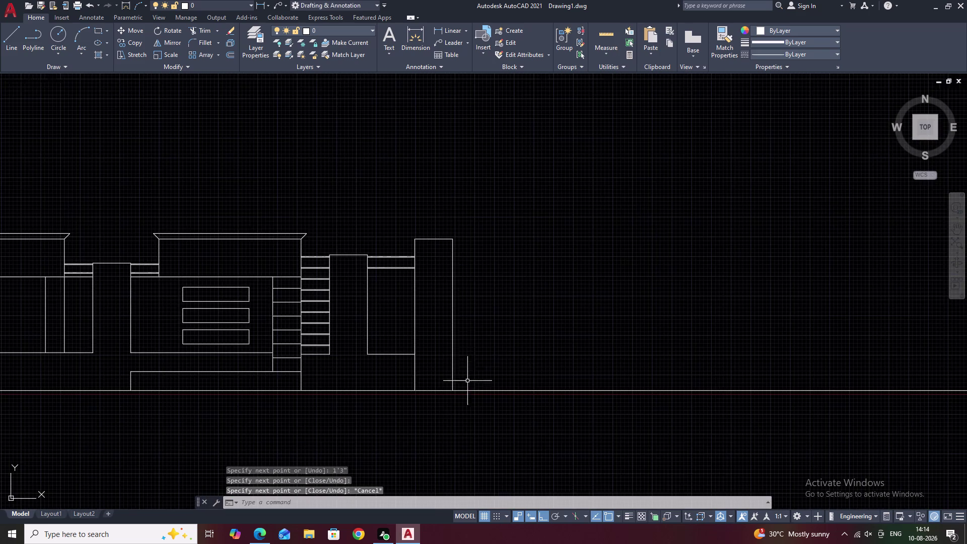
middle_drag(470, 352, 499, 397)
scroll(up, 3)
middle_drag(454, 309, 452, 380)
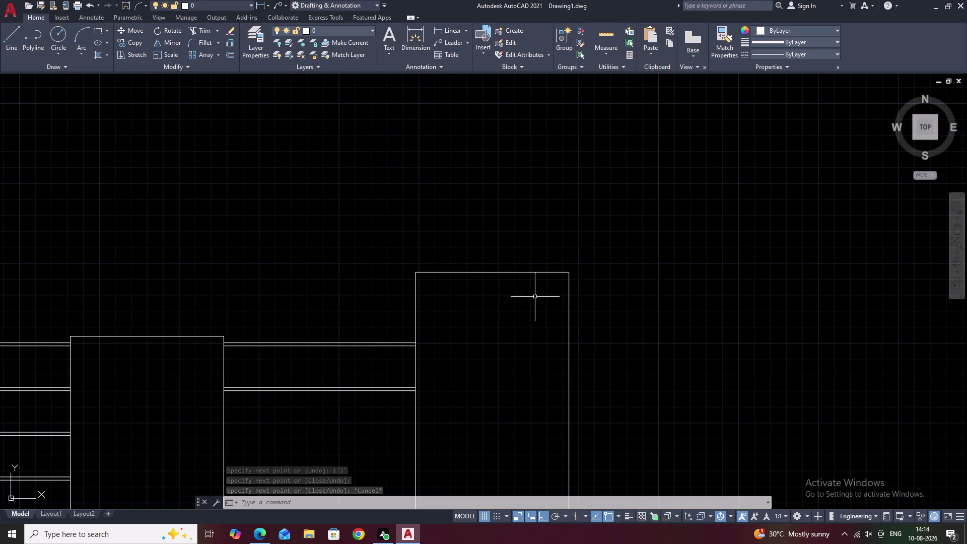
Start a line at the rightmost tower's top-left corner, then cancel it.
middle_drag(439, 313, 455, 366)
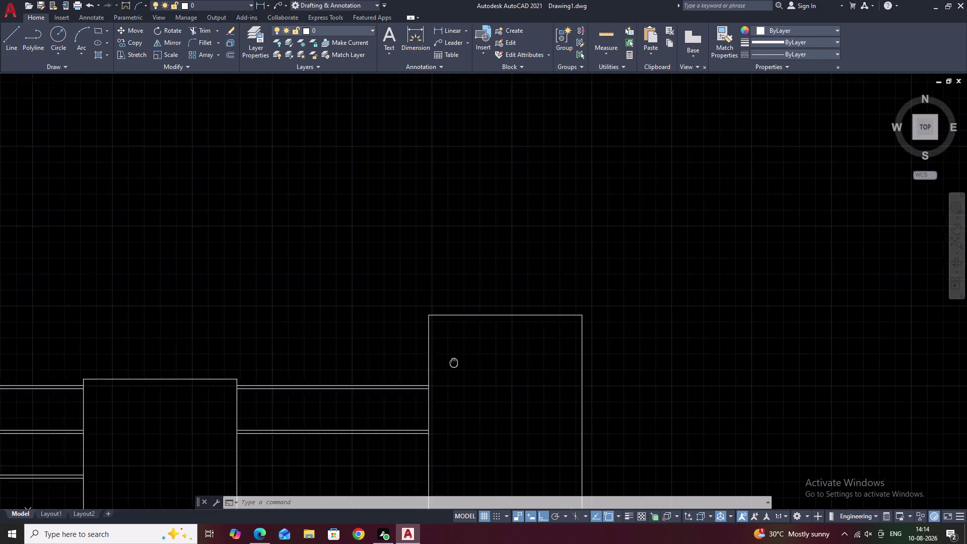
middle_drag(455, 366, 463, 385)
scroll(up, 3)
text(l)
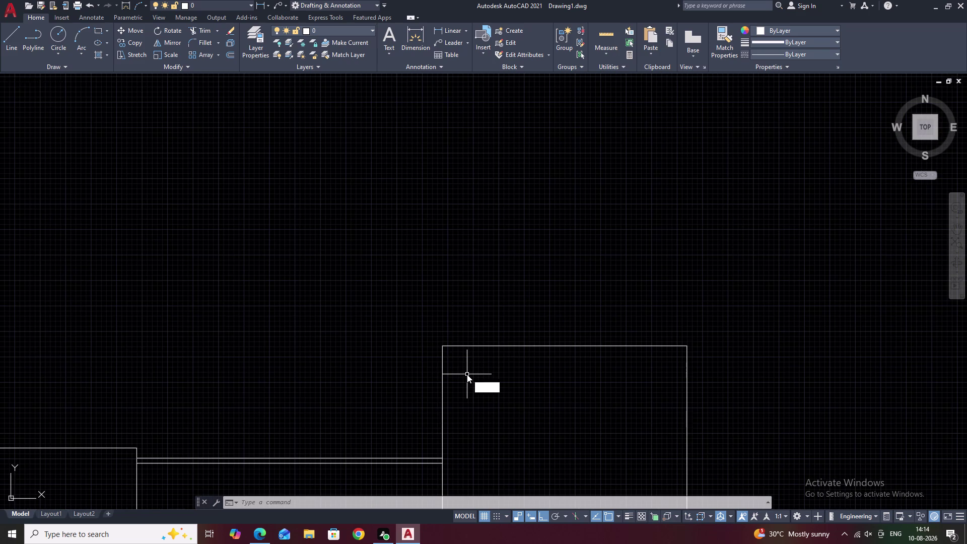
key(space)
click(441, 346)
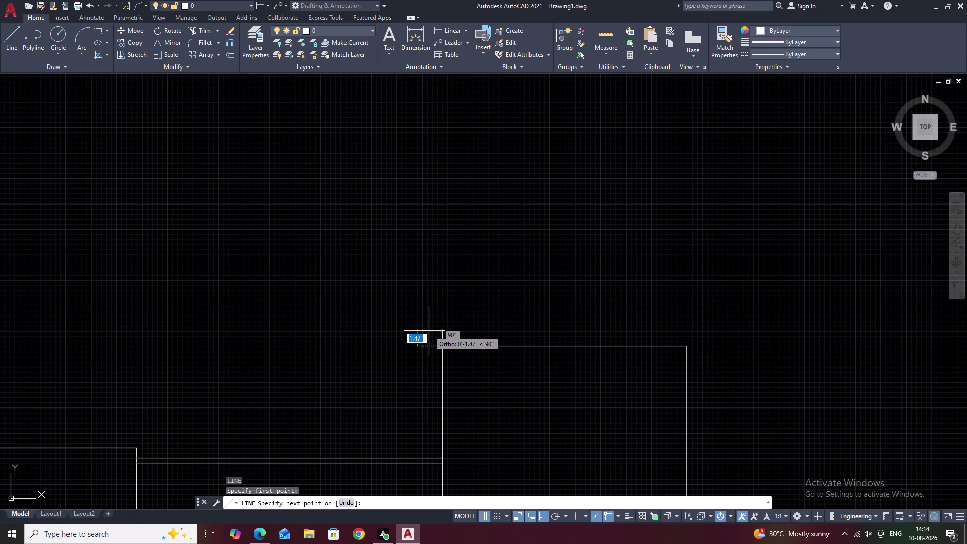
key(5)
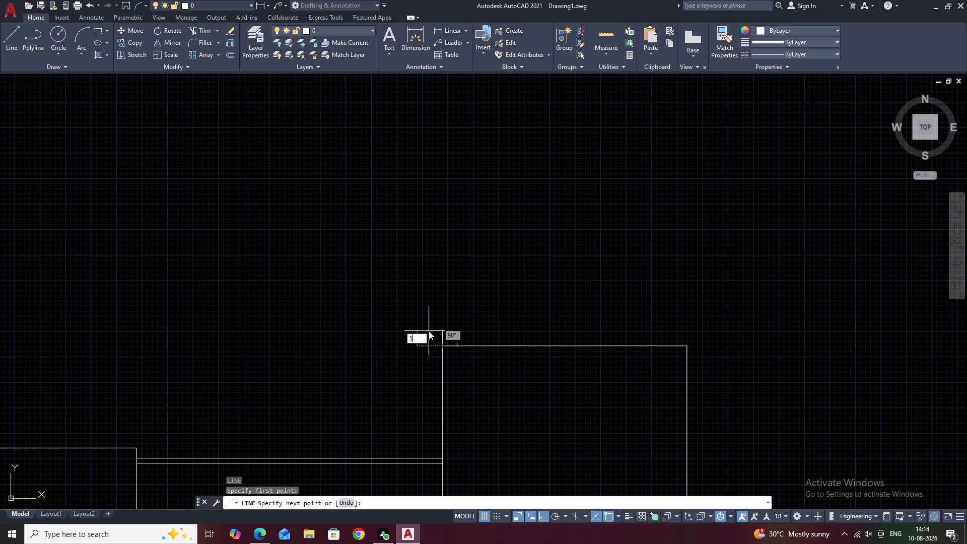
key(BackSpace)
key(Escape)
key(Escape)
key(Escape)
Draw a 5" line at 135° (@5<135) from the tower's top-left corner.
text(l)
key(space)
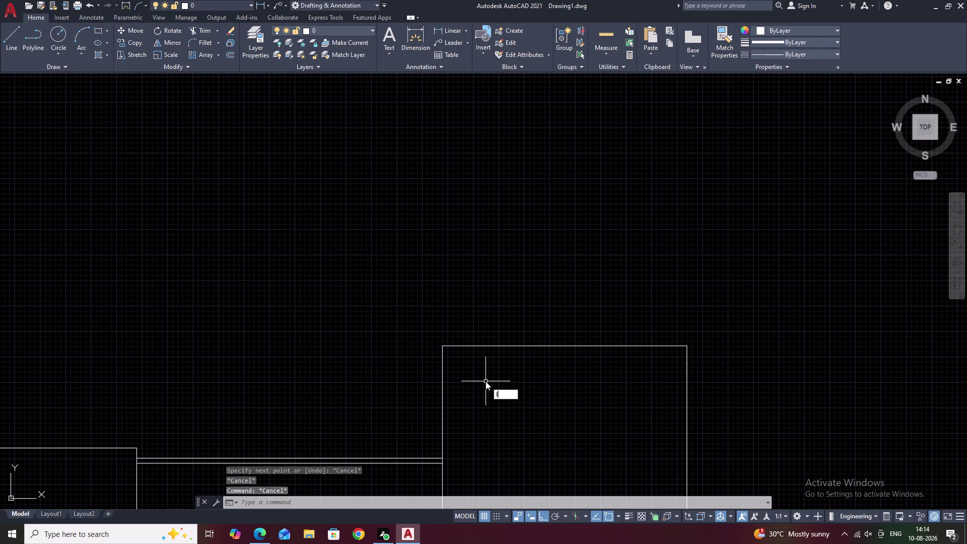
click(443, 349)
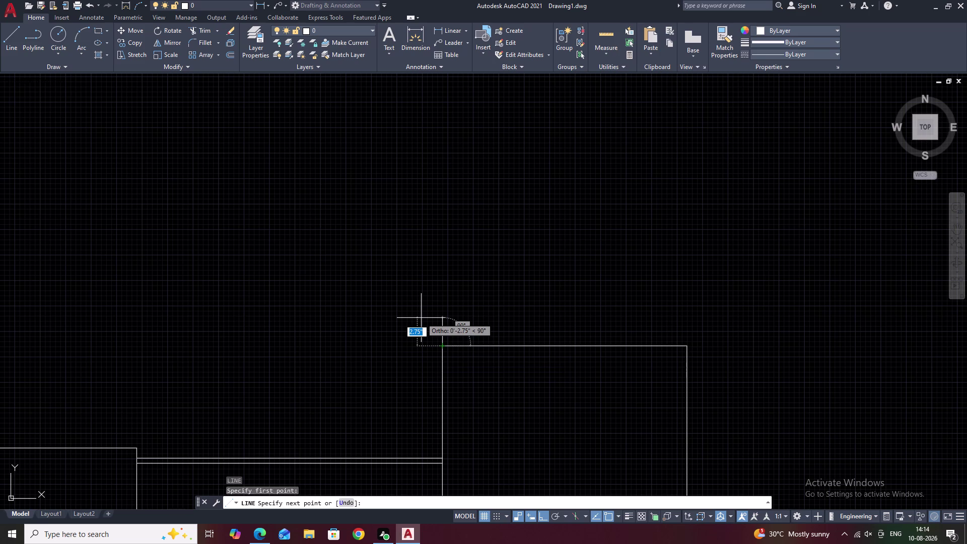
key(shift+at)
key(5)
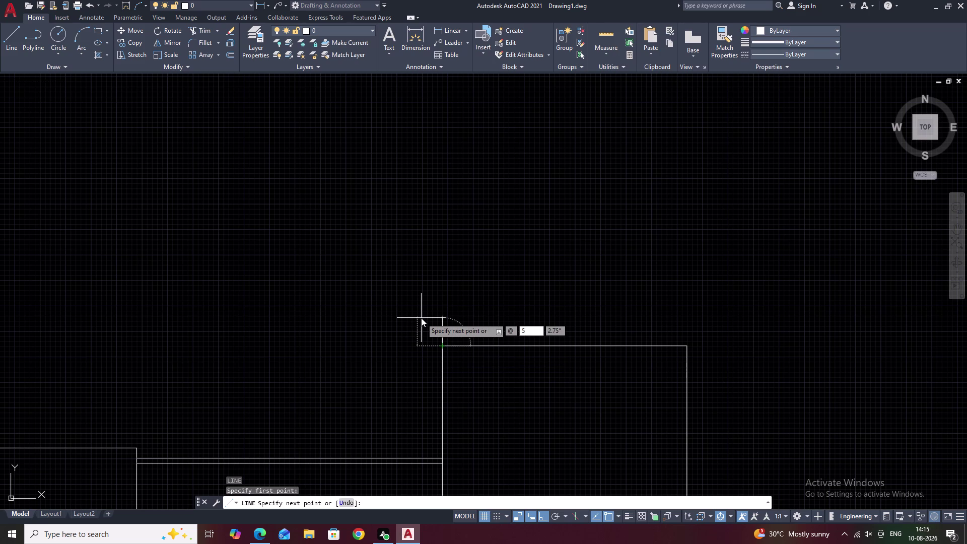
key(shift+less)
text(135)
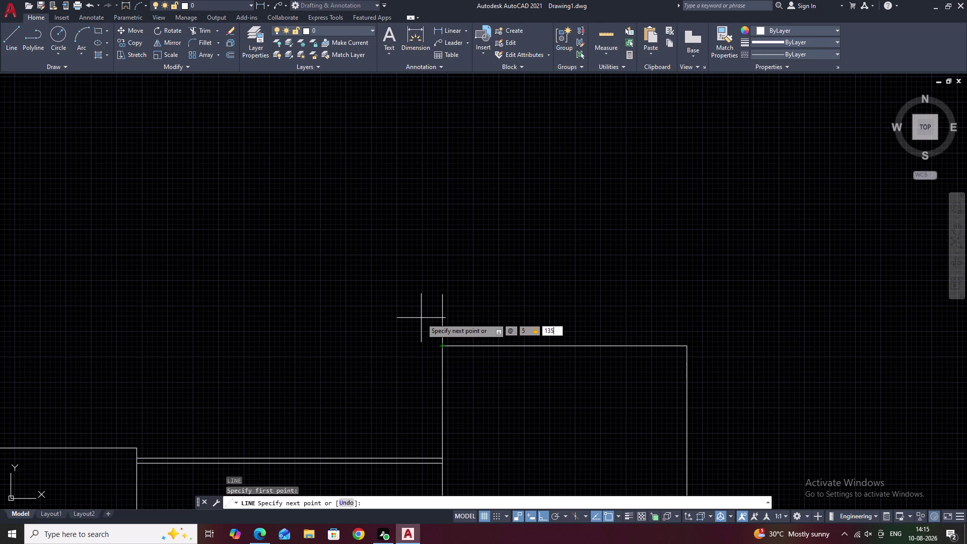
key(space)
key(Escape)
scroll(down, 3)
middle_drag(552, 337, 490, 362)
drag(460, 352, 444, 366)
scroll(up, 3)
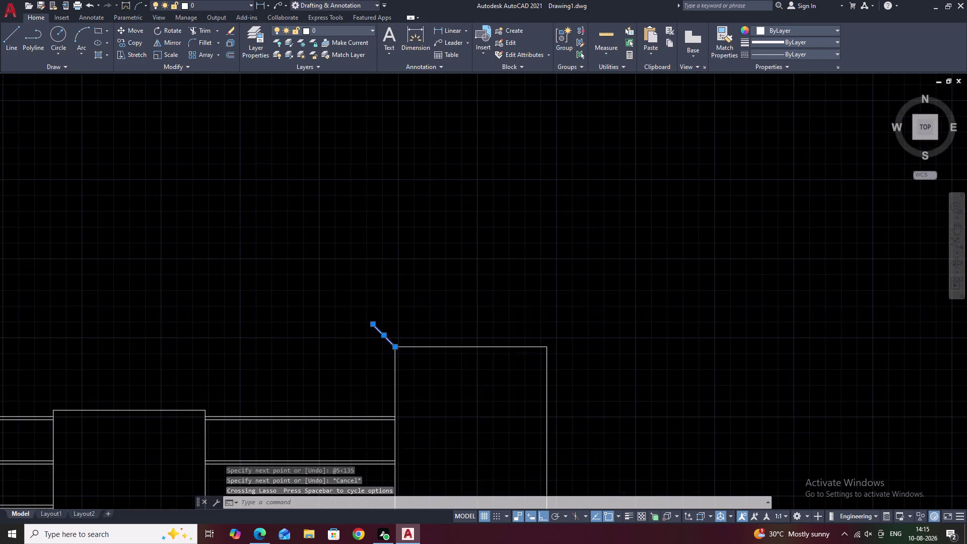
middle_drag(465, 369, 516, 388)
Select the left sloped cap line on the rightmost tower.
key(Escape)
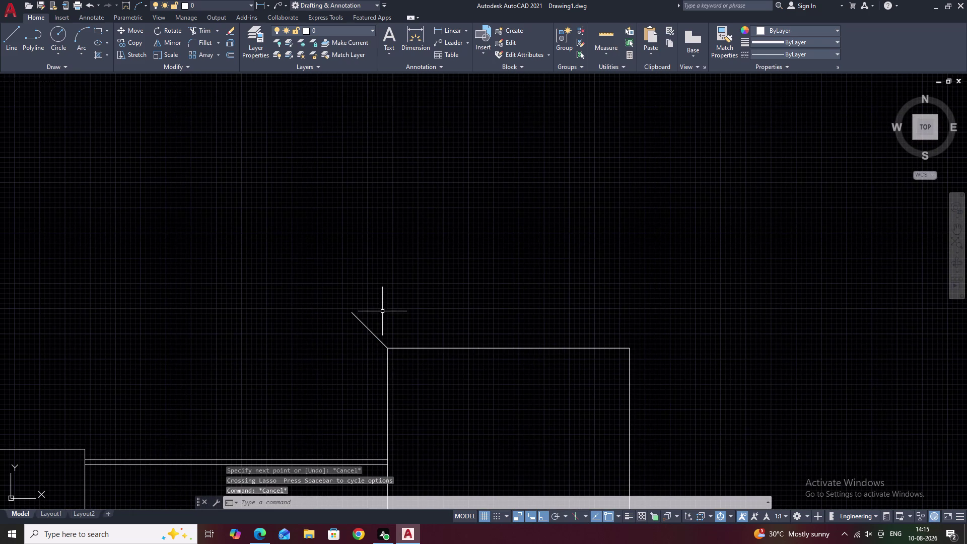
drag(382, 311, 375, 318)
drag(367, 330, 356, 342)
click(356, 343)
click(351, 345)
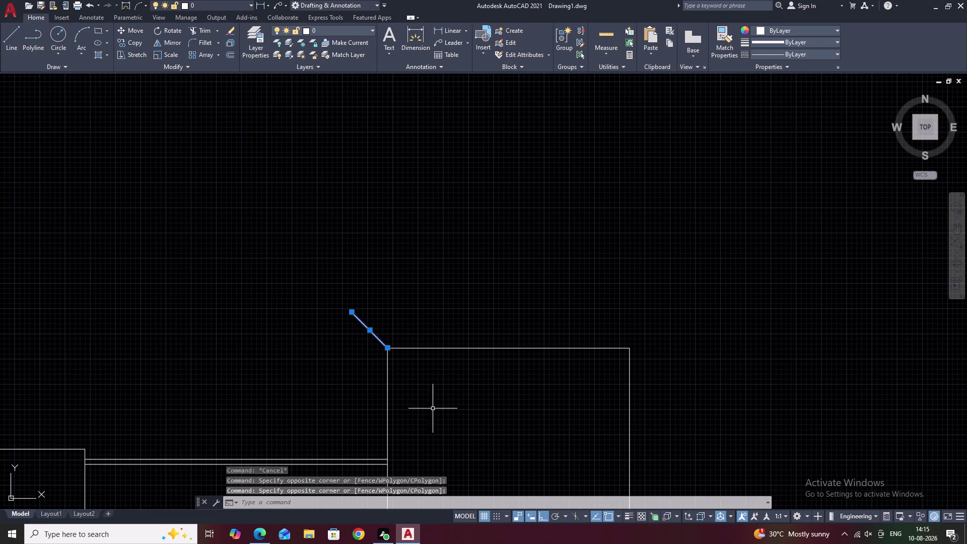
Mirror it about a vertical axis through the midpoint of the tower's top corners, keeping the original.
text(mi)
key(space)
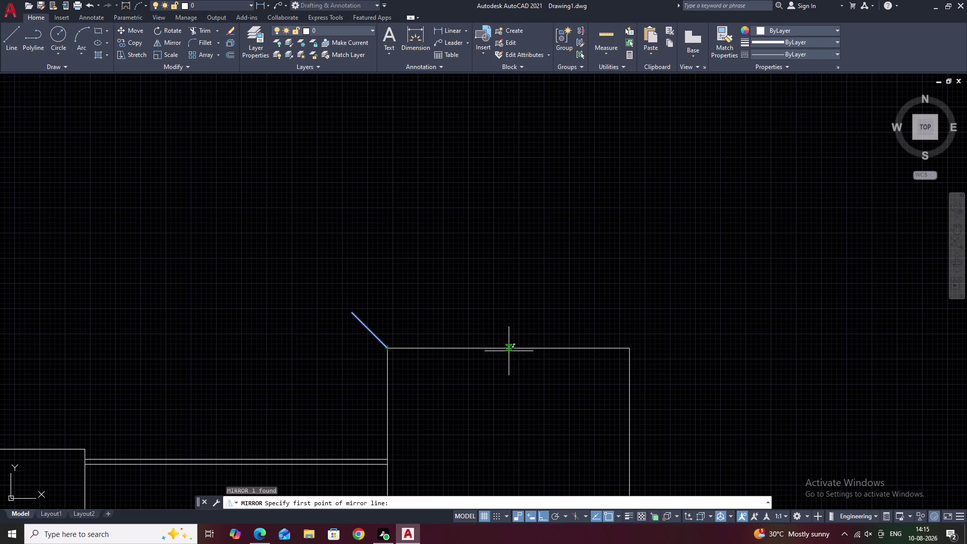
text(m2)
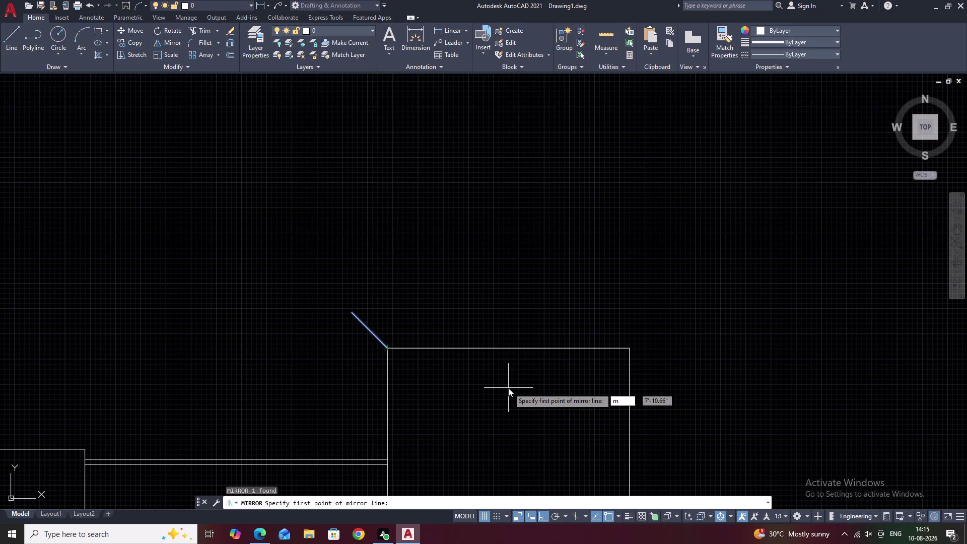
text(p)
key(space)
click(390, 349)
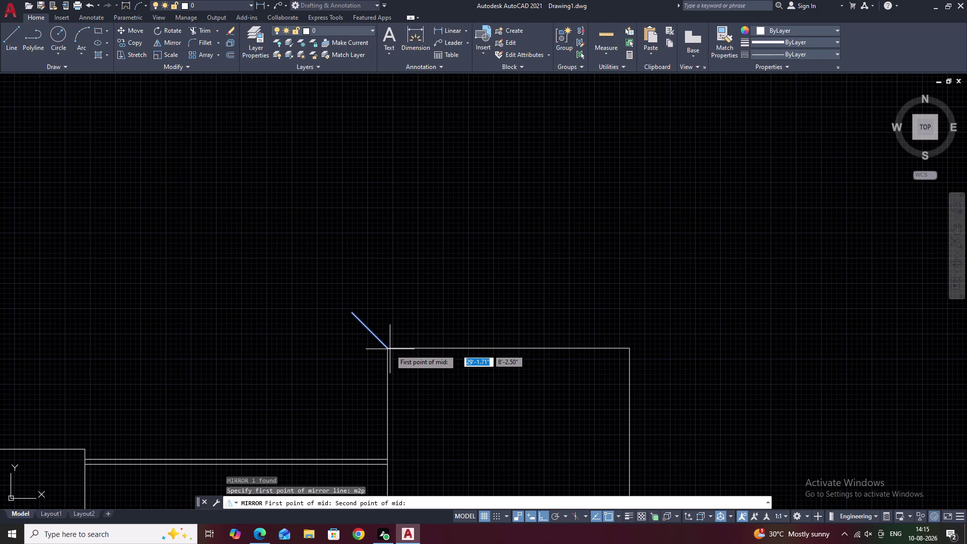
click(631, 350)
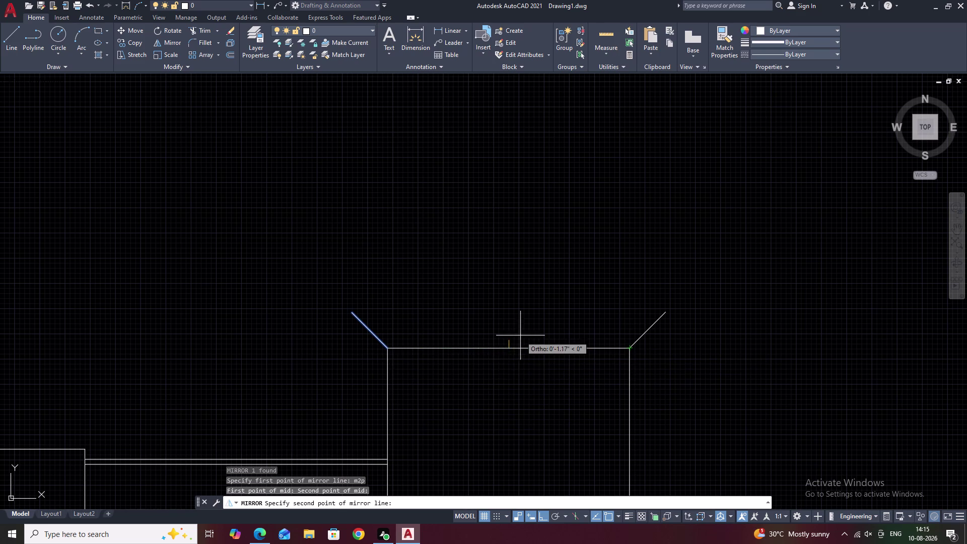
click(523, 310)
drag(548, 347, 522, 311)
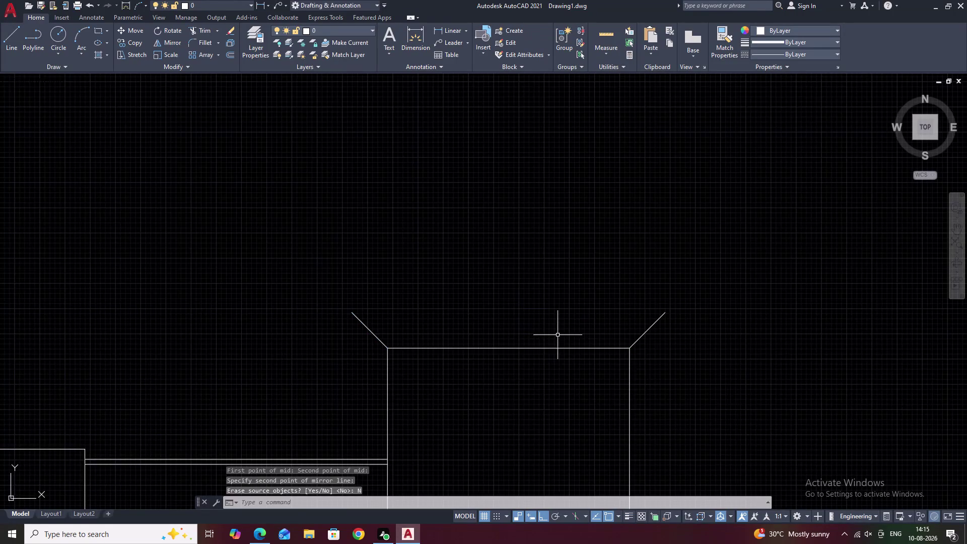
scroll(down, 3)
scroll(down, 3)
middle_drag(590, 361, 589, 386)
scroll(up, 3)
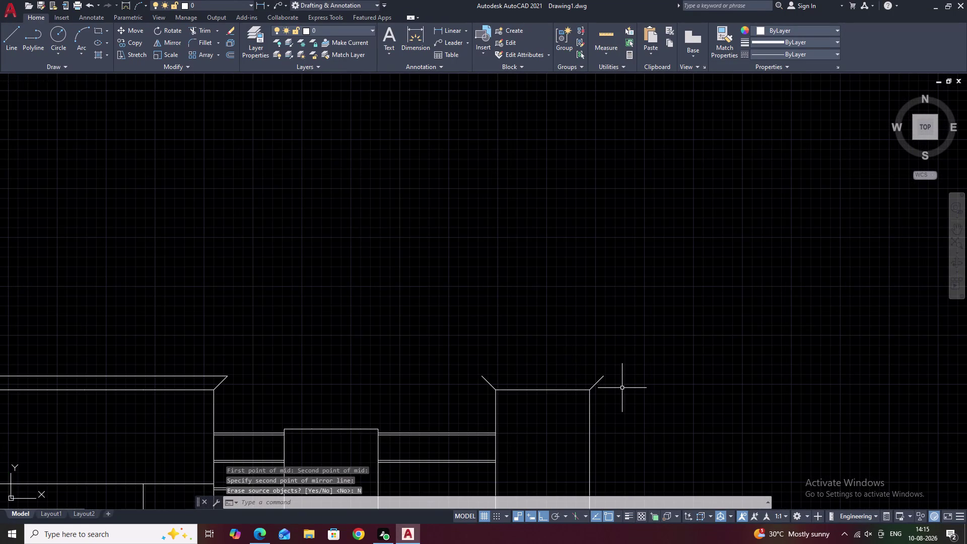
text(l)
key(space)
Draw a horizontal line between the upper ends of the two sloped cap lines.
click(604, 375)
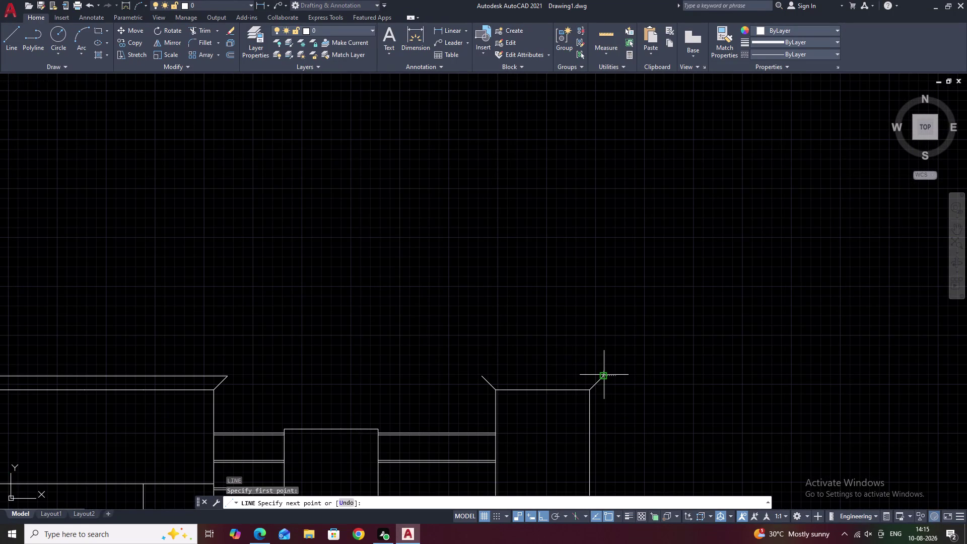
click(481, 377)
scroll(down, 3)
key(Escape)
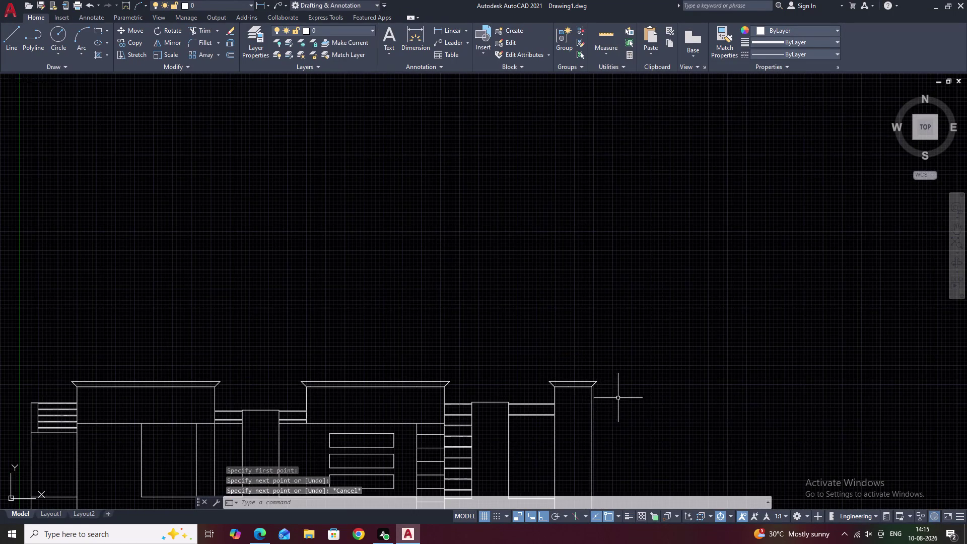
scroll(down, 3)
middle_drag(630, 412, 579, 390)
scroll(up, 3)
middle_drag(531, 394, 521, 336)
middle_drag(497, 372, 526, 334)
scroll(up, 3)
scroll(down, 3)
middle_drag(531, 368, 456, 359)
middle_drag(546, 351, 511, 360)
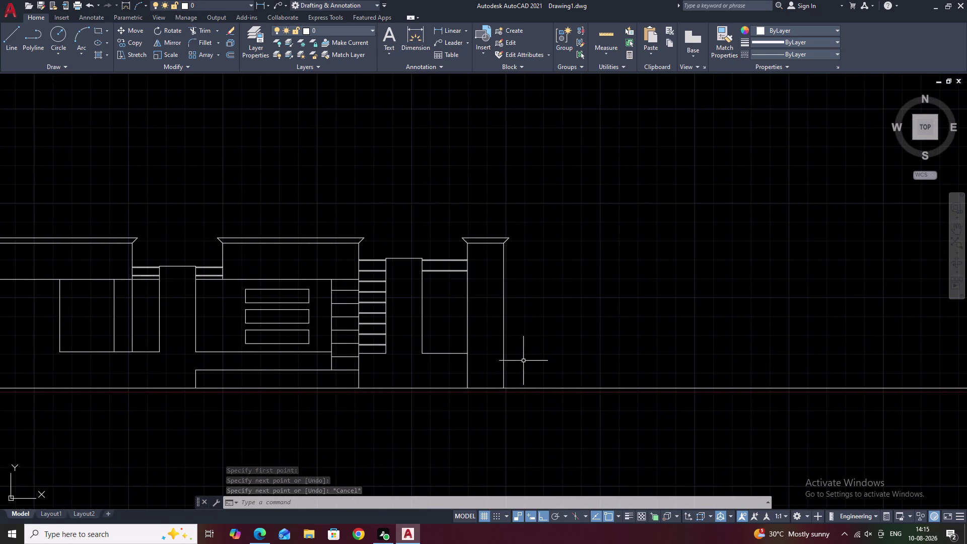
middle_drag(536, 367, 518, 357)
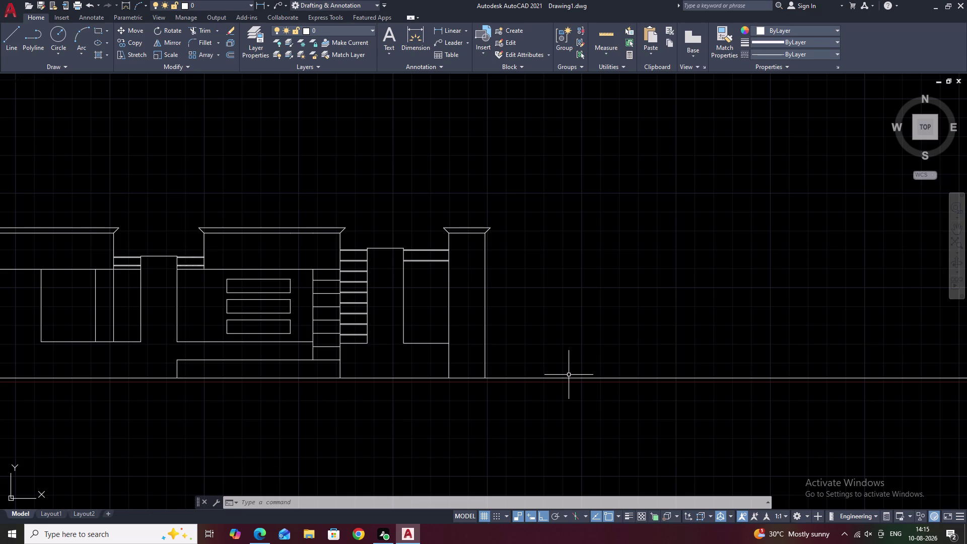
scroll(up, 3)
Offset the rightmost tower's cap top line 2' downward across the tower.
click(458, 221)
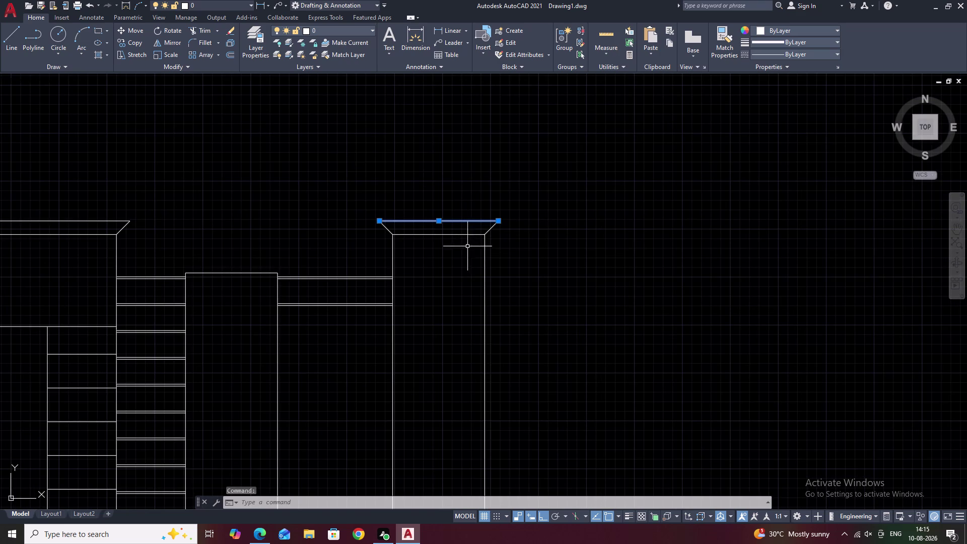
key(Escape)
text(o)
key(space)
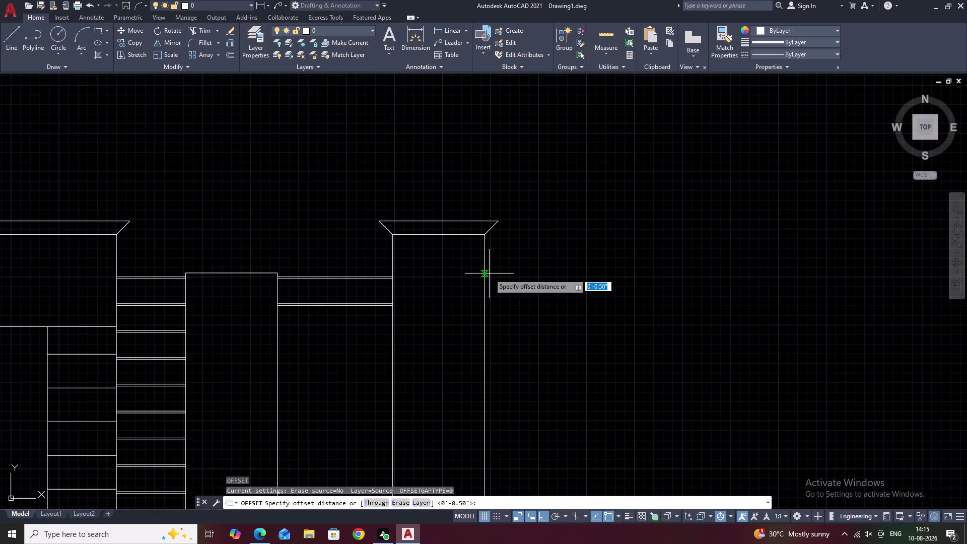
text(2')
key(space)
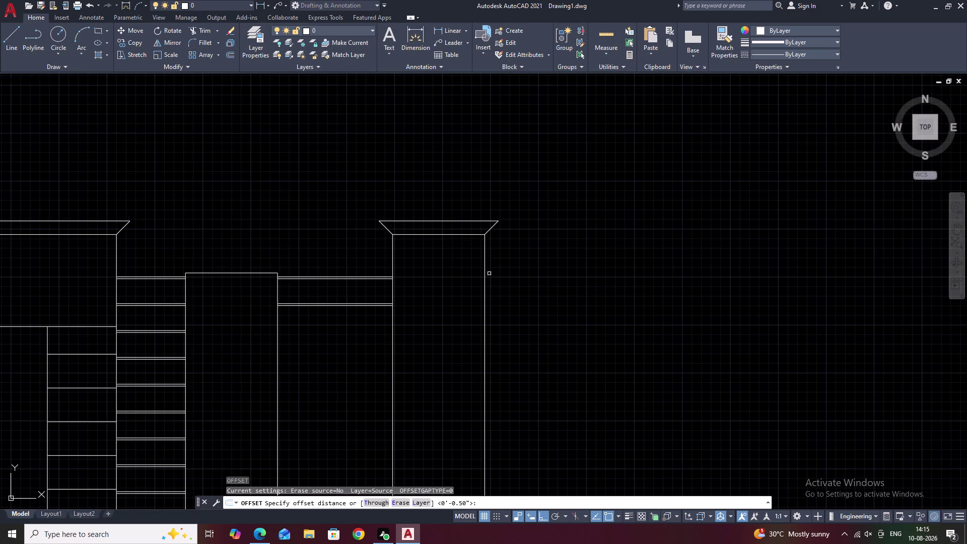
click(447, 220)
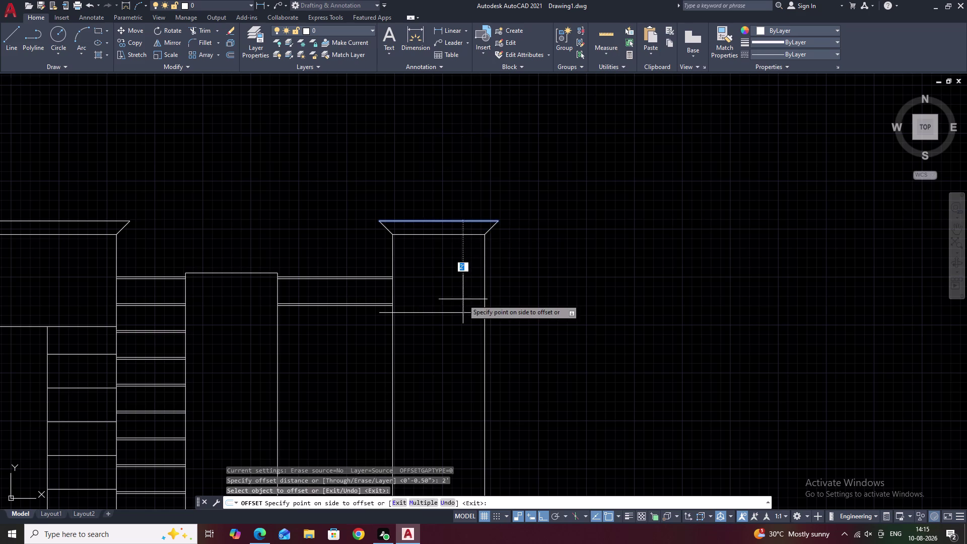
click(457, 298)
key(Escape)
Trim the copied line's left and right overhangs back to the tower walls.
text(t)
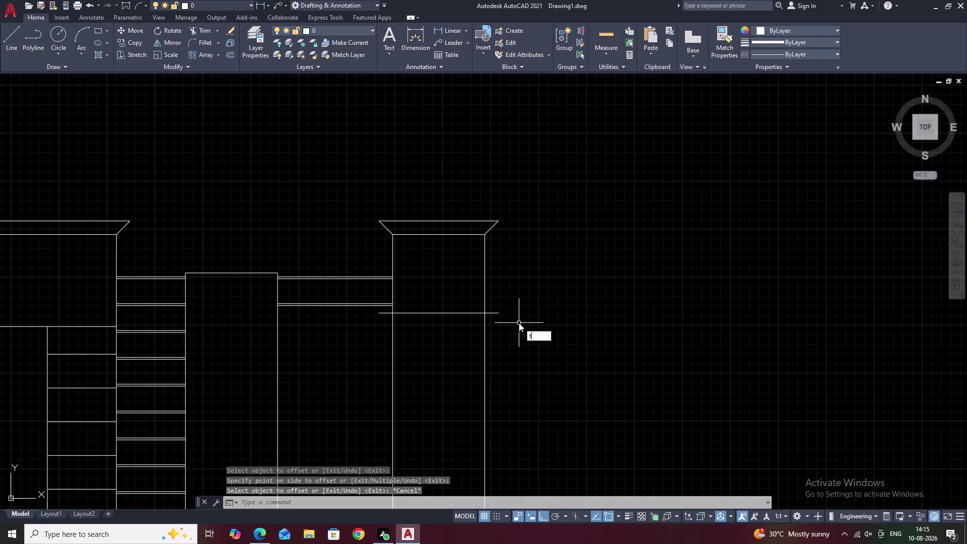
text(r)
key(space)
click(495, 313)
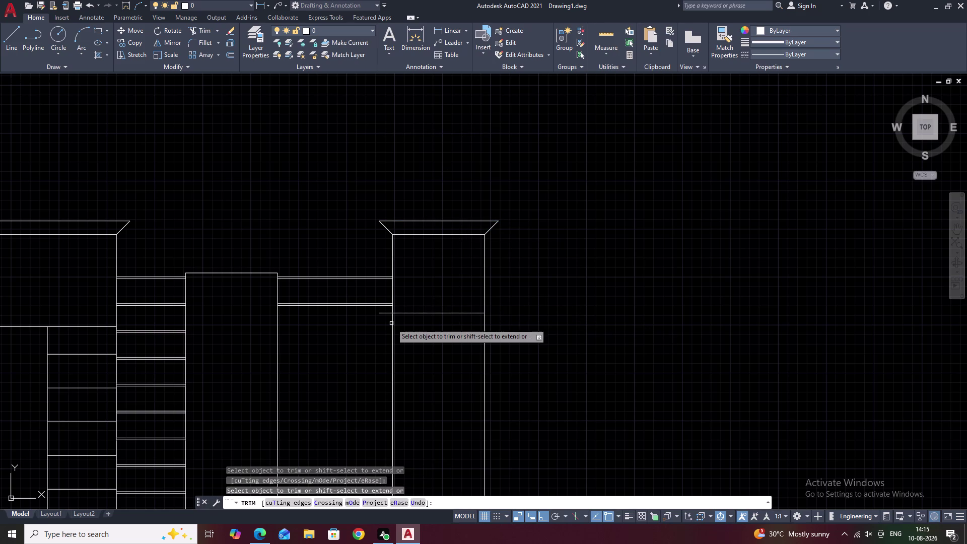
click(386, 313)
key(Escape)
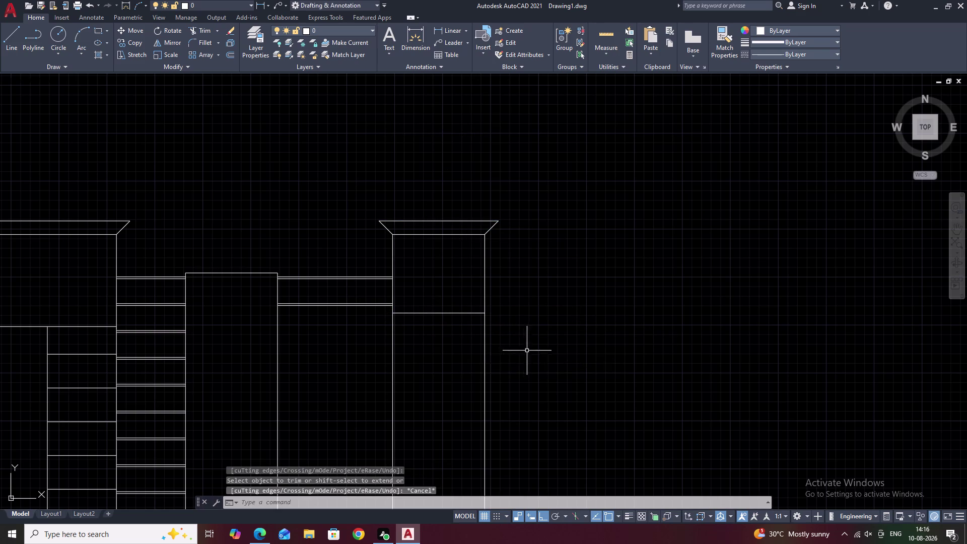
scroll(down, 3)
middle_drag(532, 350, 525, 322)
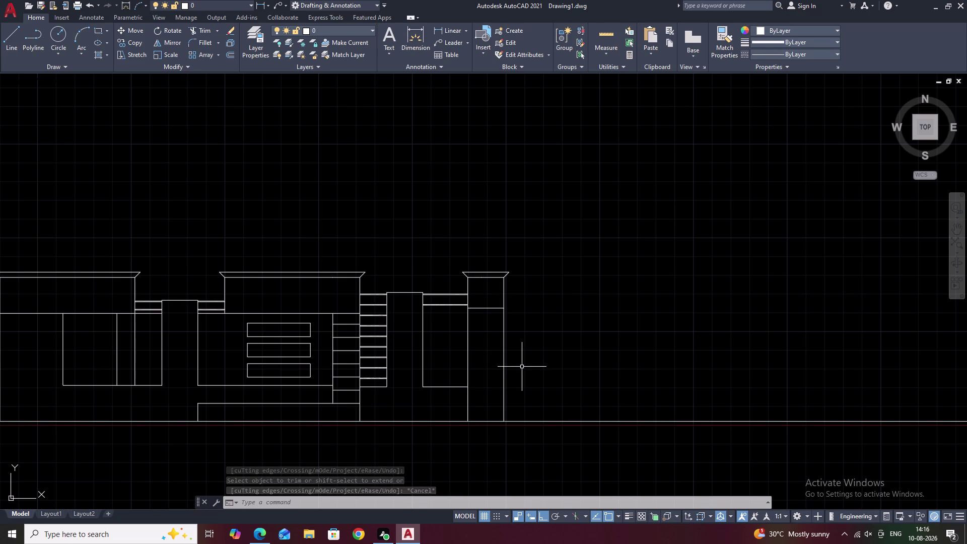
scroll(up, 3)
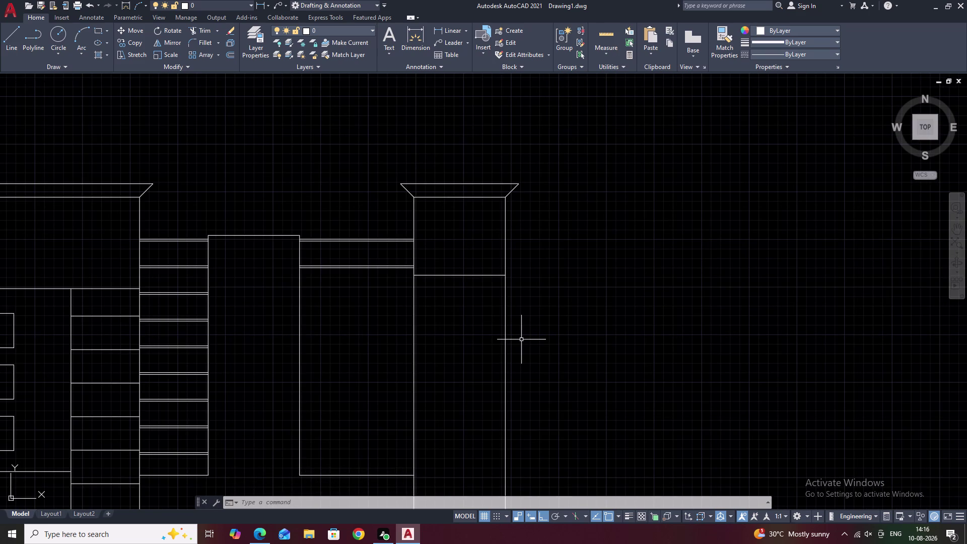
Offset the right tower's right edge 1'3" inward and trim it against the crossbar.
text(o)
key(space)
text(1)
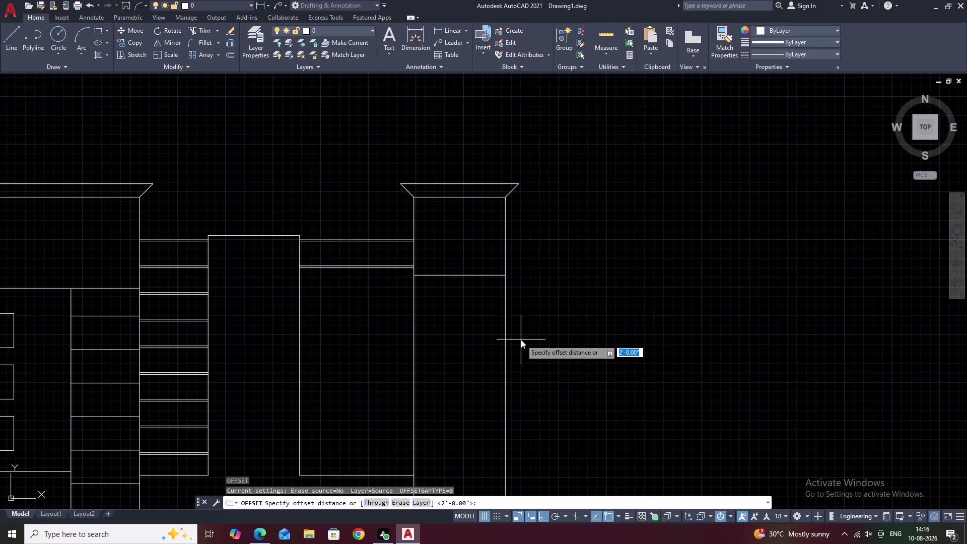
text(')
key(3)
text(")
key(space)
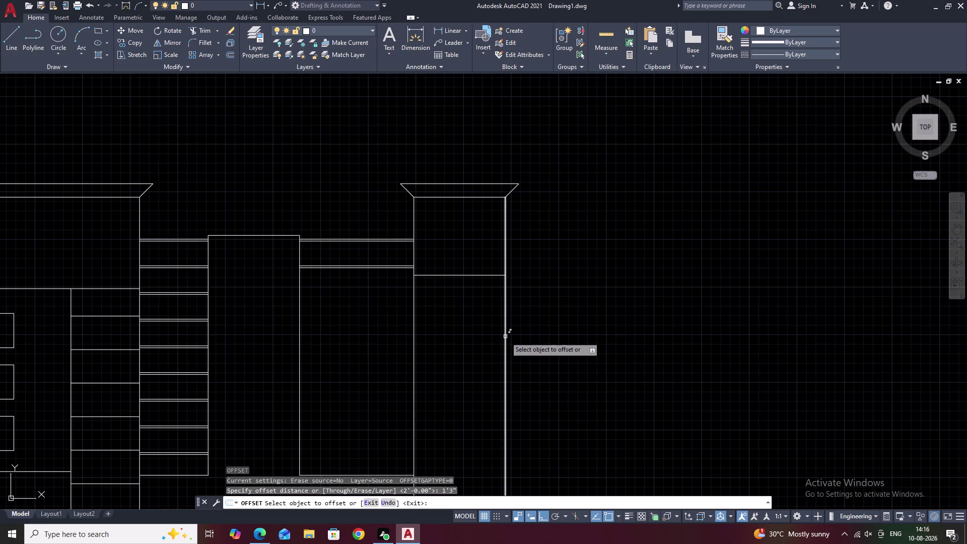
click(505, 336)
click(482, 339)
key(Escape)
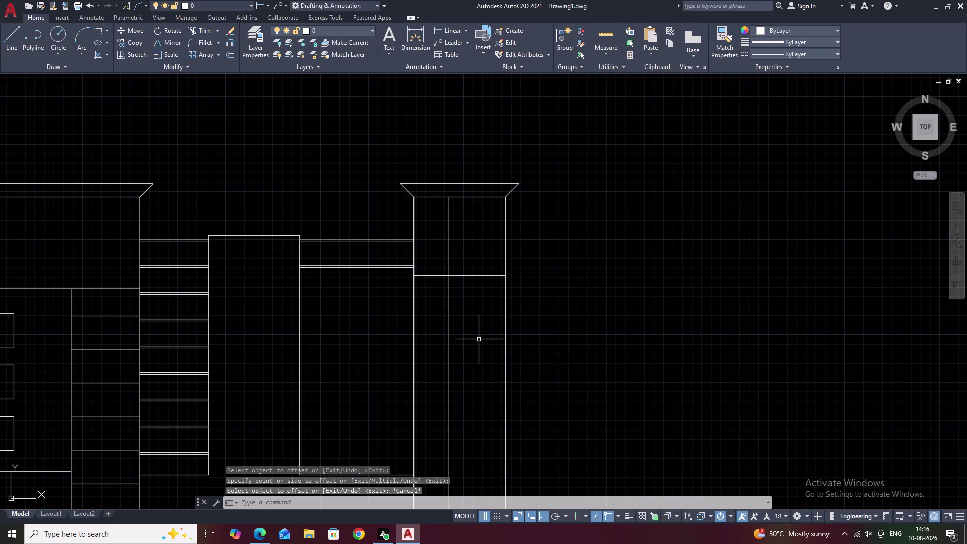
text(tr)
key(space)
drag(464, 254, 427, 290)
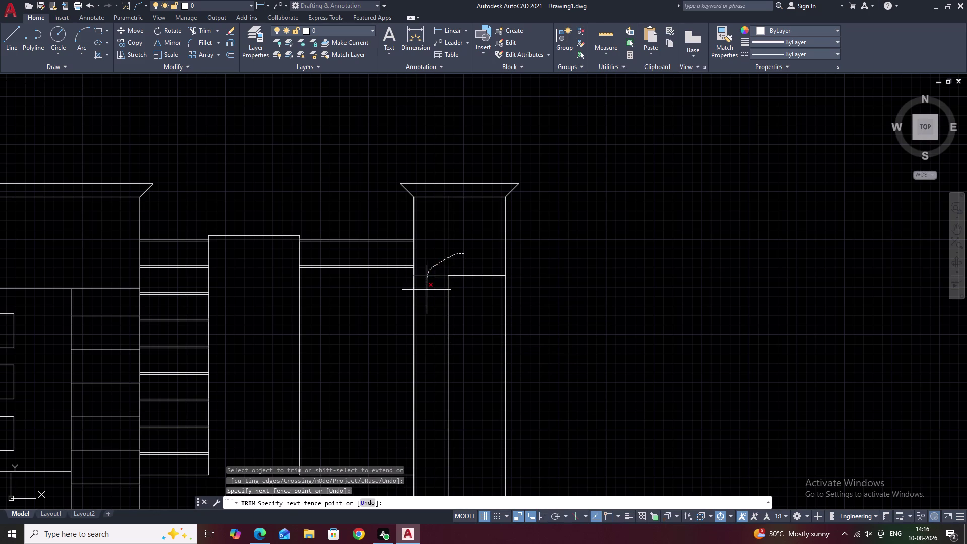
drag(426, 290, 429, 306)
key(Escape)
Offset the short crossbar 2' down and trim the inner line below it.
text(o)
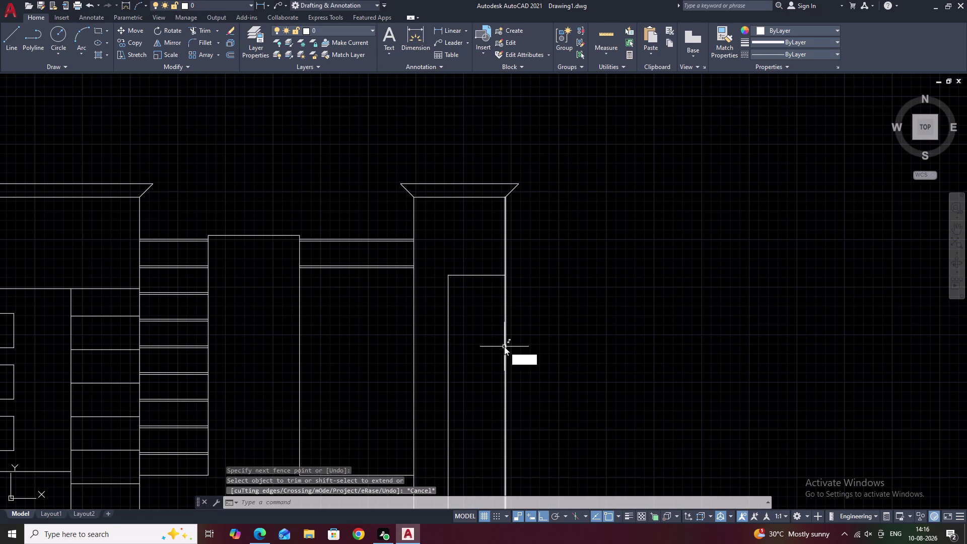
key(space)
text(2)
key(apostrophe)
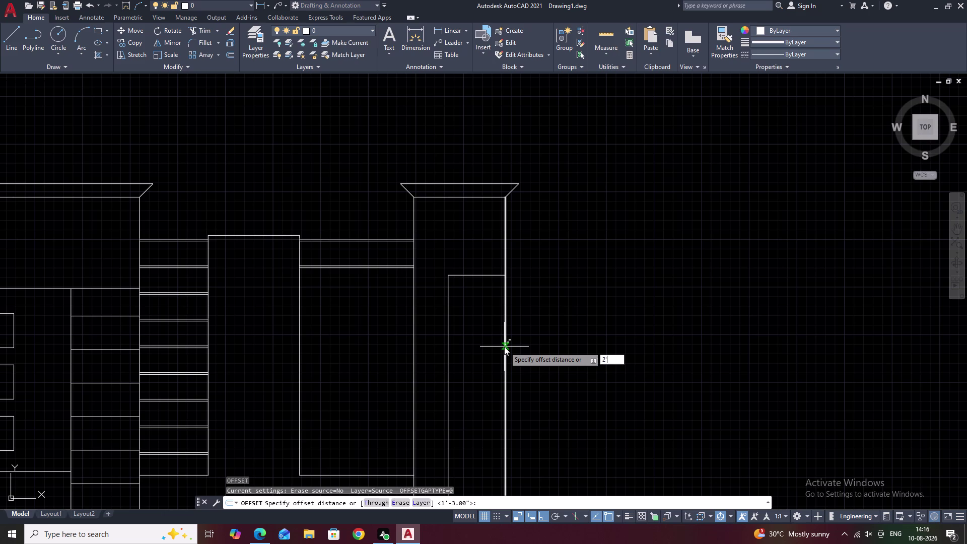
key(space)
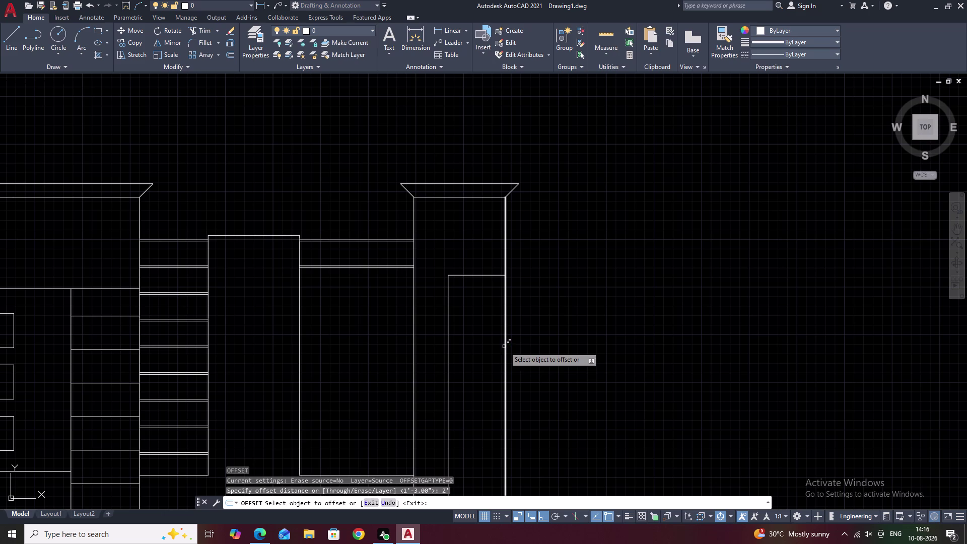
click(481, 276)
click(479, 342)
key(Escape)
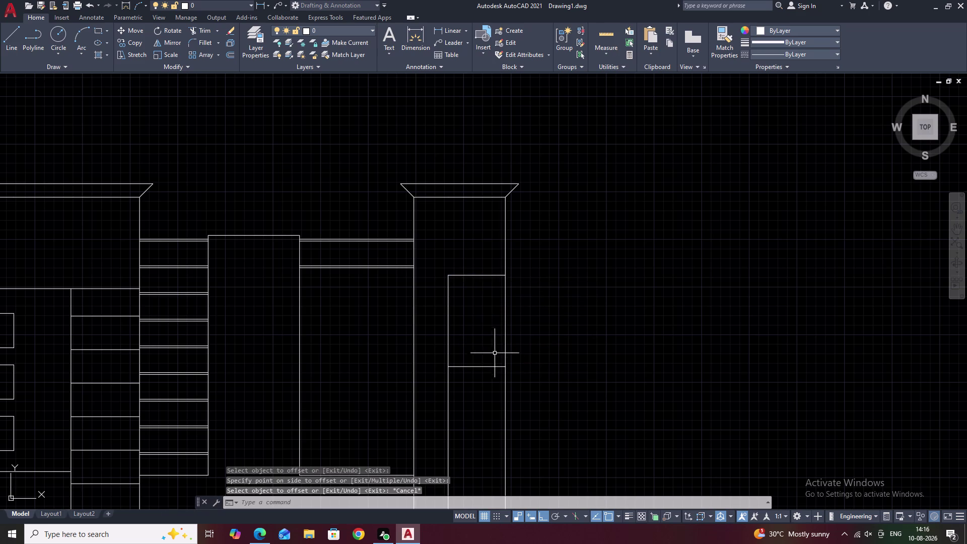
text(tr)
key(space)
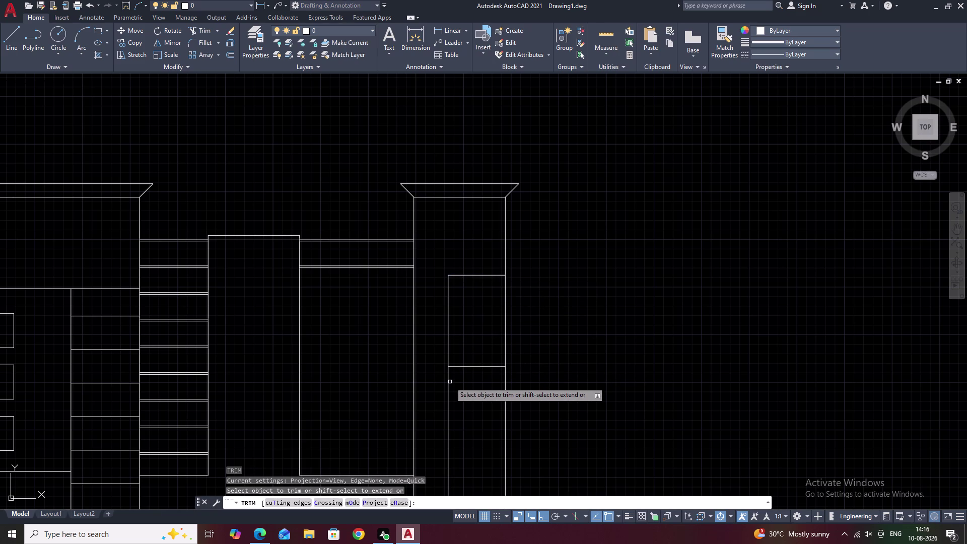
click(448, 382)
scroll(down, 3)
key(Escape)
scroll(up, 3)
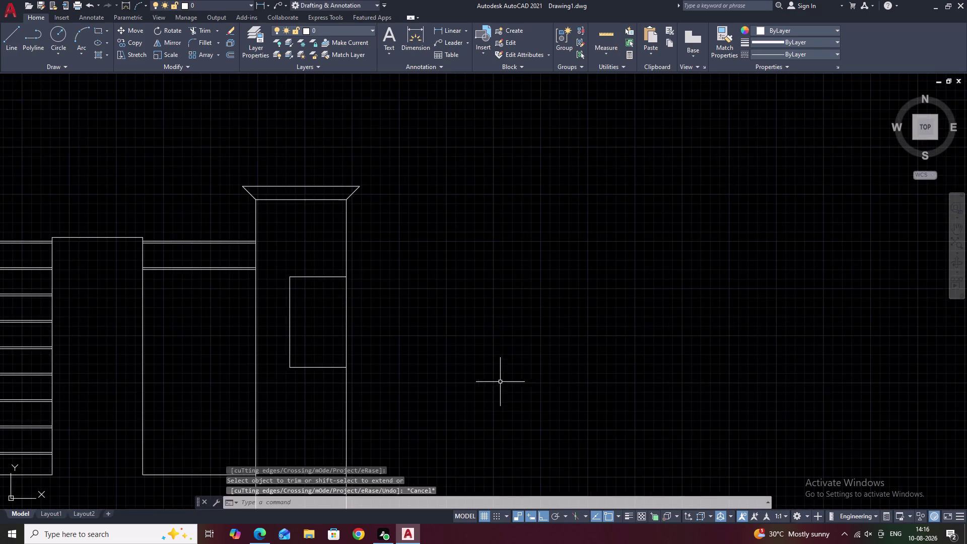
middle_drag(498, 384, 517, 315)
middle_drag(473, 366, 506, 291)
scroll(down, 3)
middle_drag(509, 302, 513, 340)
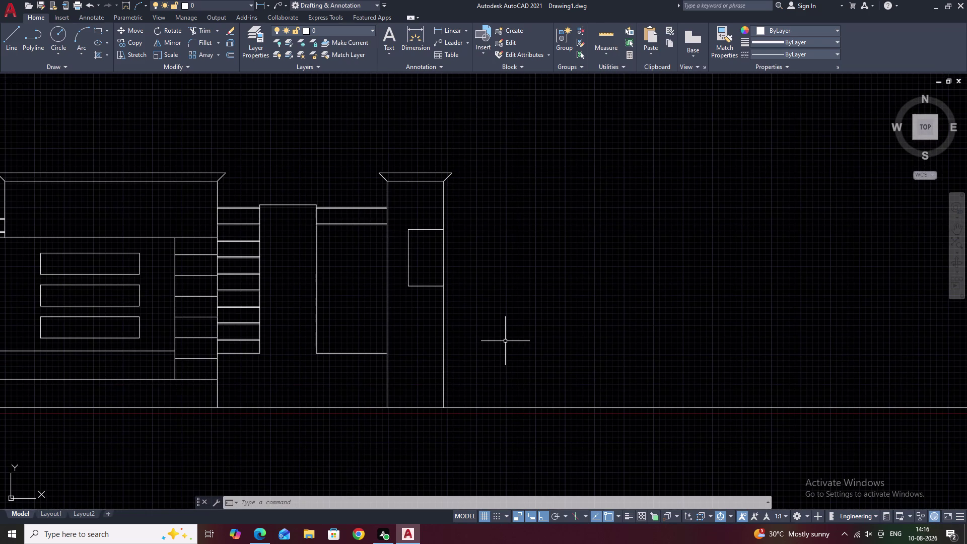
middle_drag(494, 327, 560, 345)
scroll(up, 3)
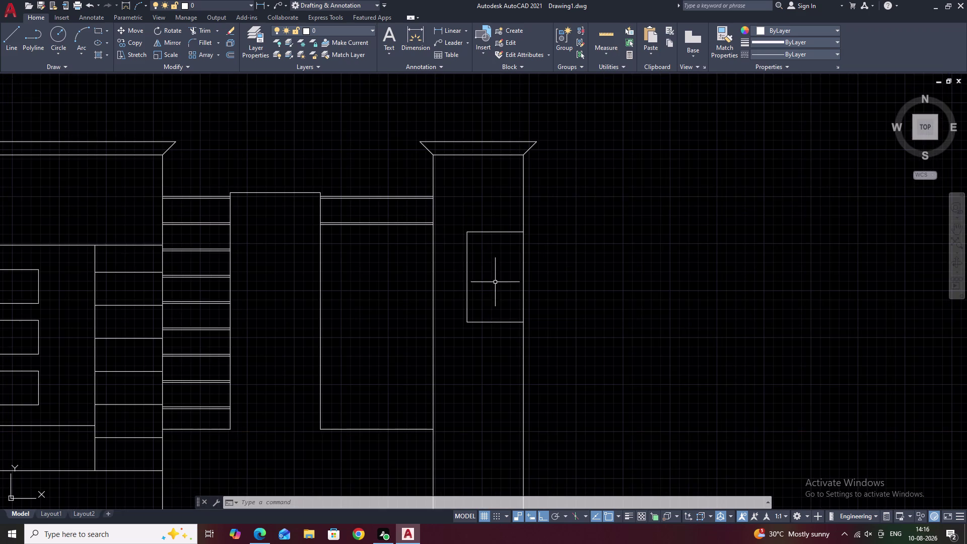
middle_drag(498, 287, 537, 306)
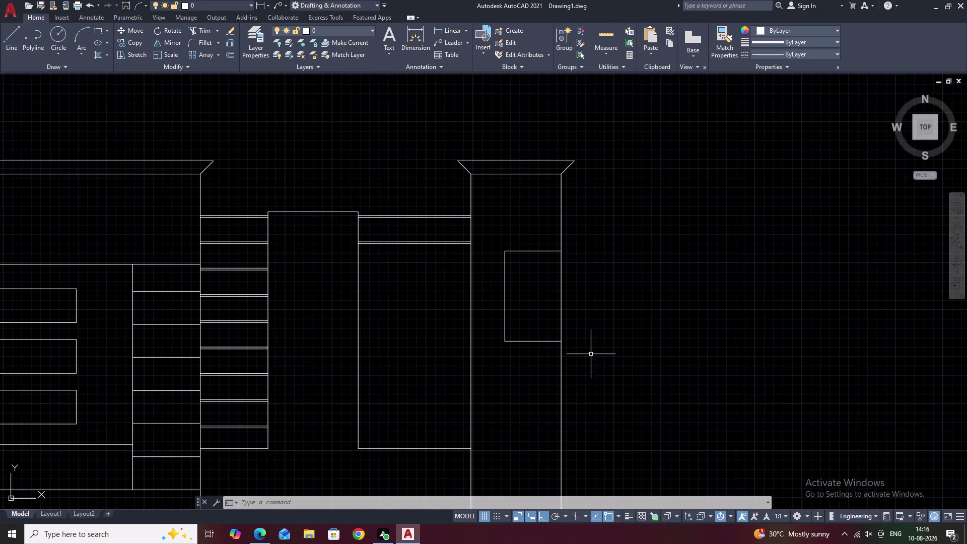
text(re)
key(space)
scroll(up, 3)
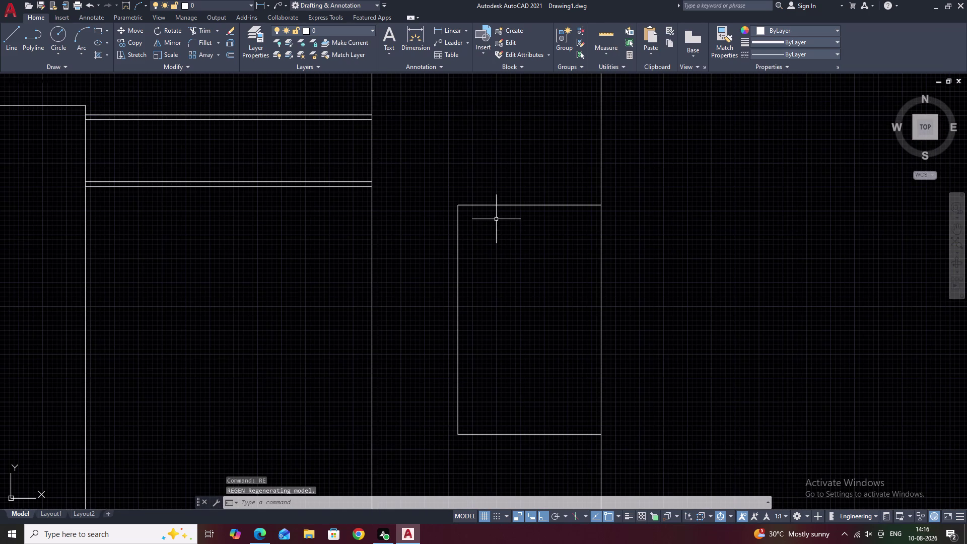
key(Escape)
Draw a thin rectangle (REC) across the top of the right tower's 2'-tall panel.
key(Escape)
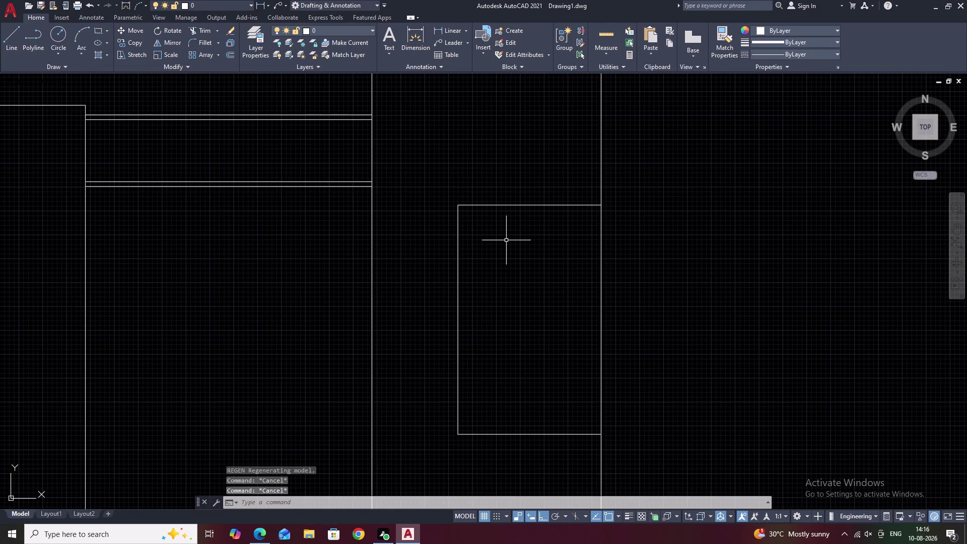
text(re)
text(c)
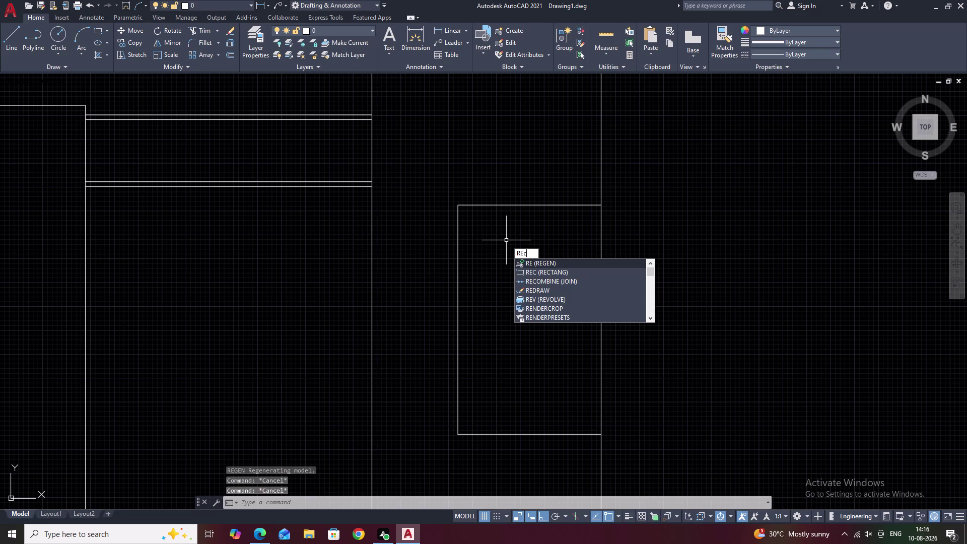
key(space)
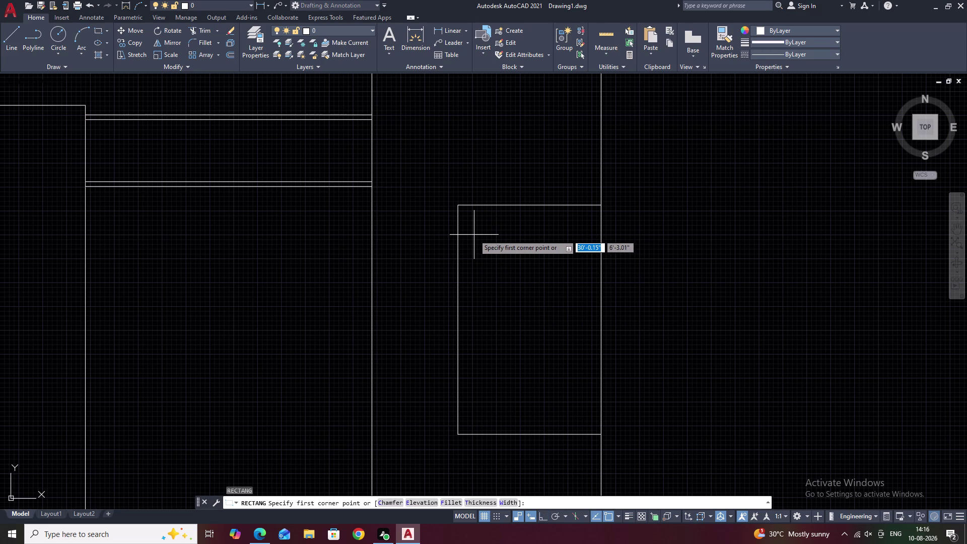
click(474, 235)
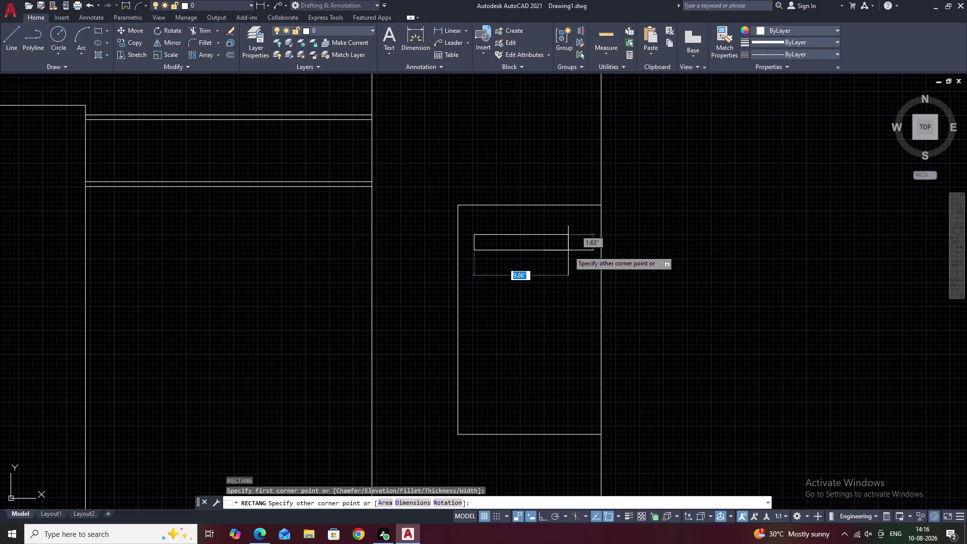
click(570, 249)
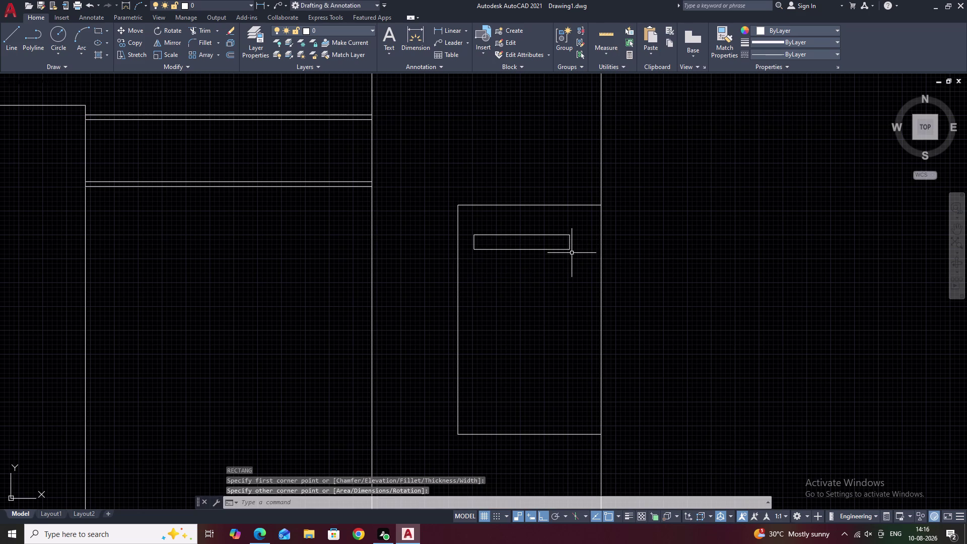
key(Escape)
scroll(down, 3)
middle_drag(579, 285, 519, 313)
Pan and zoom to frame the whole elevation around the right tower.
scroll(up, 3)
middle_drag(551, 337, 523, 311)
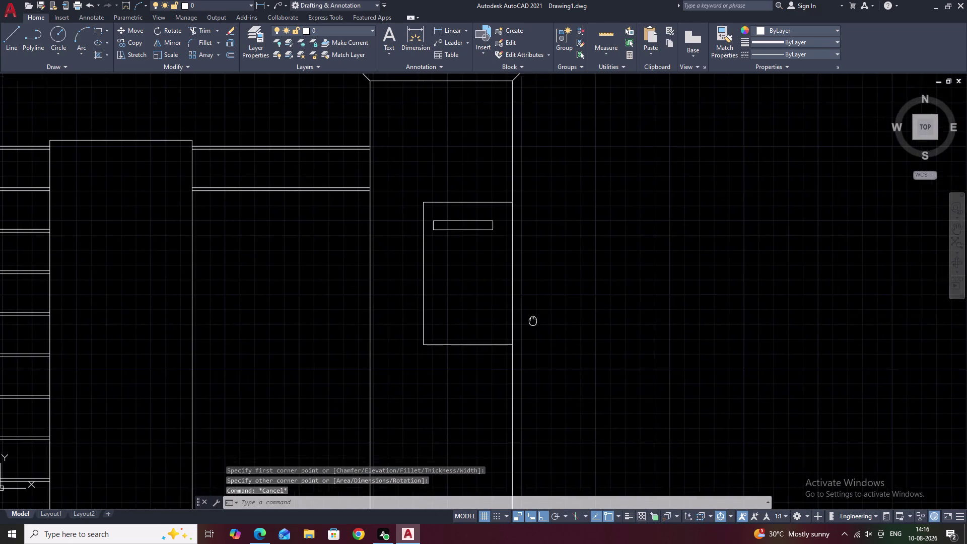
middle_drag(523, 312, 522, 310)
scroll(down, 3)
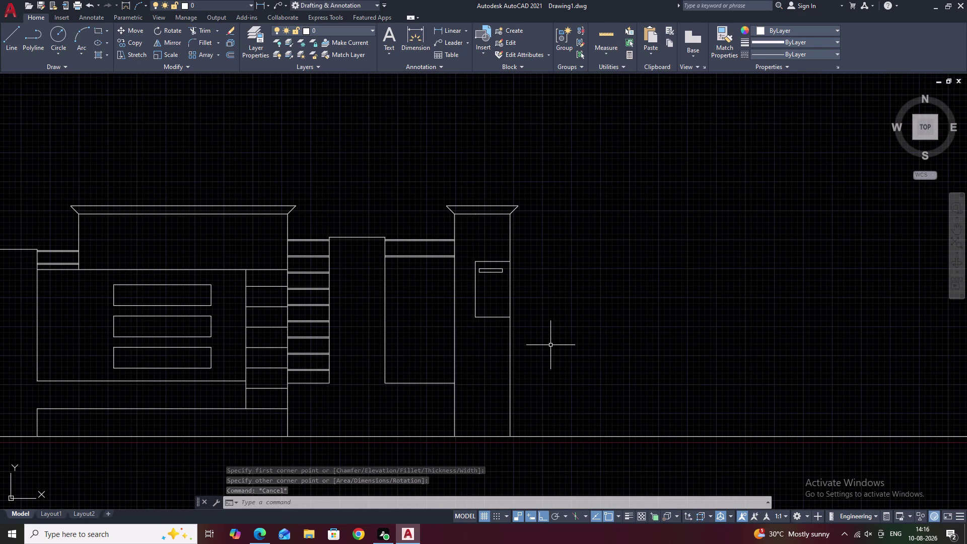
scroll(down, 3)
middle_drag(594, 351, 526, 352)
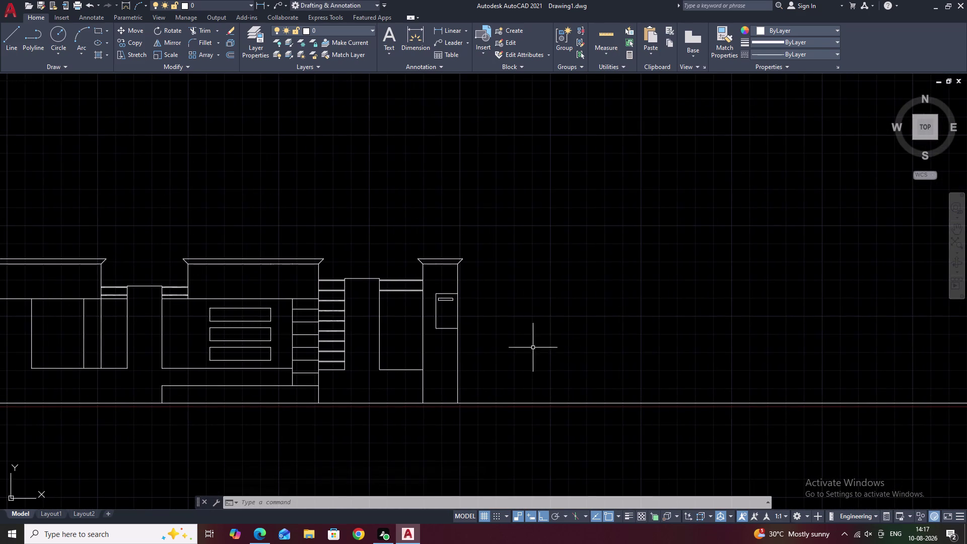
middle_drag(557, 341, 475, 342)
scroll(down, 3)
middle_drag(540, 336, 534, 336)
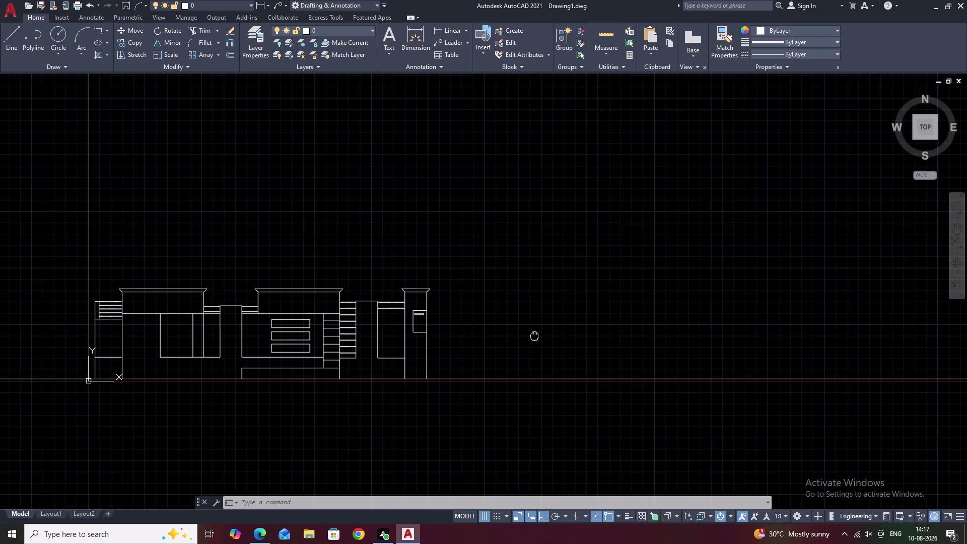
middle_drag(534, 336, 491, 338)
middle_drag(532, 338, 504, 336)
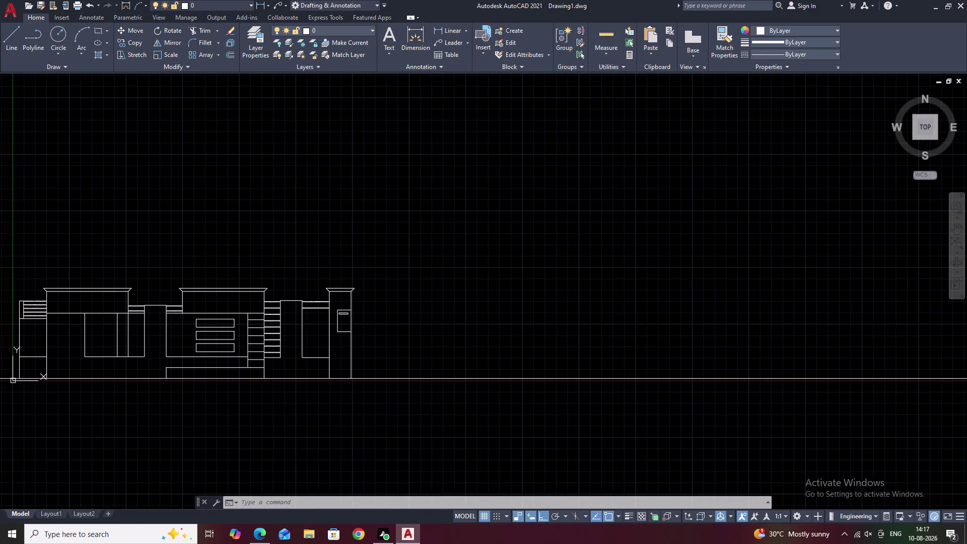
scroll(up, 3)
middle_click(444, 319)
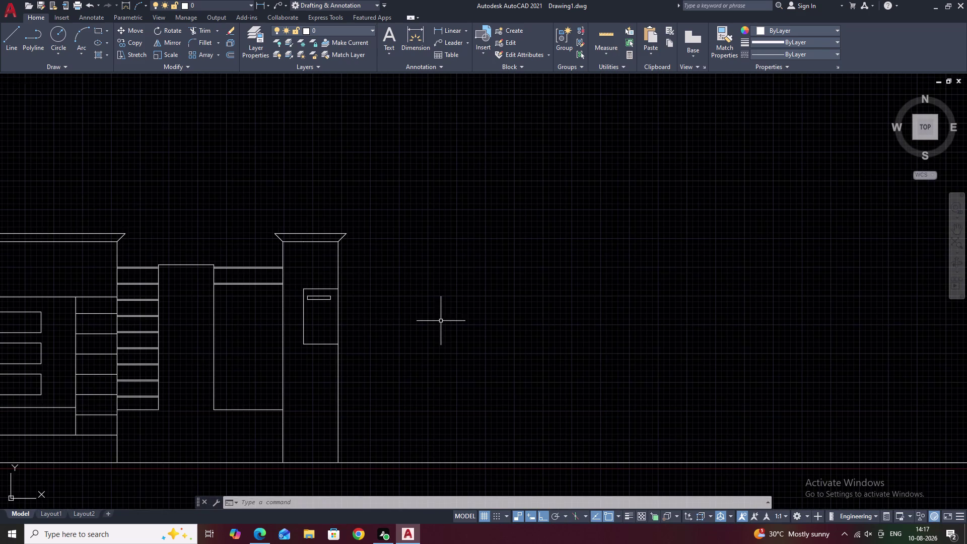
scroll(up, 3)
click(326, 228)
drag(319, 227, 183, 218)
scroll(up, 3)
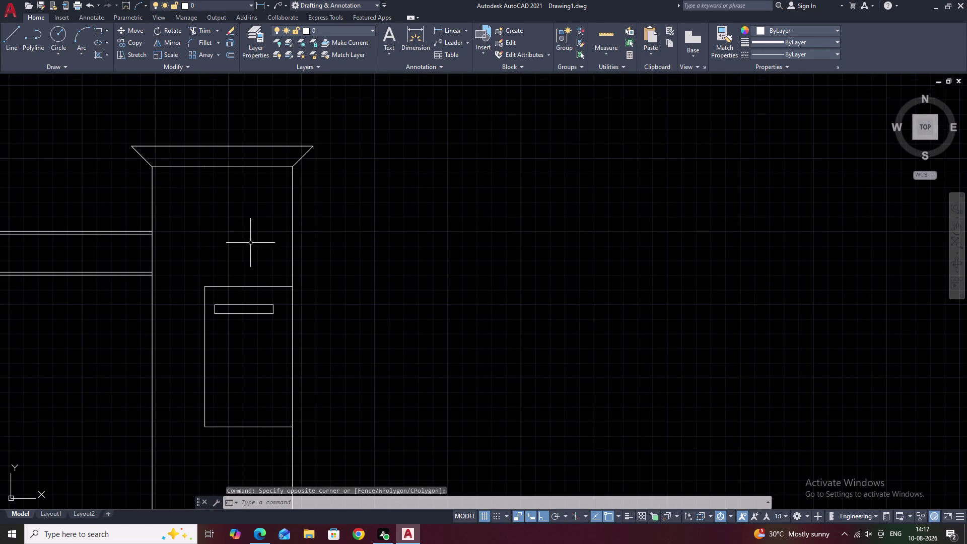
Select the right tower's edges, panel and slot, then clear the selection.
click(152, 336)
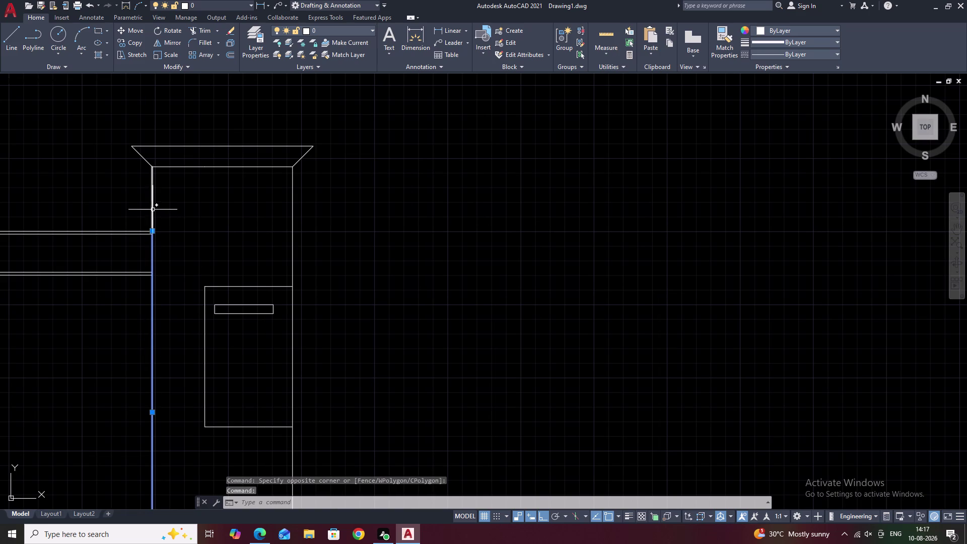
click(152, 205)
click(293, 203)
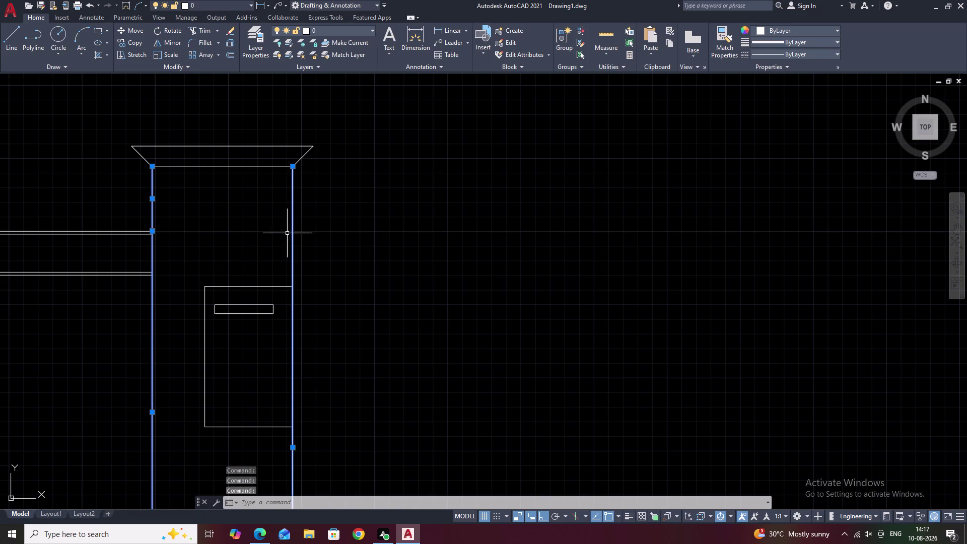
drag(271, 272, 211, 428)
drag(211, 430, 211, 438)
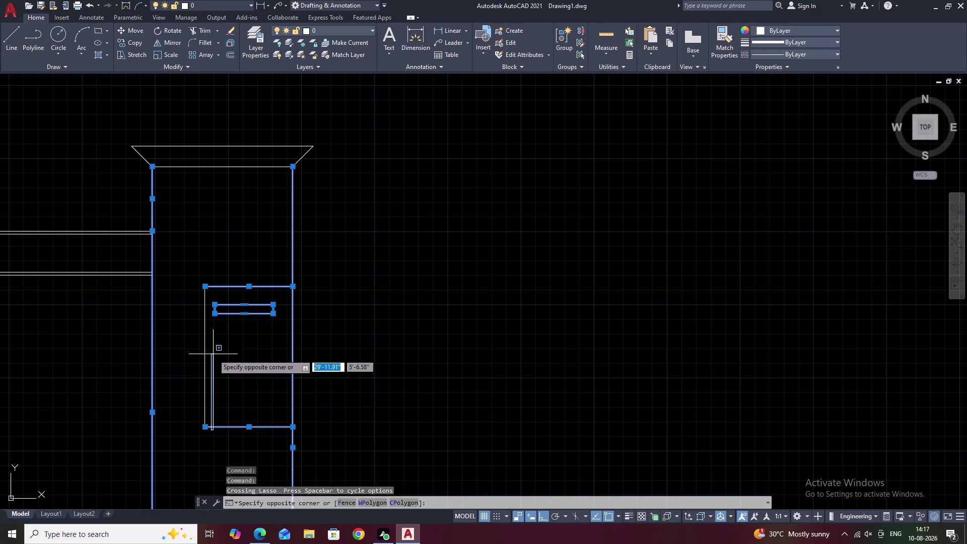
drag(213, 354, 189, 355)
drag(221, 357, 179, 356)
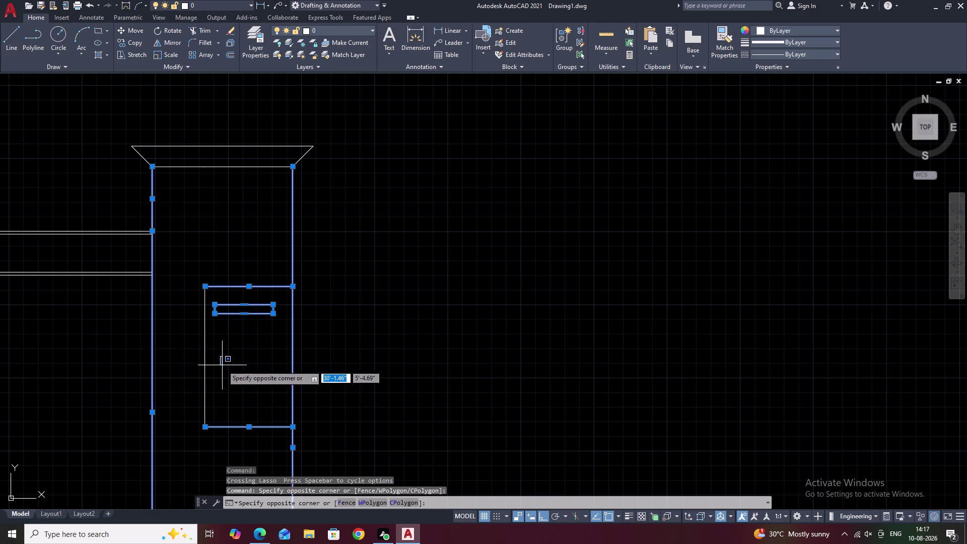
drag(222, 365, 187, 365)
key(Escape)
scroll(down, 3)
middle_drag(321, 381, 315, 239)
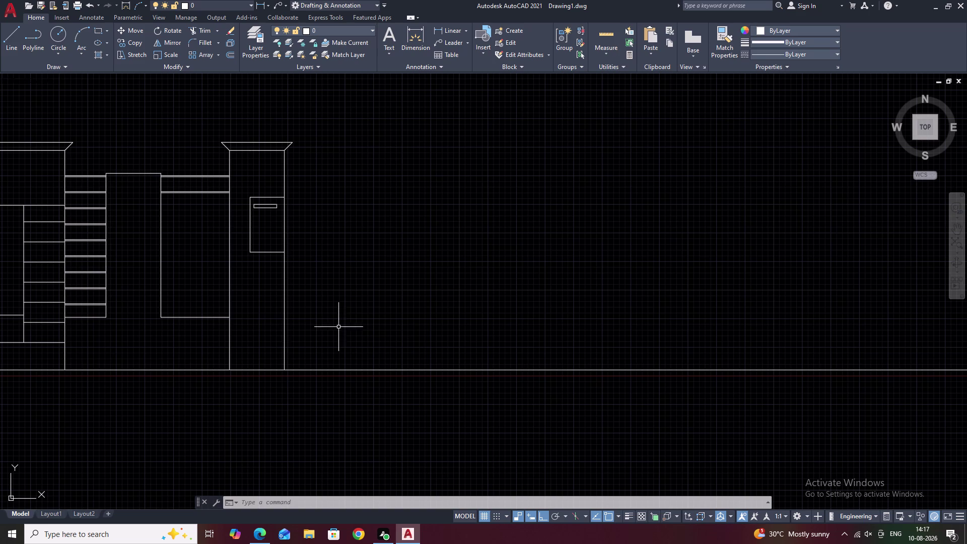
Offset the right tower's outer edge 8'5" to its right.
text(o 8)
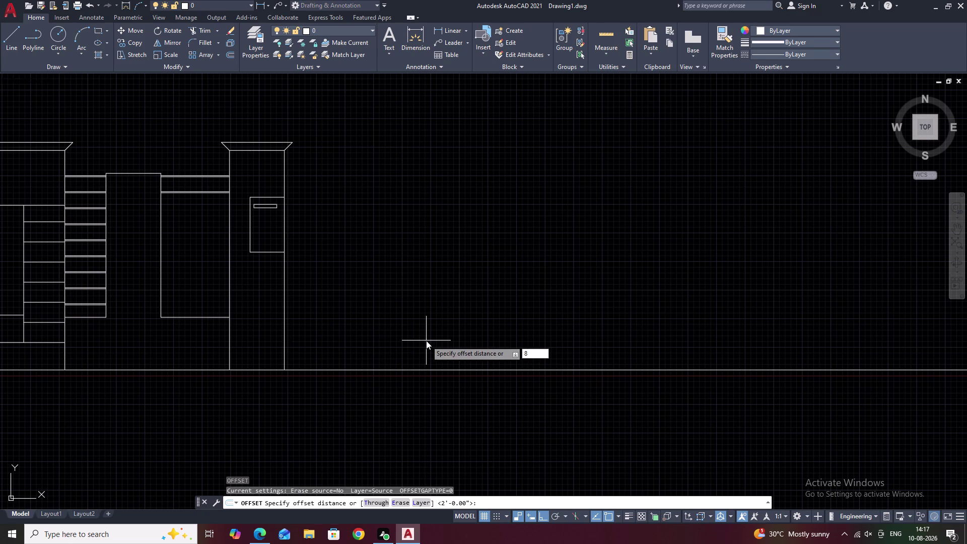
text('5)
key(shift+quotedbl)
key(space)
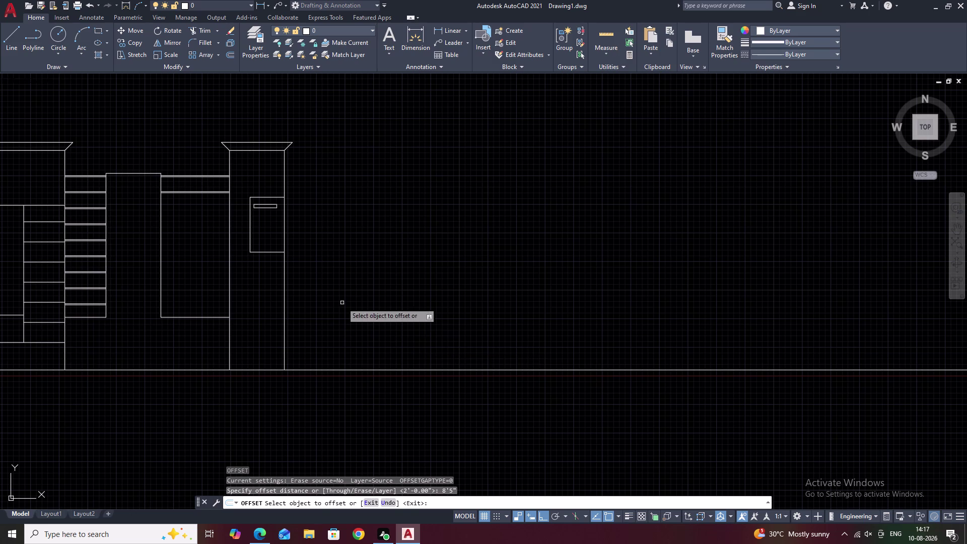
click(284, 311)
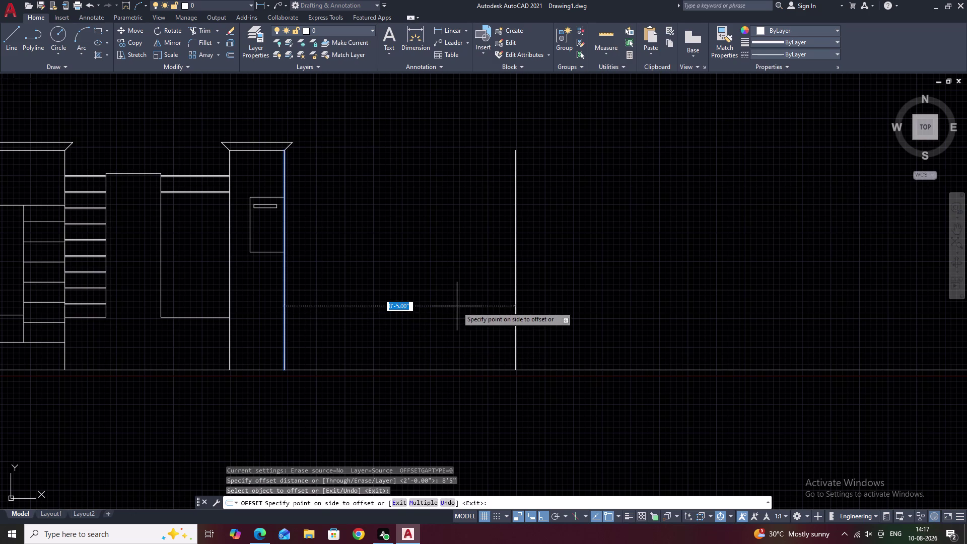
click(457, 307)
key(Escape)
middle_drag(316, 192, 424, 173)
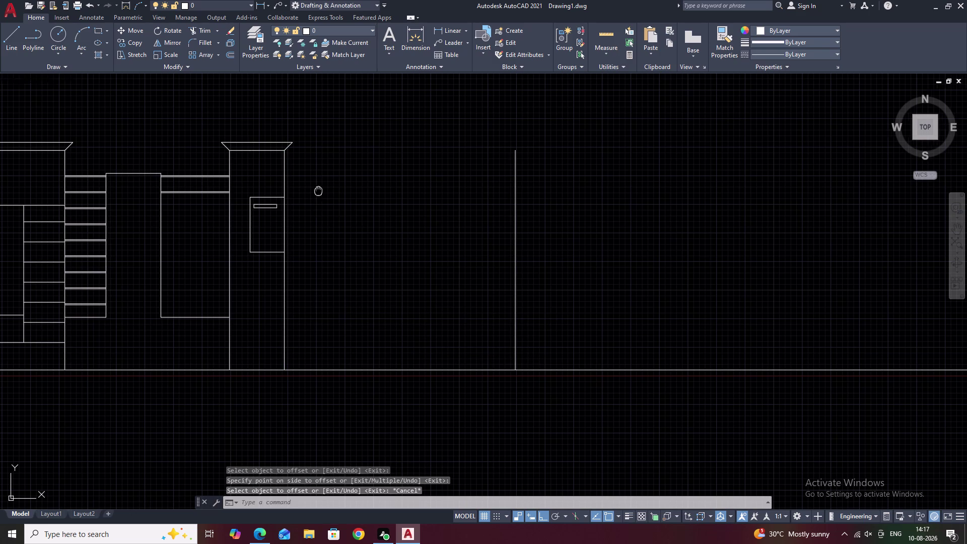
middle_drag(425, 174, 427, 172)
Select the right tower's left edge line.
click(341, 241)
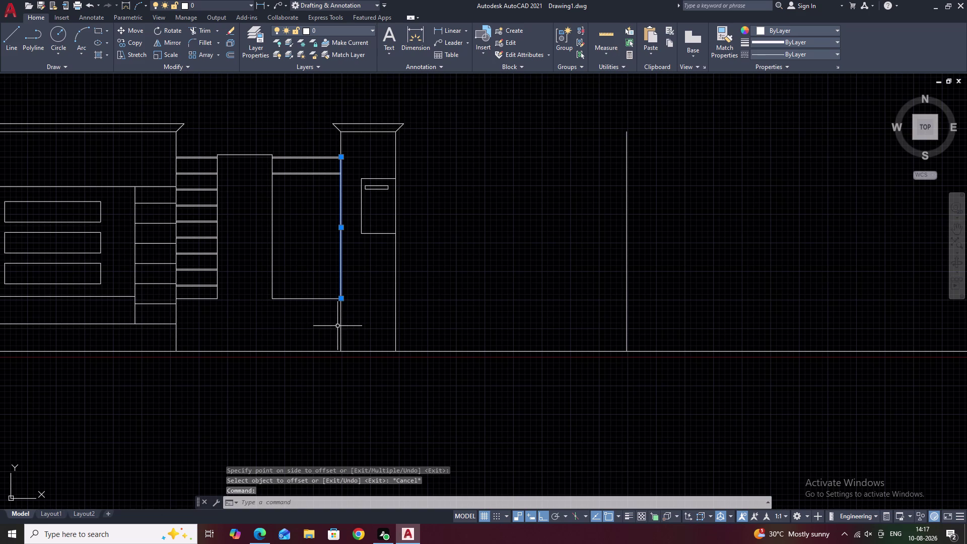
click(341, 329)
click(383, 169)
drag(379, 170, 378, 172)
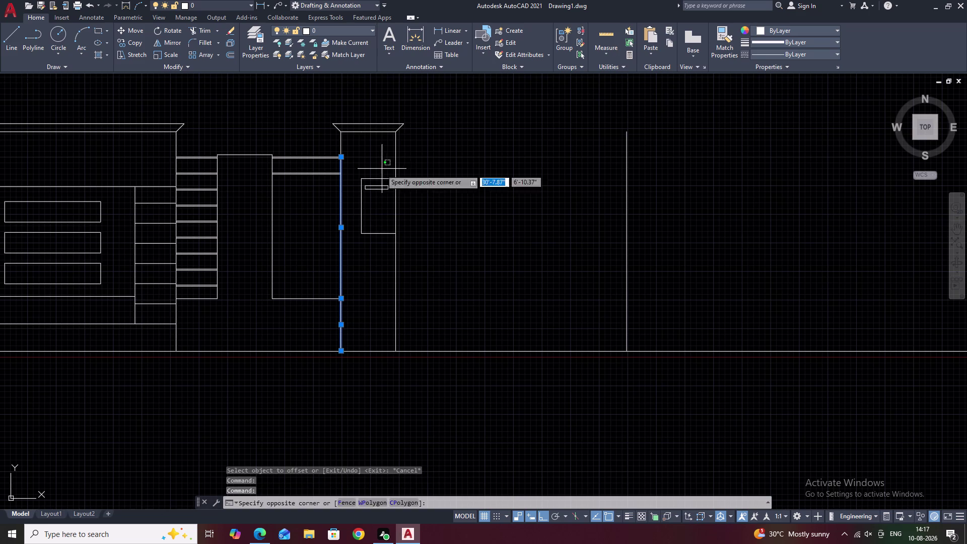
drag(379, 172, 367, 240)
scroll(up, 3)
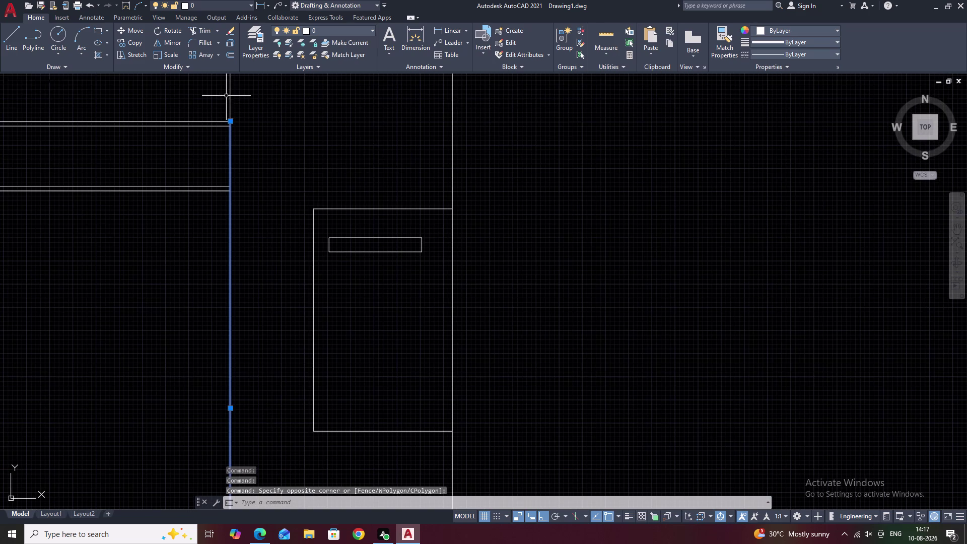
click(229, 95)
scroll(down, 3)
middle_drag(289, 123, 308, 198)
scroll(up, 3)
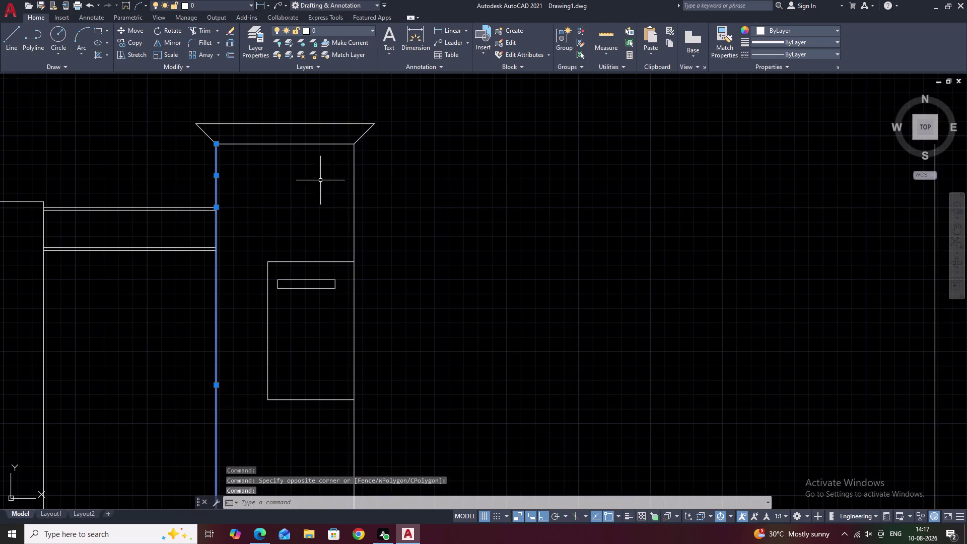
Add the sloped cap lines, window outline and inner slot to the selection.
drag(348, 108, 295, 157)
scroll(up, 3)
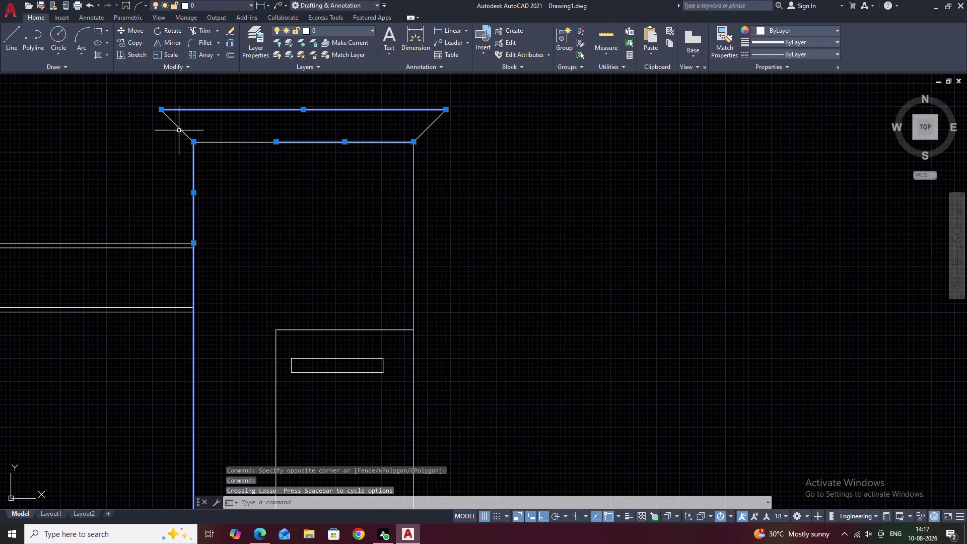
click(180, 129)
scroll(down, 3)
middle_drag(311, 270, 303, 200)
drag(295, 159, 280, 323)
scroll(up, 3)
drag(267, 220, 233, 245)
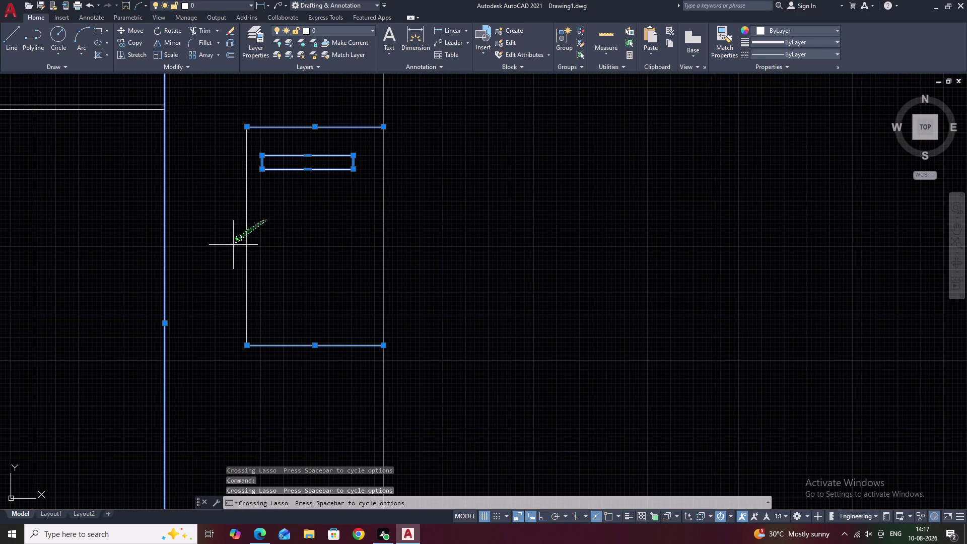
scroll(down, 3)
scroll(down, 3)
middle_drag(426, 314, 425, 282)
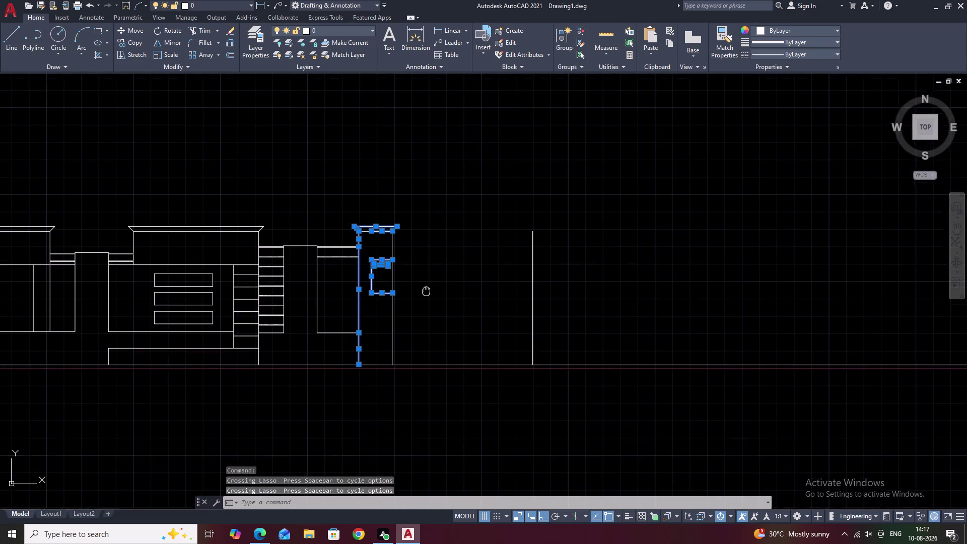
middle_drag(425, 283, 424, 273)
Start MIRROR on the gathered parts, using M2P for the axis's first point.
text(mi)
key(space)
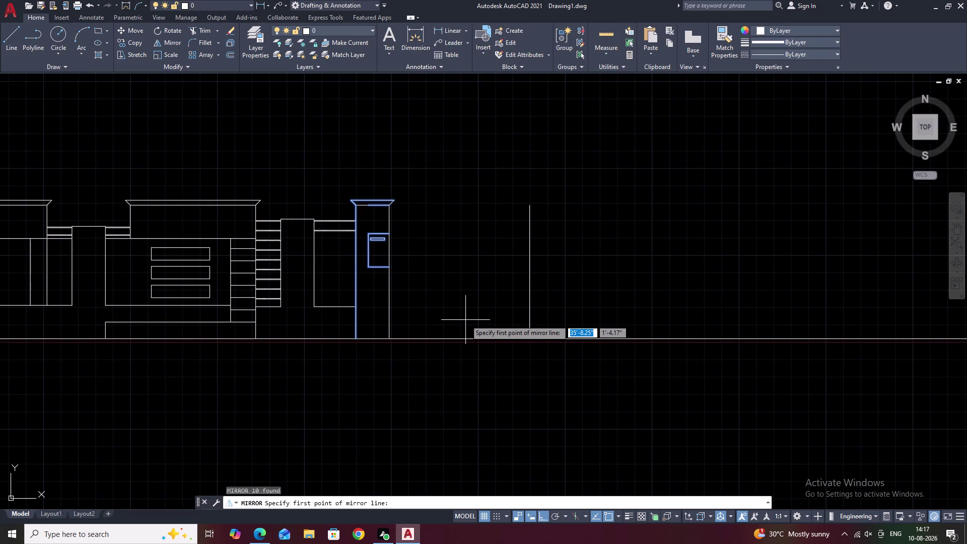
text(m2)
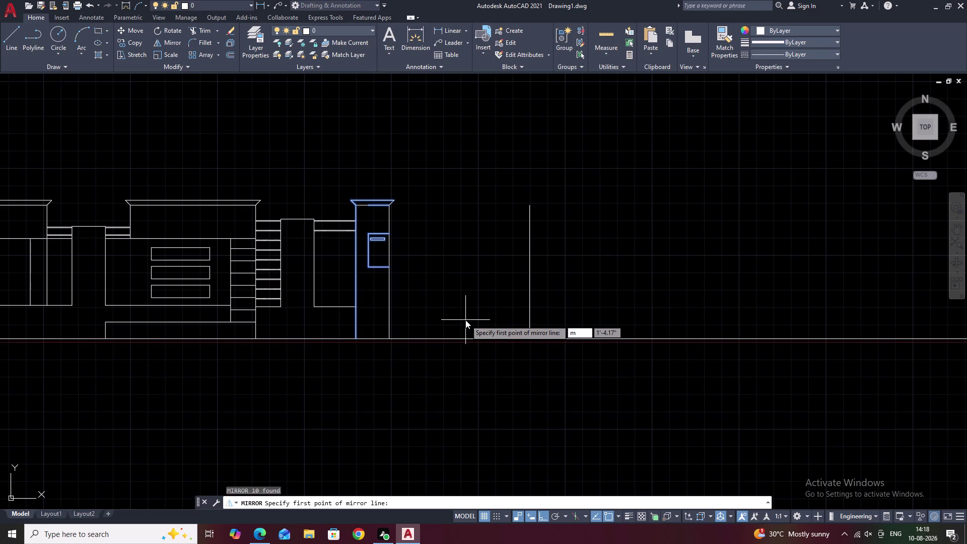
text(p)
key(space)
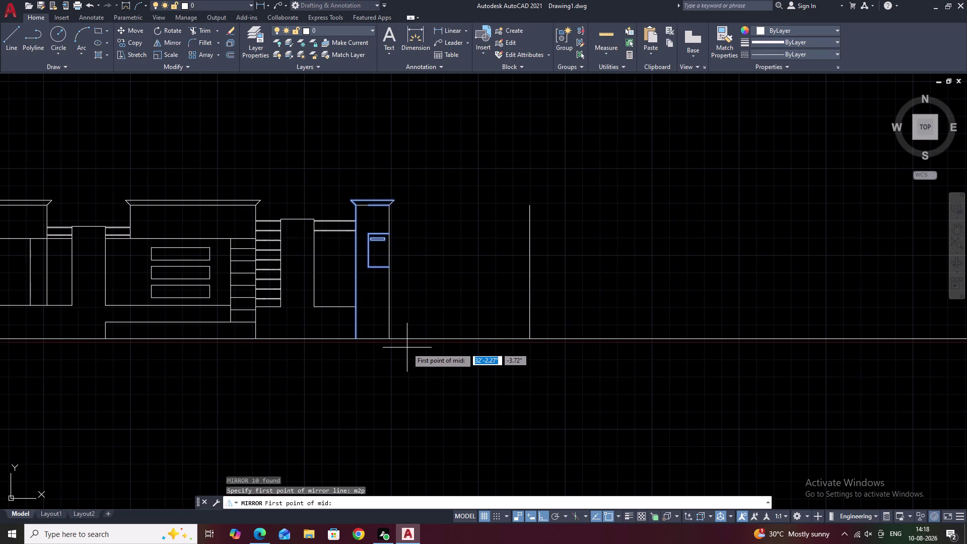
Set a vertical mirror axis midway between the tower edge and new line, keeping originals.
scroll(up, 3)
click(358, 327)
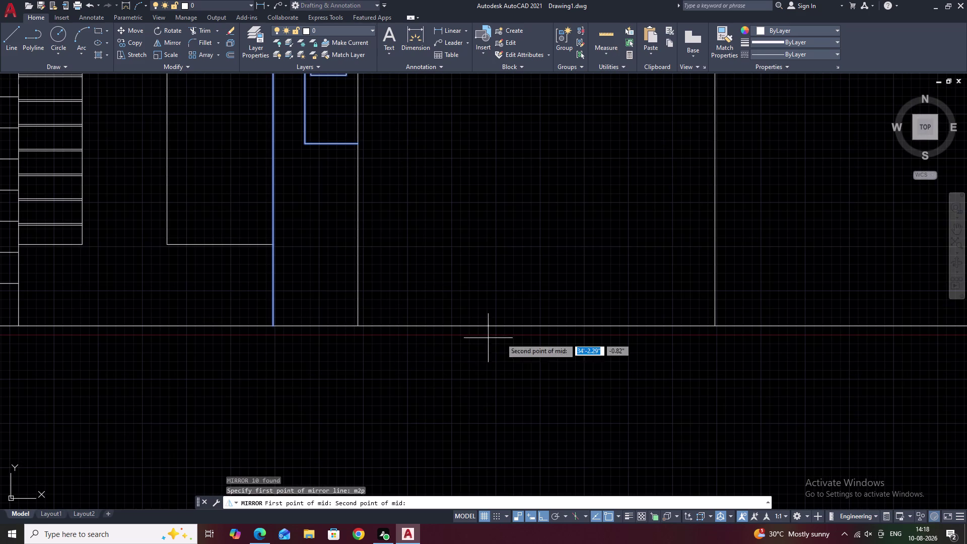
click(716, 327)
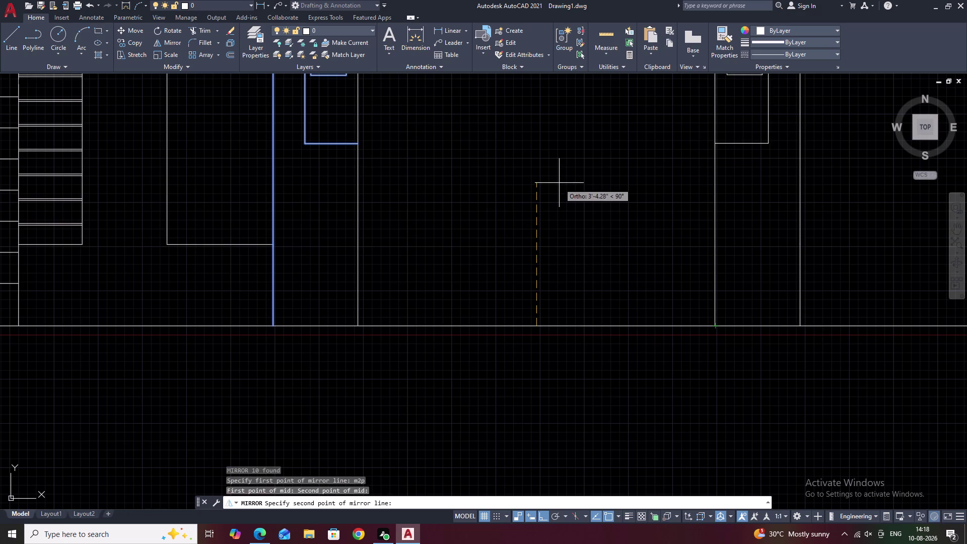
click(560, 172)
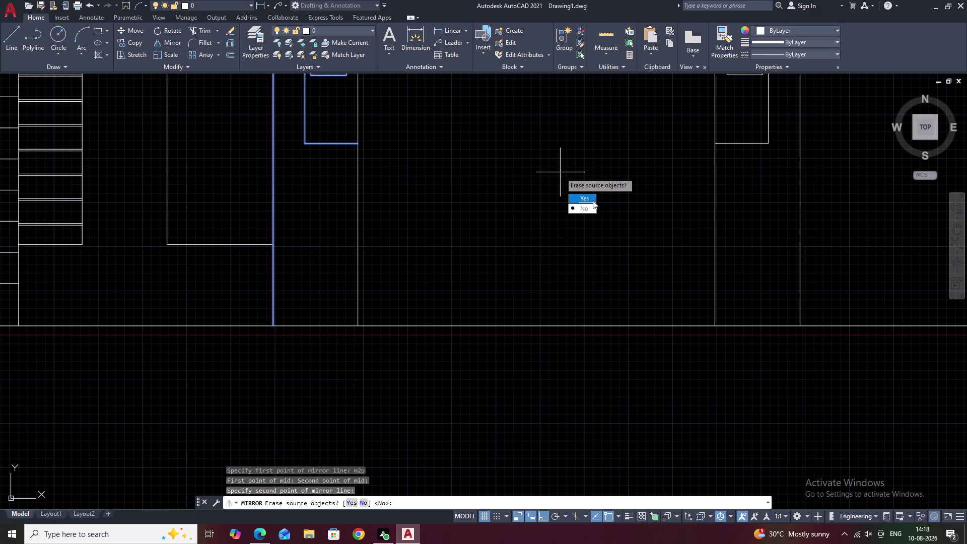
drag(591, 205, 561, 173)
scroll(down, 3)
middle_drag(574, 179, 578, 251)
scroll(up, 3)
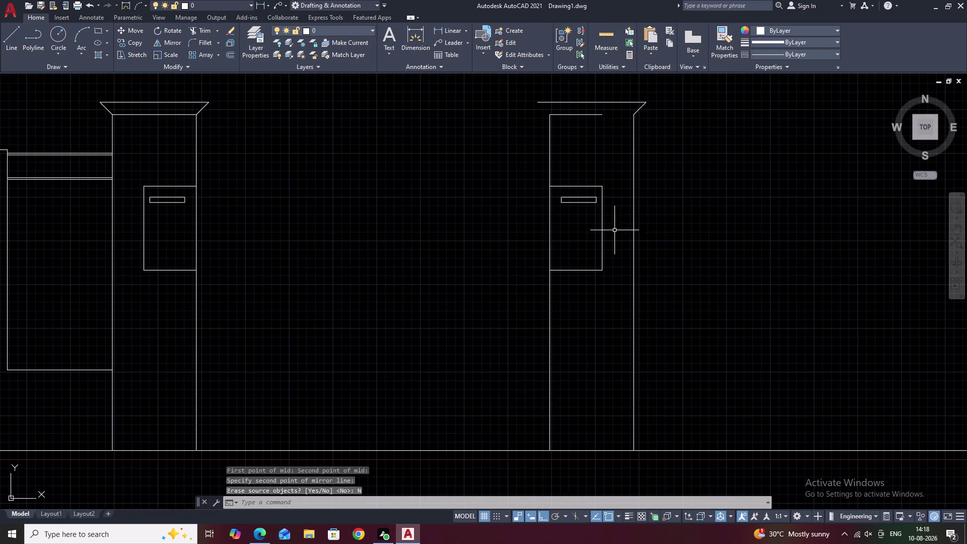
middle_drag(591, 202, 599, 259)
scroll(up, 3)
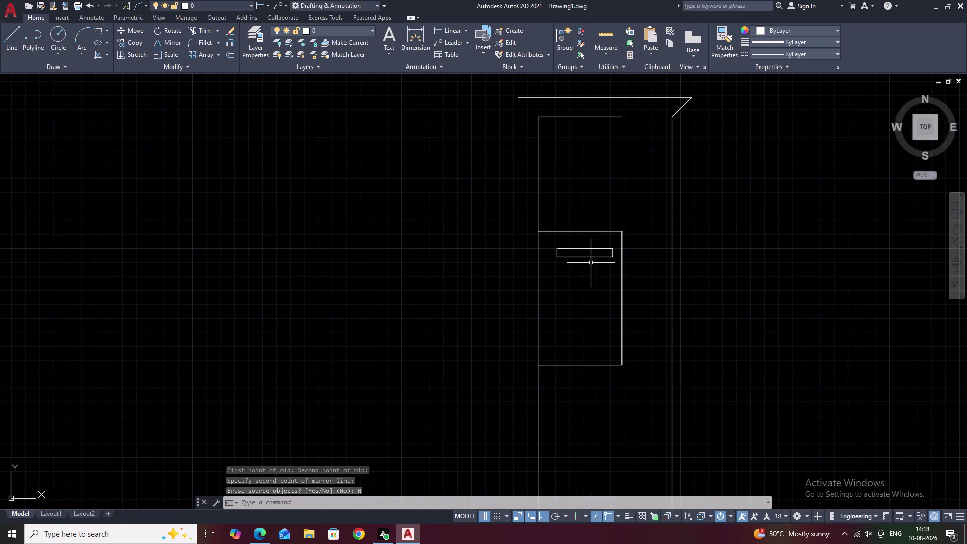
scroll(down, 3)
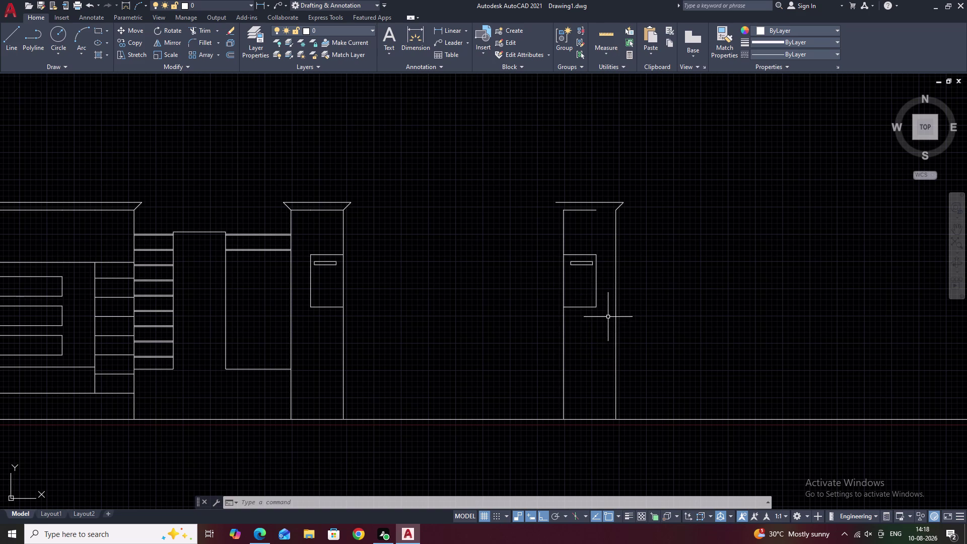
Erase the mirrored tower parts, leaving out the copy's tall edge line.
drag(670, 175, 663, 174)
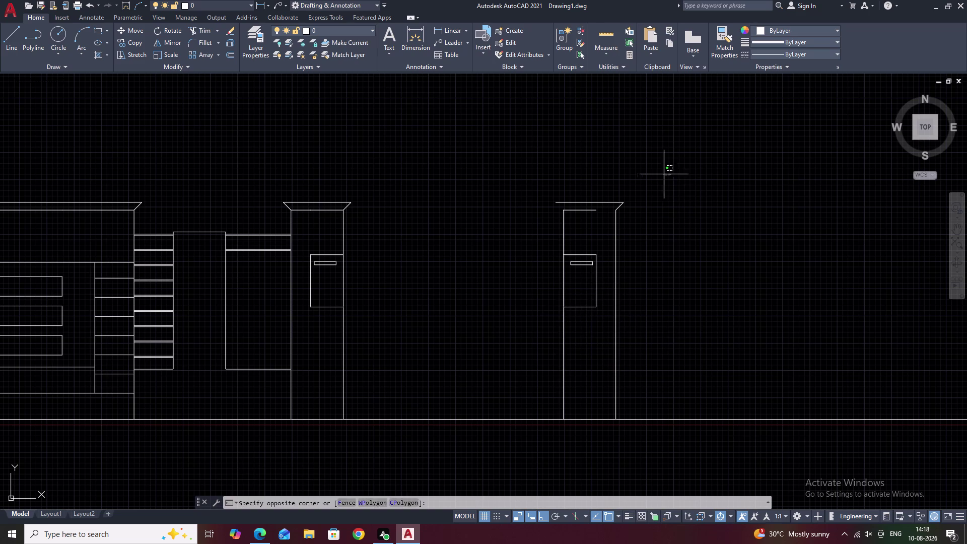
drag(663, 174, 571, 334)
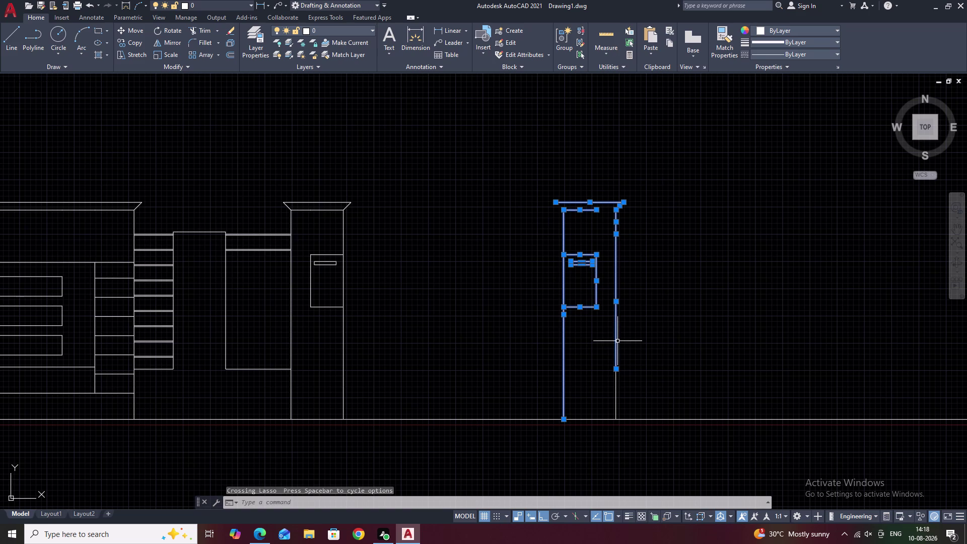
key(Escape)
drag(633, 177, 596, 333)
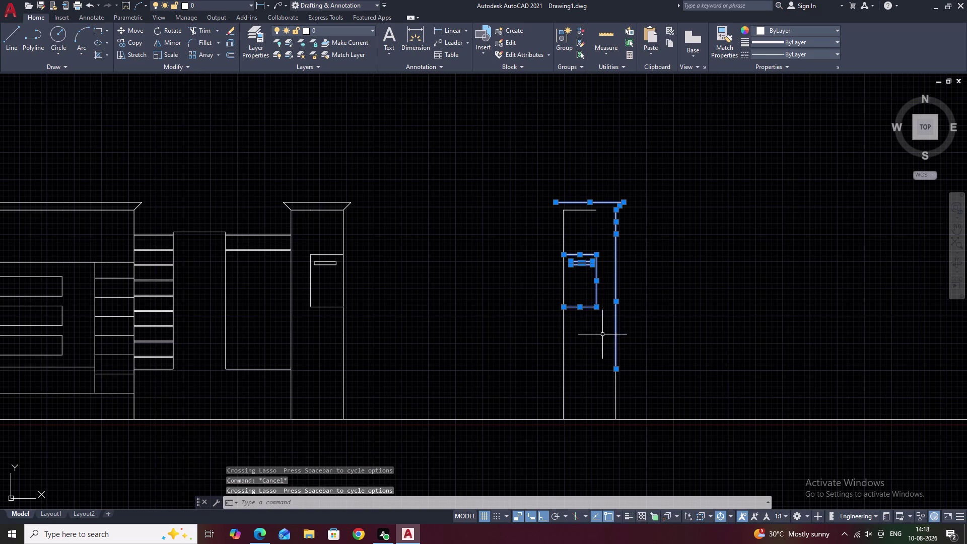
text(e)
key(space)
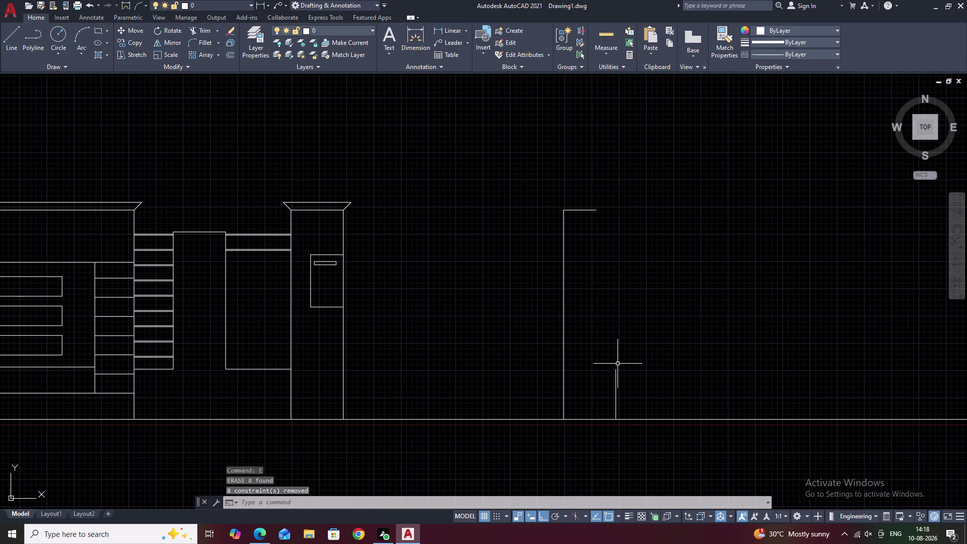
Erase the leftover short top line from the mirrored copy.
click(616, 378)
key(e)
key(space)
click(586, 210)
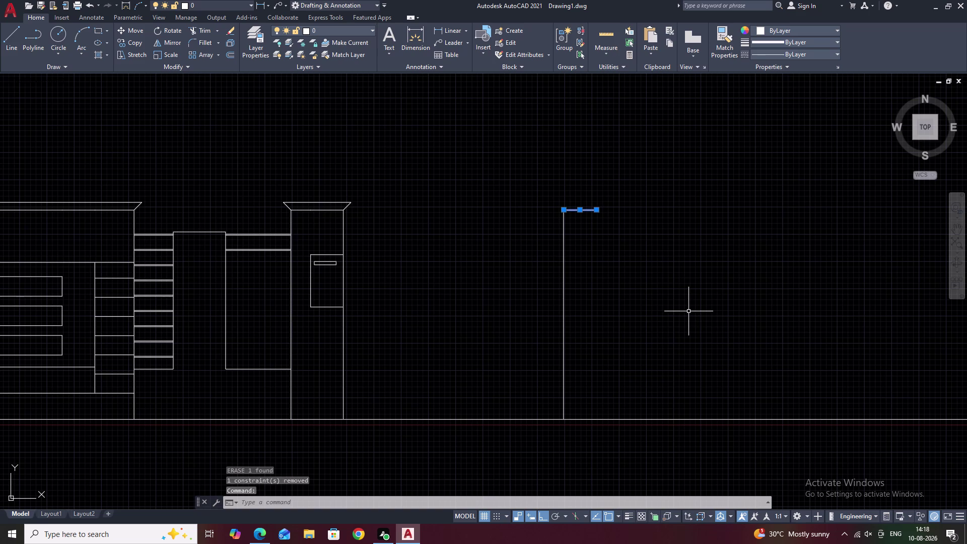
text(e)
key(space)
key(Escape)
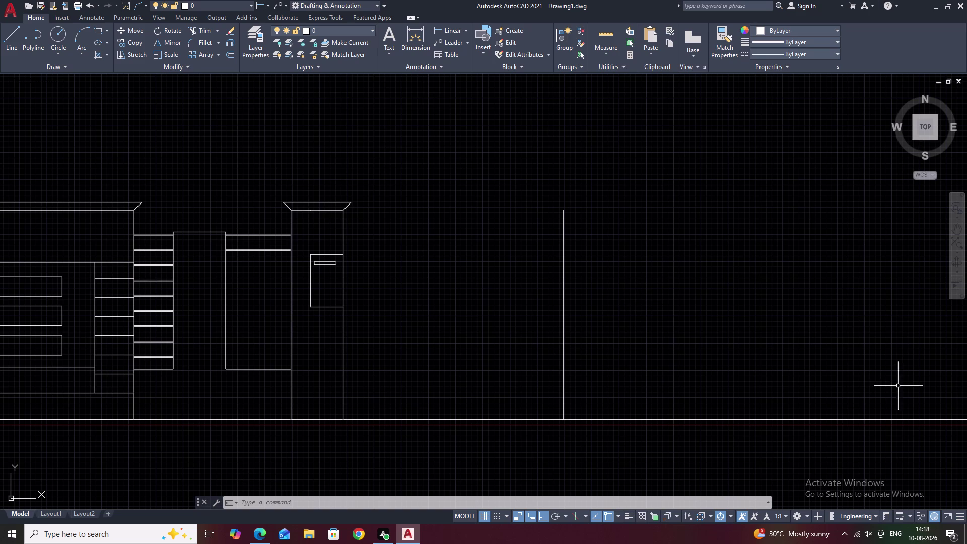
middle_drag(409, 302, 523, 325)
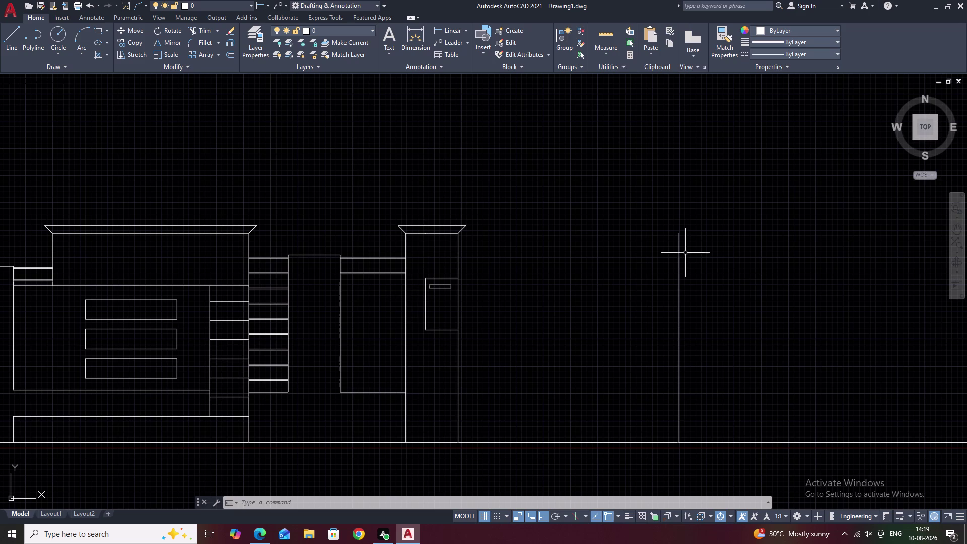
Select the tower's left edge, top edge and parapet cap lines.
scroll(up, 3)
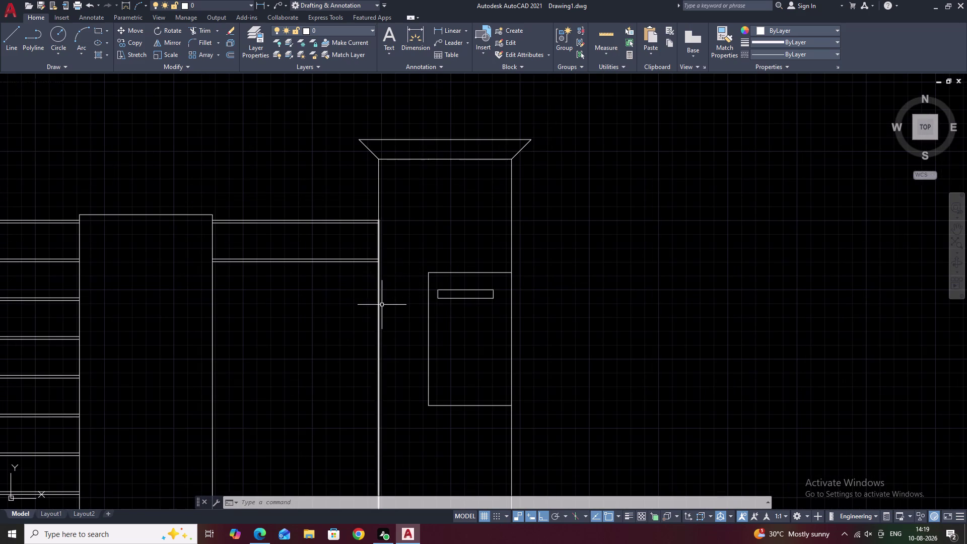
click(377, 314)
click(379, 313)
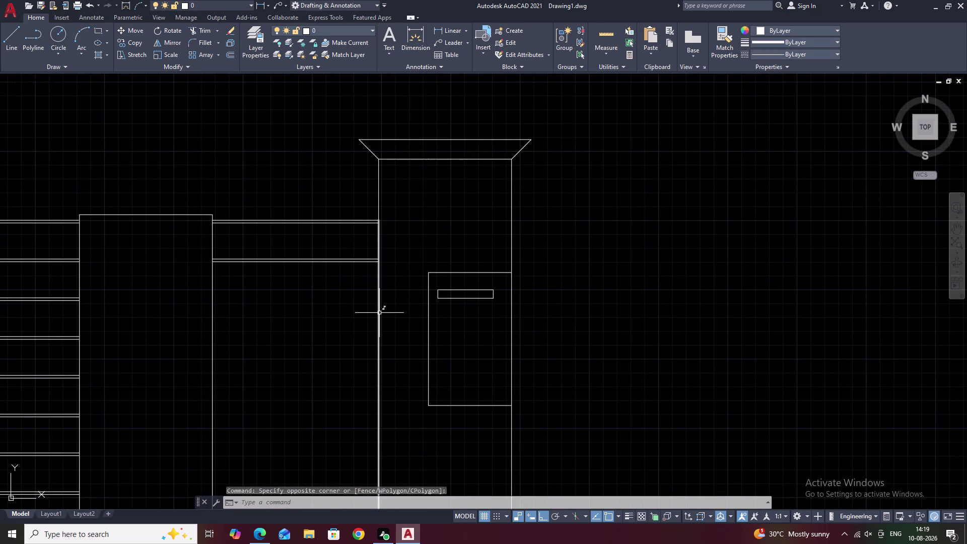
click(379, 312)
click(377, 188)
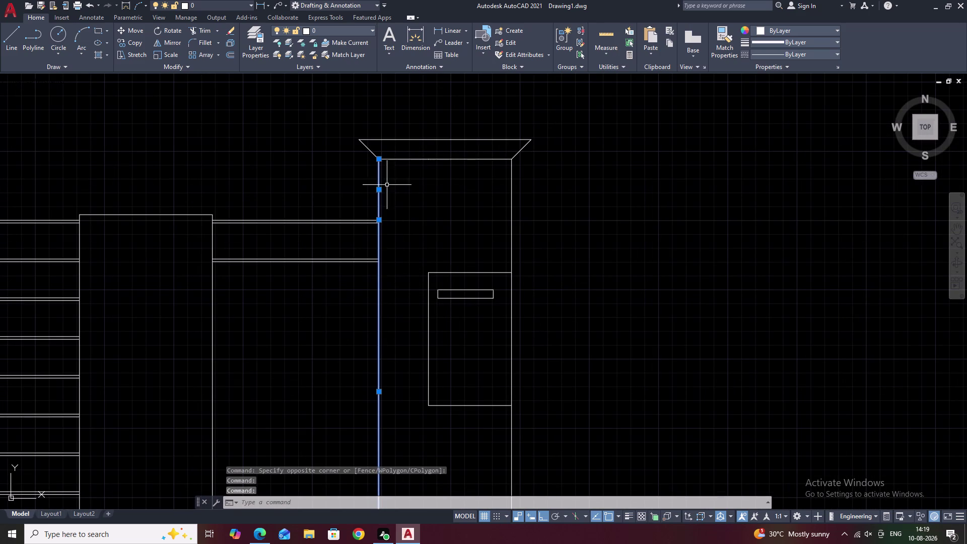
click(421, 159)
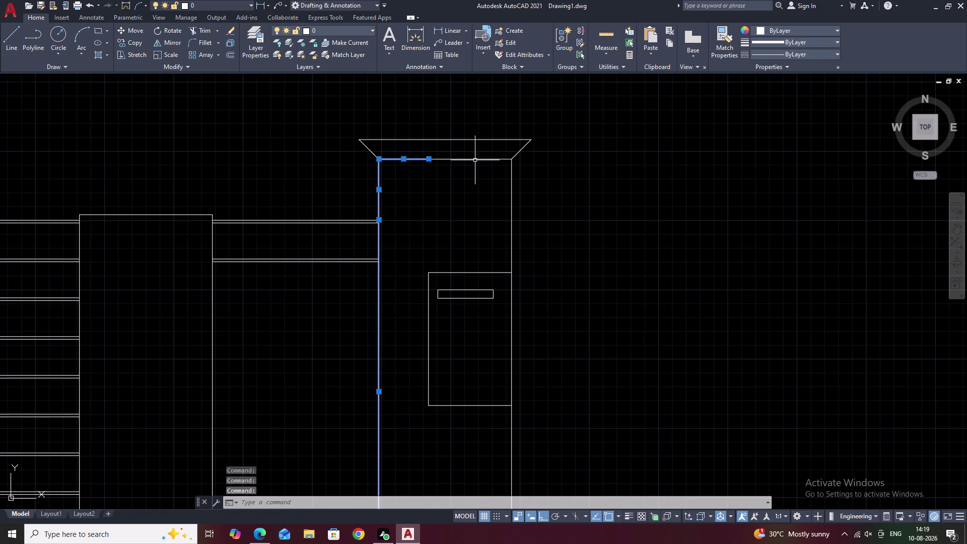
click(475, 160)
drag(405, 123, 365, 157)
drag(544, 153, 508, 146)
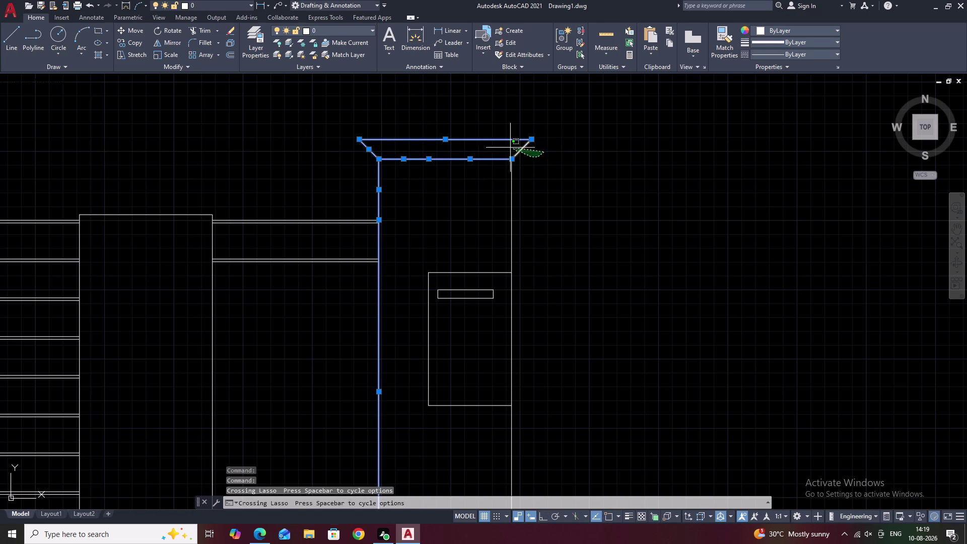
drag(507, 146, 503, 143)
Add more tower lines and the window's bottom edge to the selection.
middle_drag(595, 208, 650, 57)
scroll(down, 3)
middle_drag(664, 233, 664, 178)
click(561, 211)
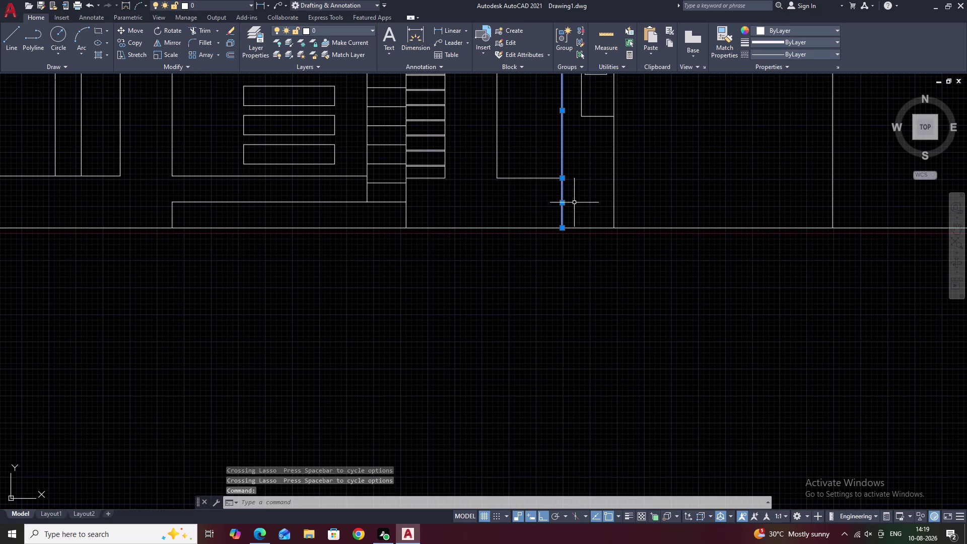
middle_drag(576, 199, 583, 261)
middle_drag(612, 177, 611, 229)
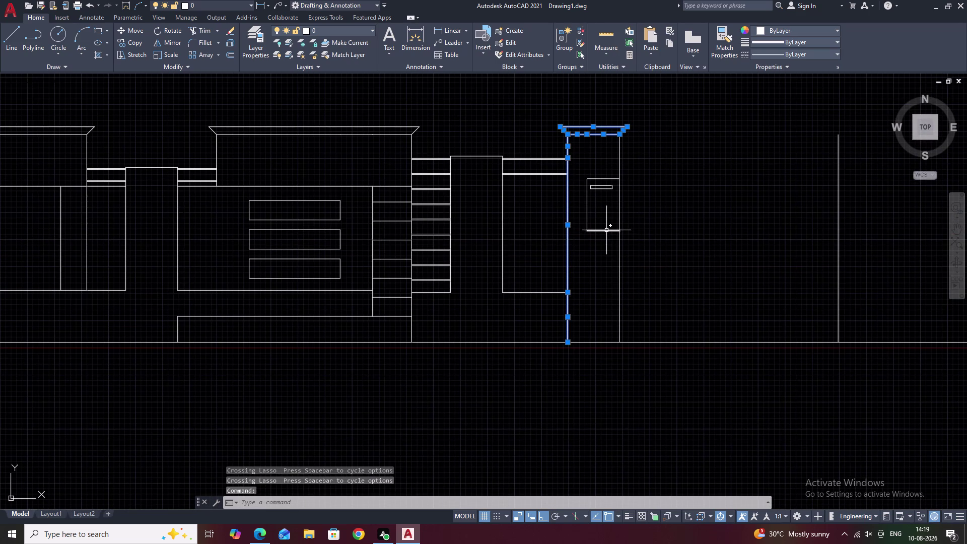
scroll(up, 3)
click(606, 231)
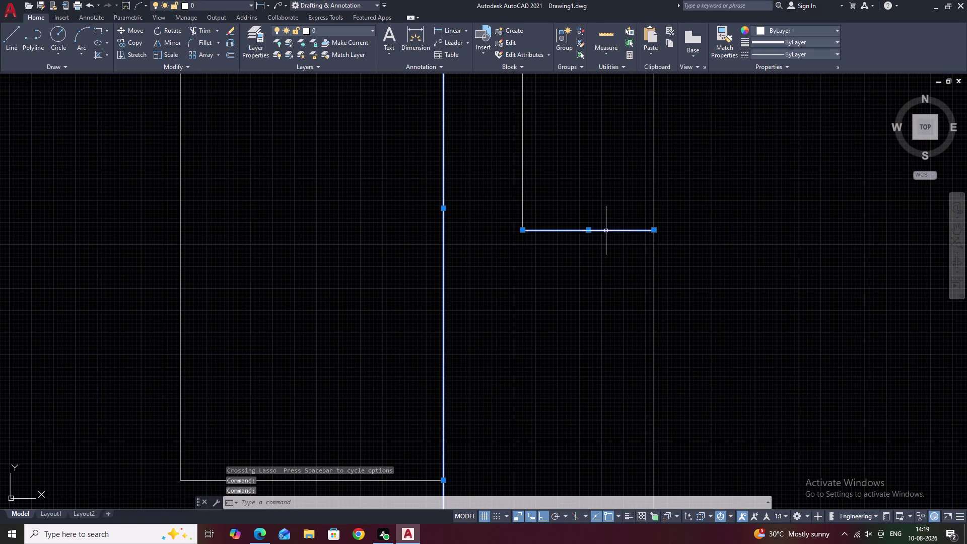
Add the window's left and top edges, then zoom back out to the towers.
middle_drag(556, 171, 578, 249)
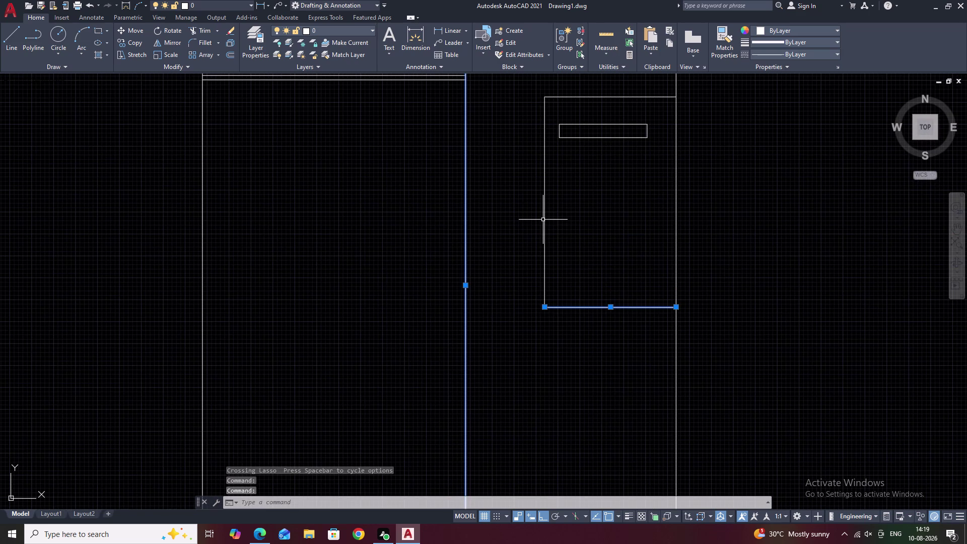
click(545, 217)
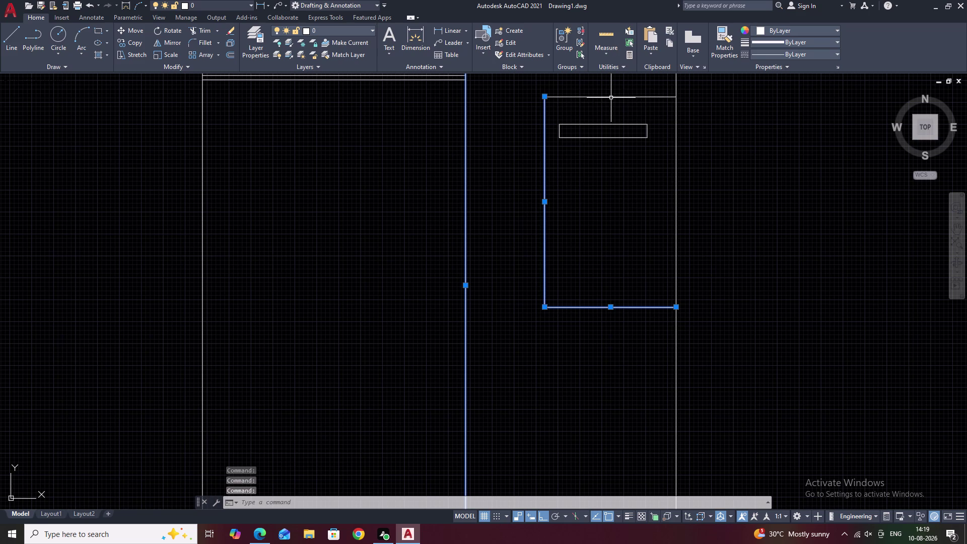
click(612, 96)
scroll(down, 3)
middle_drag(780, 174, 676, 251)
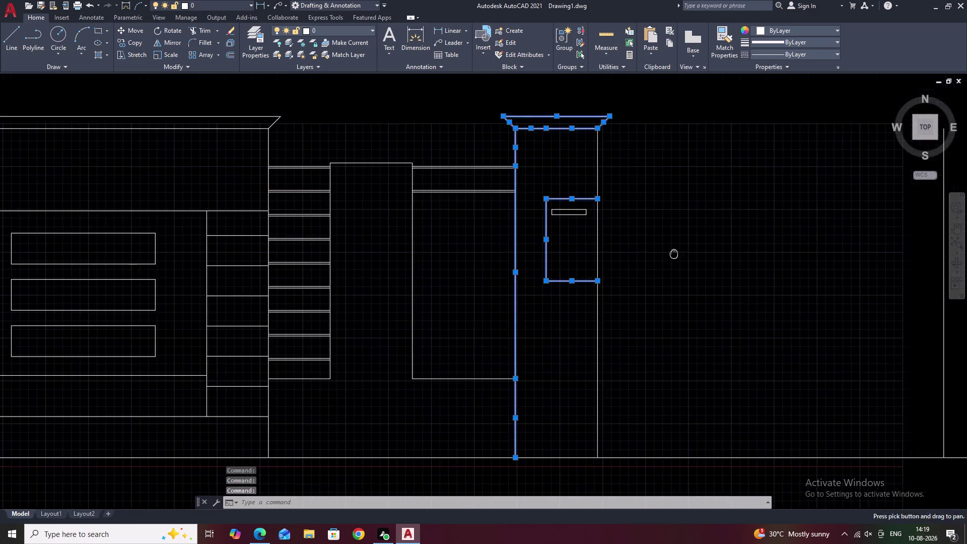
scroll(down, 3)
middle_drag(681, 253, 628, 263)
scroll(up, 3)
scroll(down, 3)
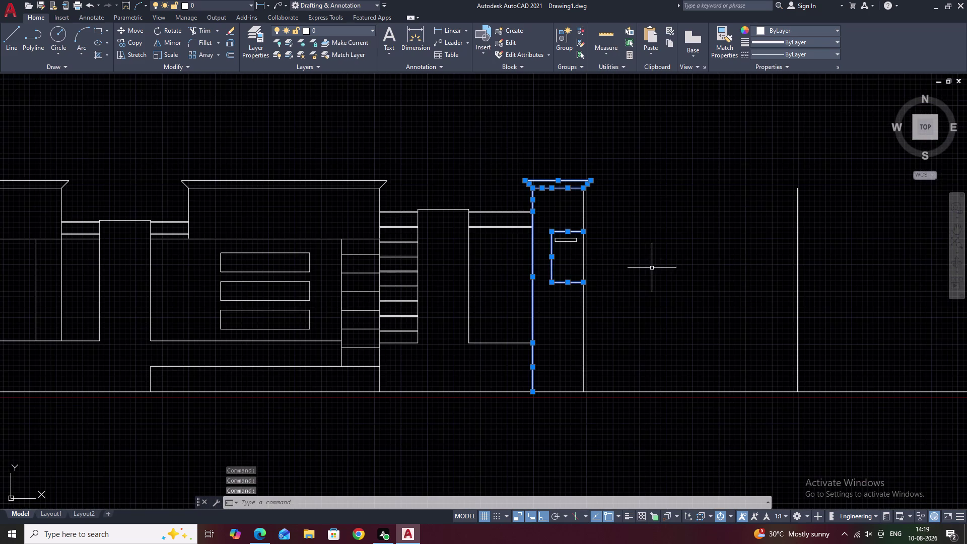
middle_drag(652, 268, 600, 265)
Mirror the capped tower and its window about a vertical M2P axis, keeping the original.
text(m)
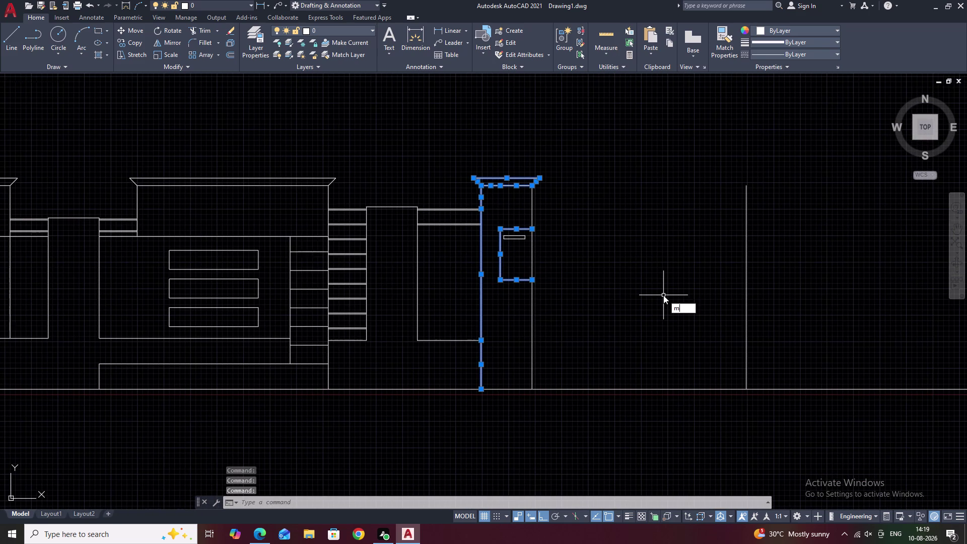
text(i)
key(space)
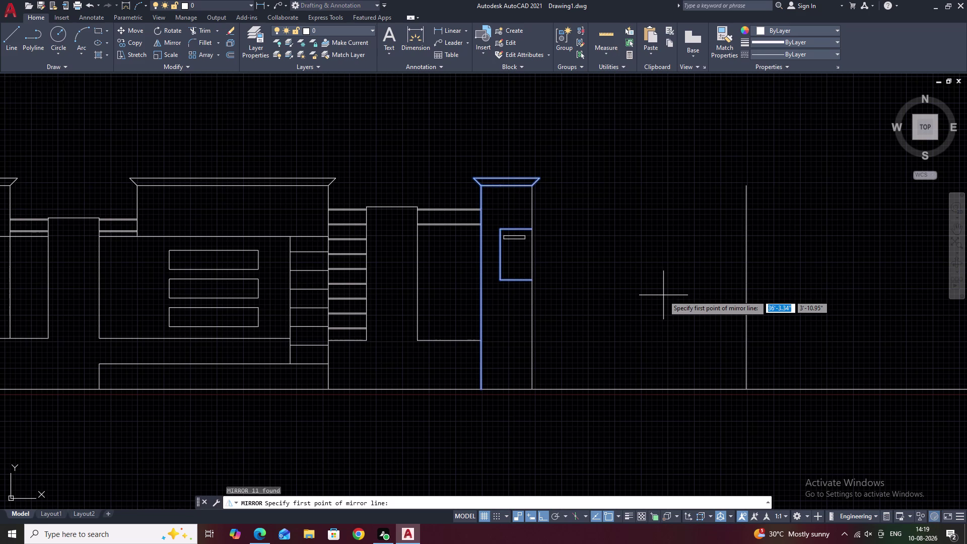
text(m2p)
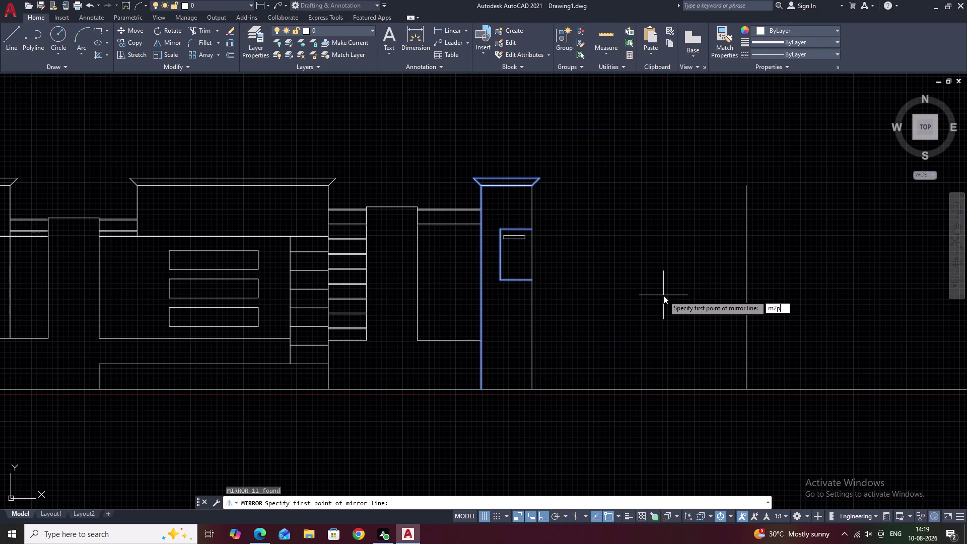
key(space)
click(532, 388)
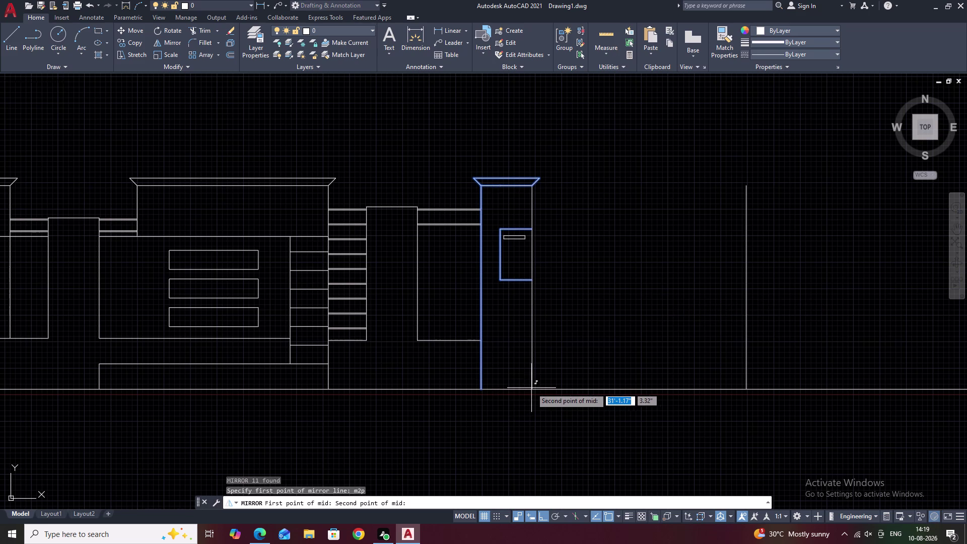
click(749, 390)
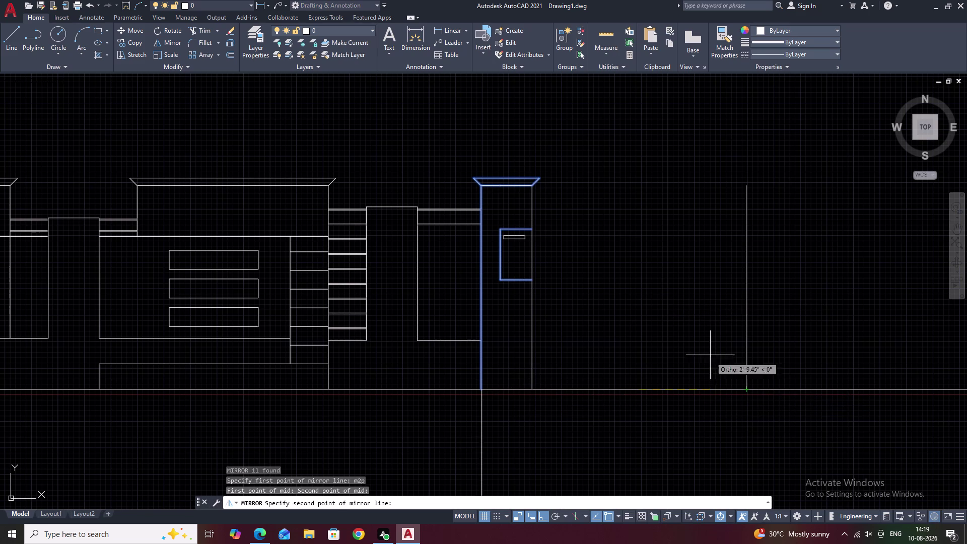
click(674, 296)
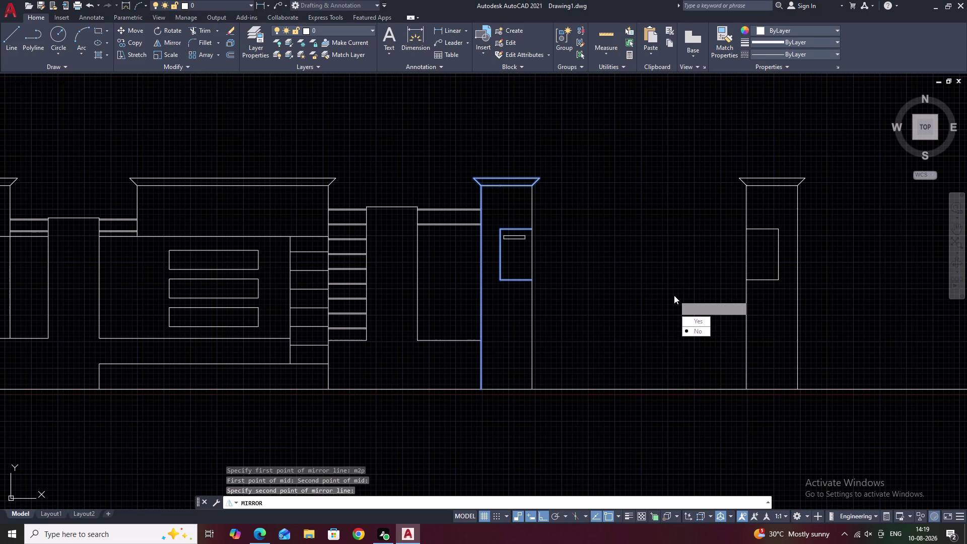
drag(703, 334, 674, 295)
Pan to view both towers, clear the selection and center on the new tower.
middle_drag(832, 317, 700, 314)
scroll(down, 3)
middle_drag(735, 300, 618, 305)
scroll(up, 3)
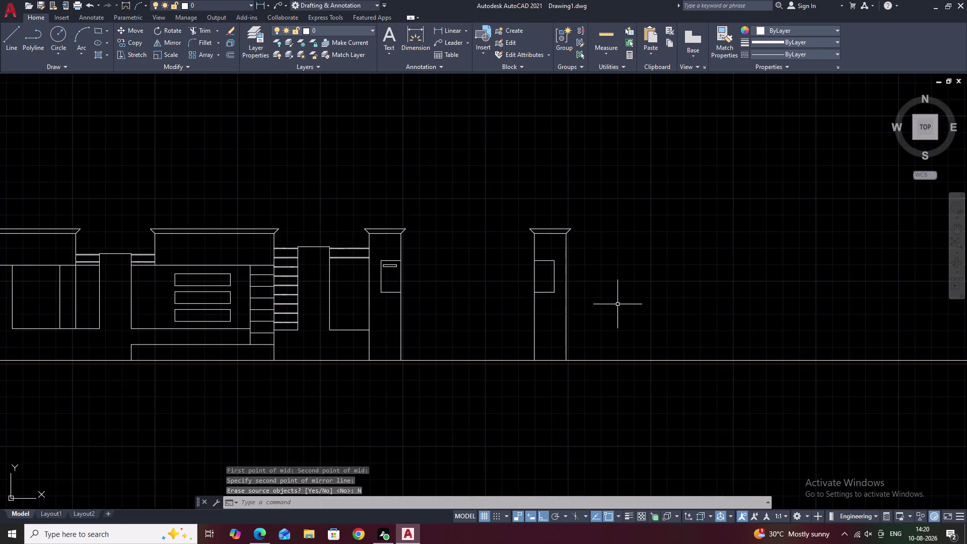
middle_drag(626, 304, 733, 305)
key(Escape)
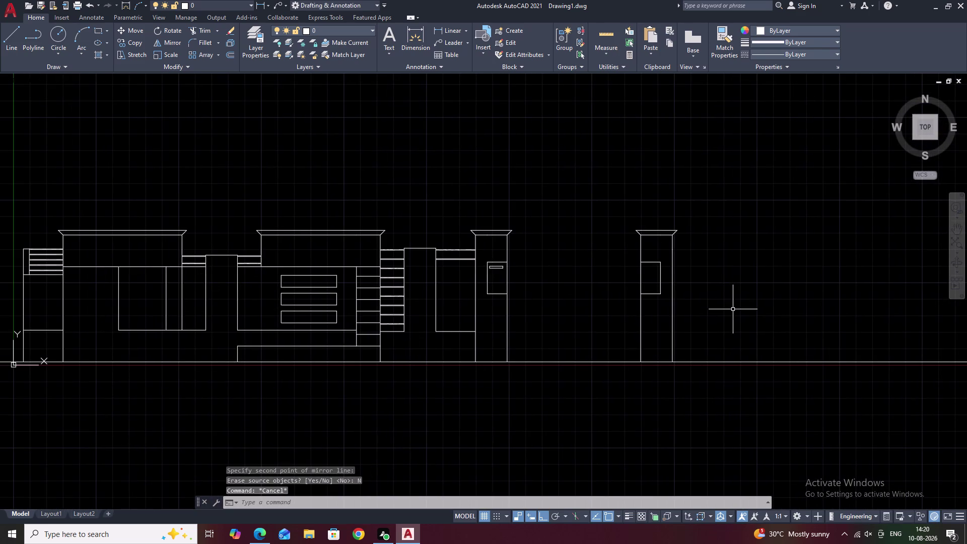
middle_drag(733, 310, 611, 307)
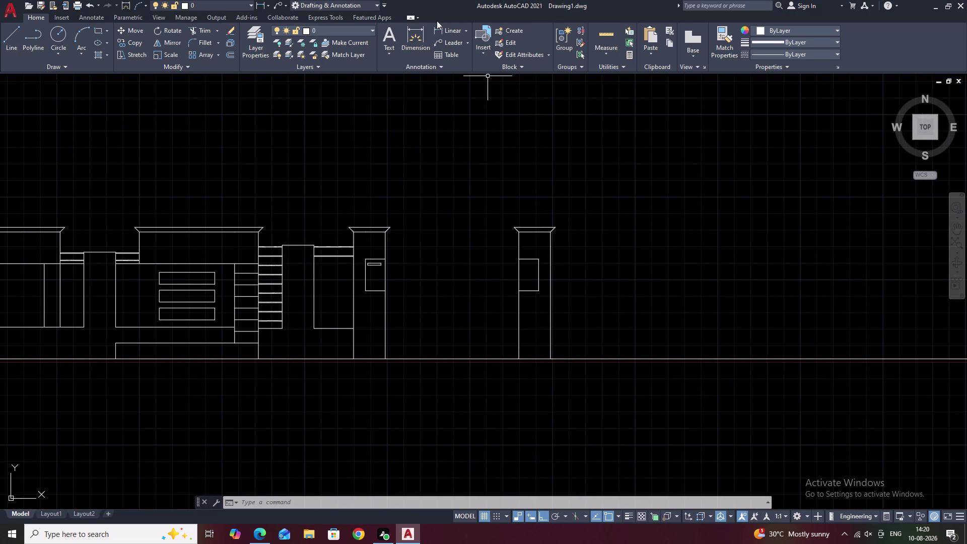
Place a trial 8'-3.54" linear dimension from the new tower's cap corner to its base.
click(445, 31)
scroll(up, 3)
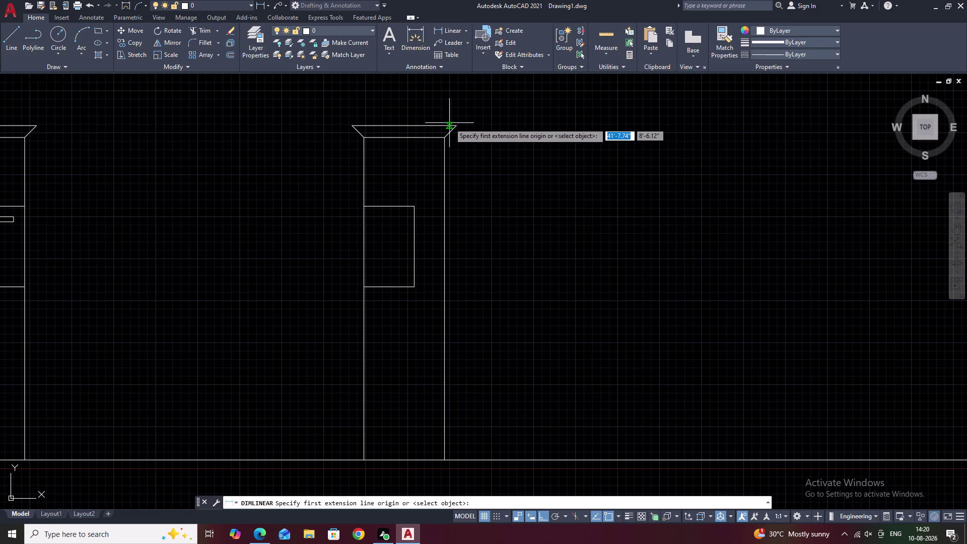
click(453, 125)
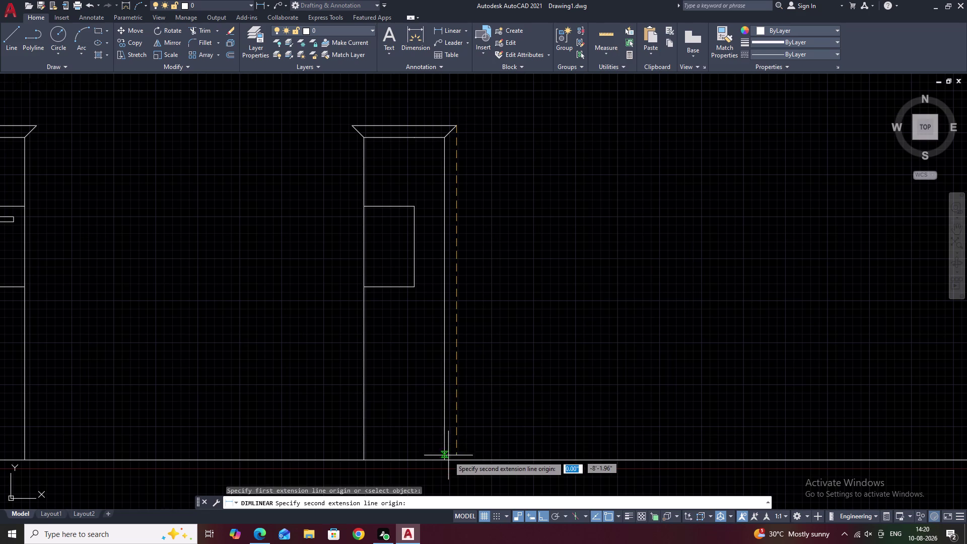
click(457, 460)
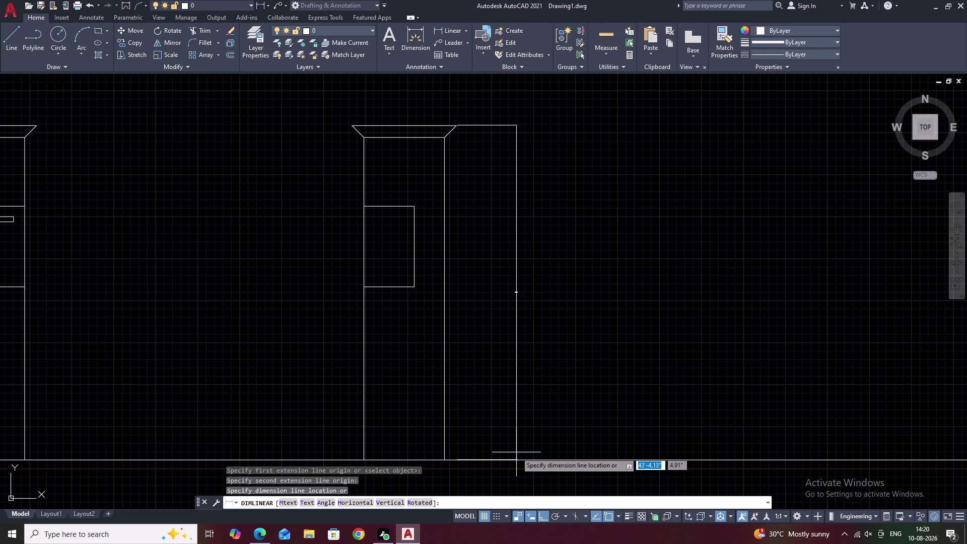
click(500, 452)
scroll(up, 3)
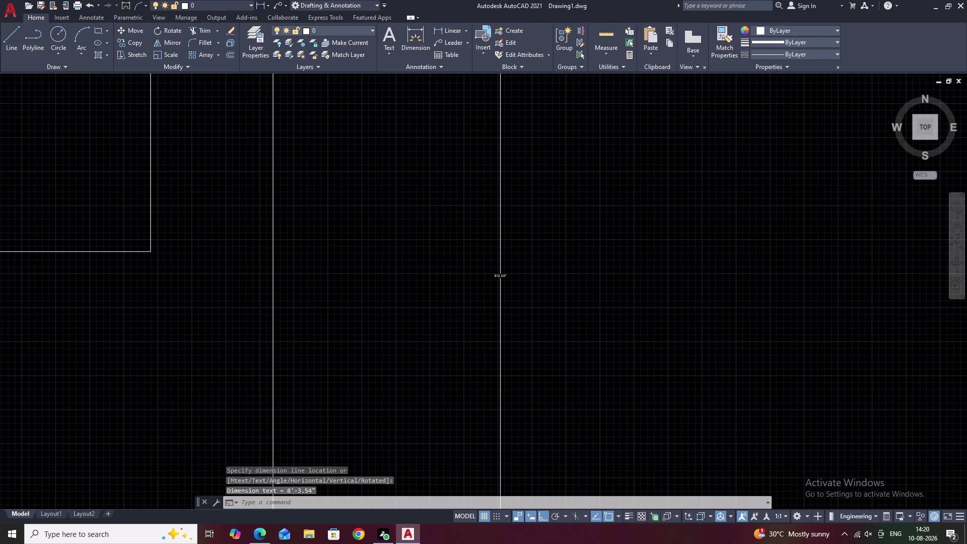
scroll(up, 3)
scroll(down, 3)
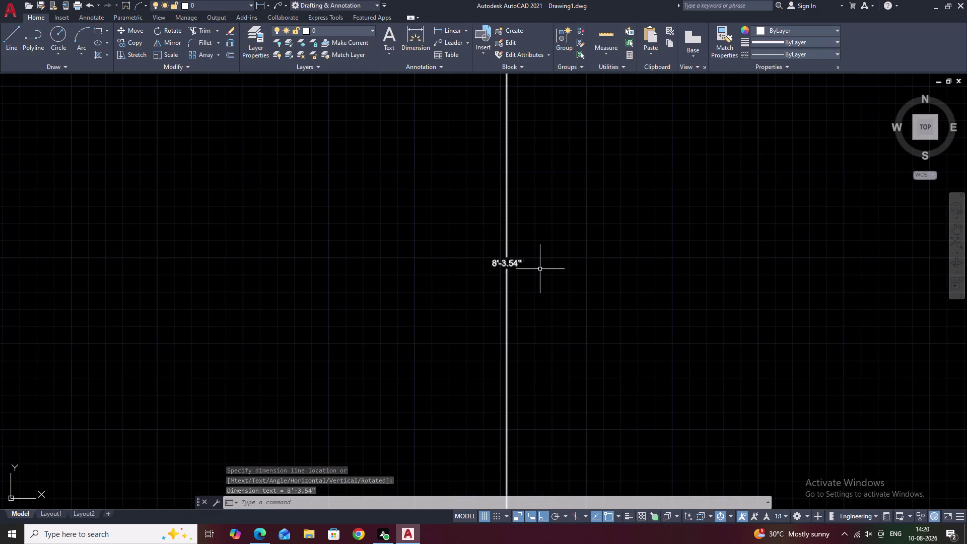
Erase the trial height dimension and recenter the whole elevation in view.
click(516, 264)
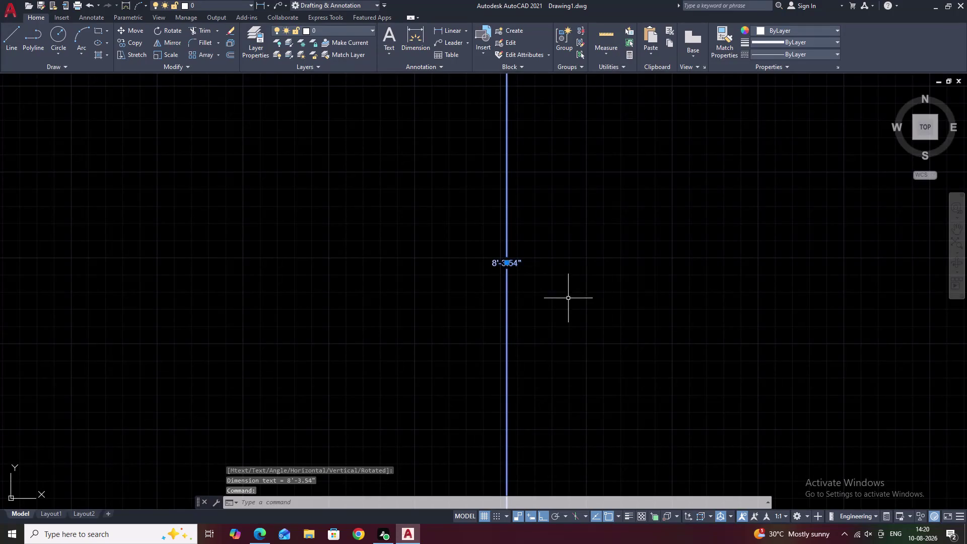
scroll(down, 3)
scroll(down, 3)
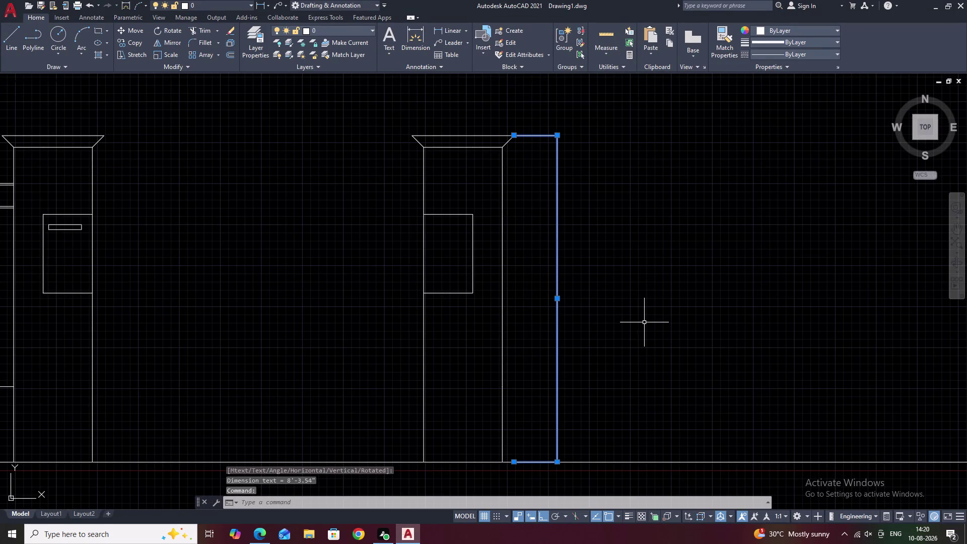
text(e)
key(space)
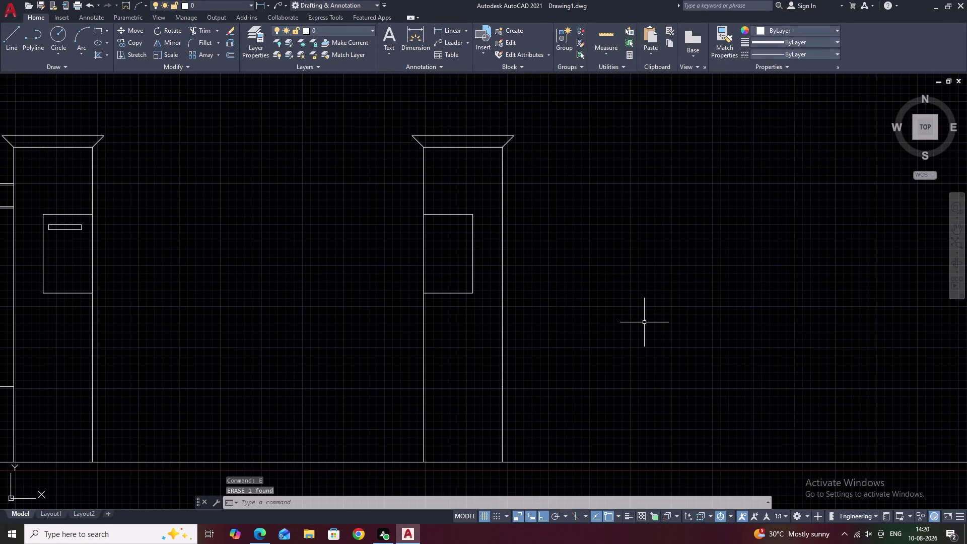
scroll(down, 3)
middle_drag(508, 219, 530, 267)
scroll(up, 3)
scroll(down, 3)
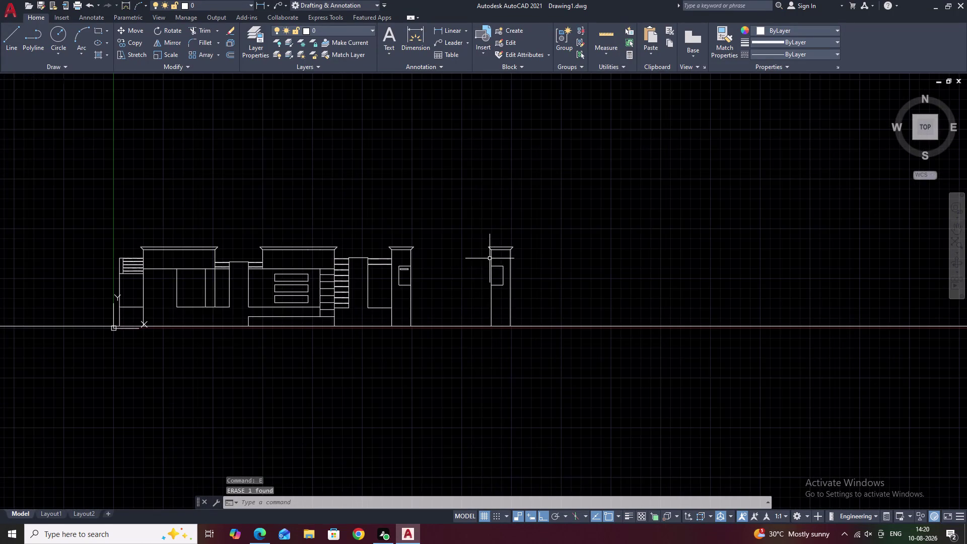
middle_drag(446, 273, 514, 297)
scroll(up, 3)
scroll(down, 3)
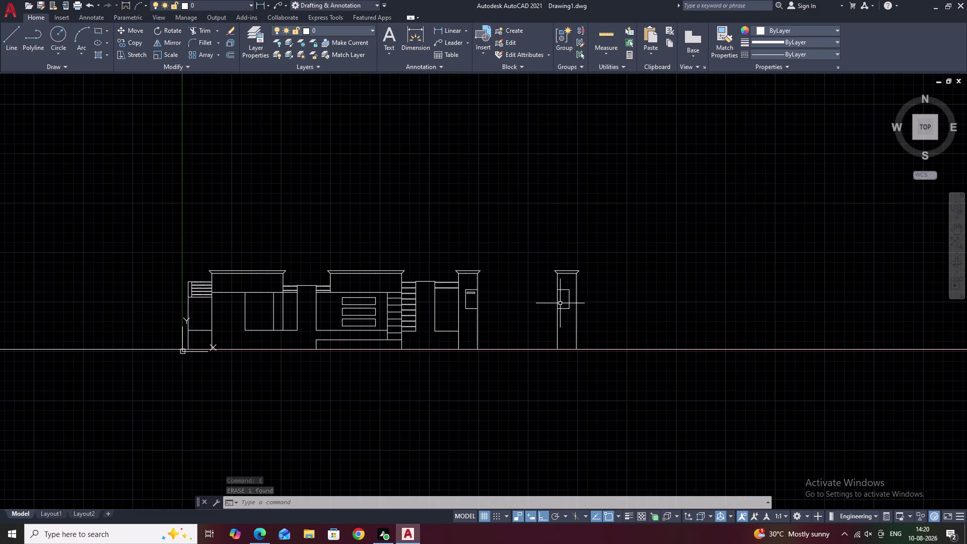
middle_click(560, 303)
Set the Standard dimension style's precision to whole inches (0'-0").
text(d)
key(space)
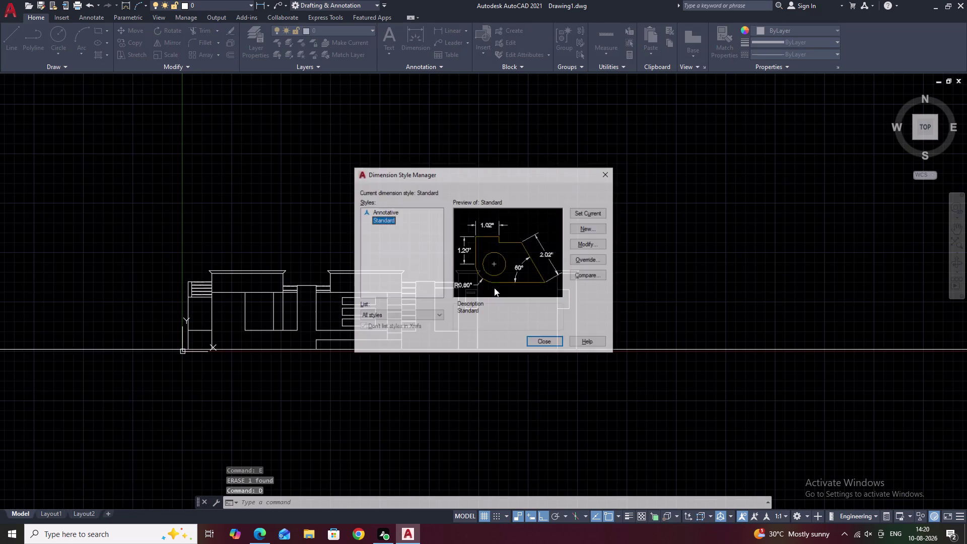
click(590, 241)
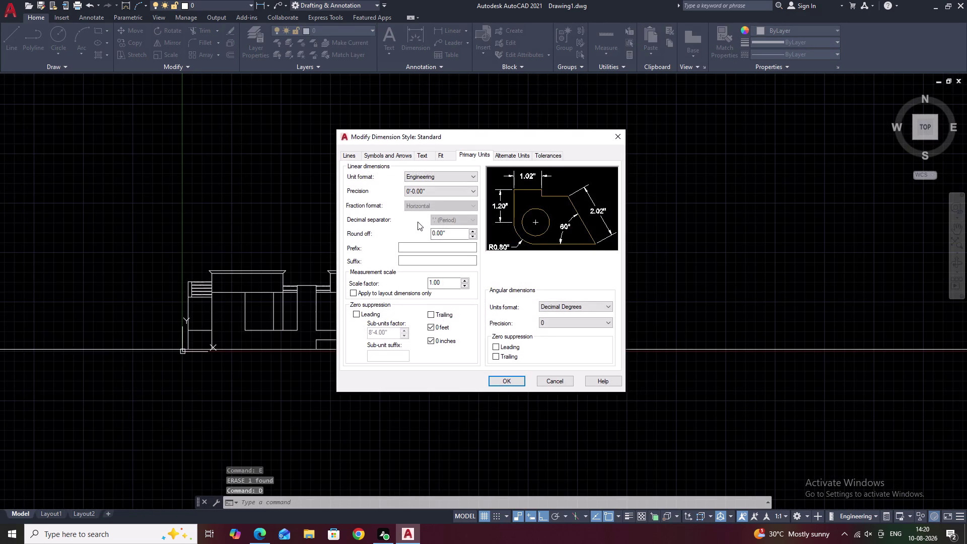
click(439, 192)
click(433, 199)
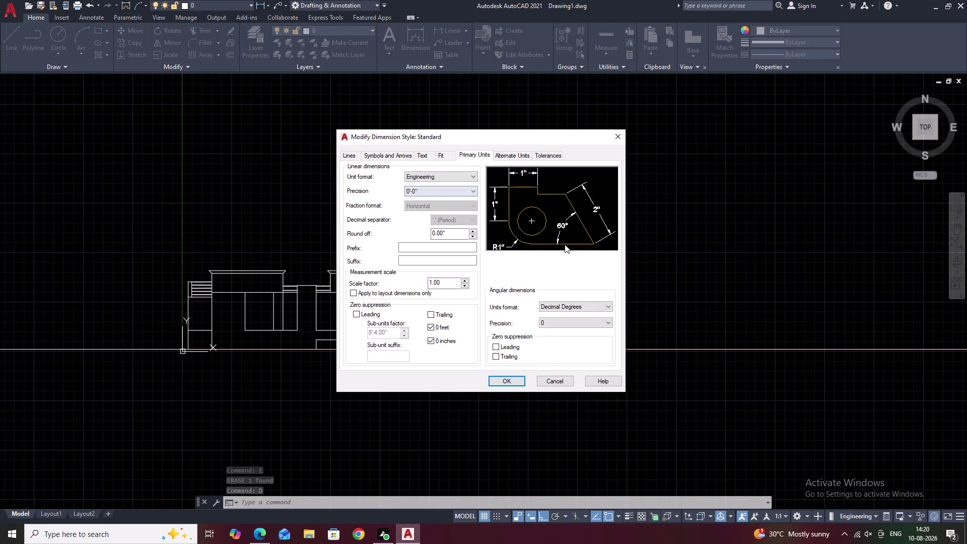
click(514, 379)
click(547, 340)
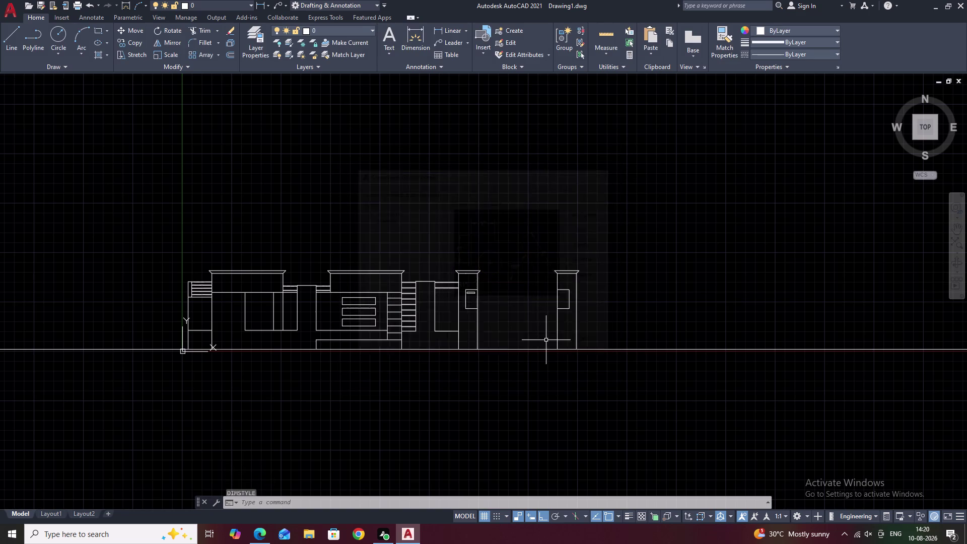
Set the drawing units' length precision to 0'-0" and close Drawing Units.
text(un)
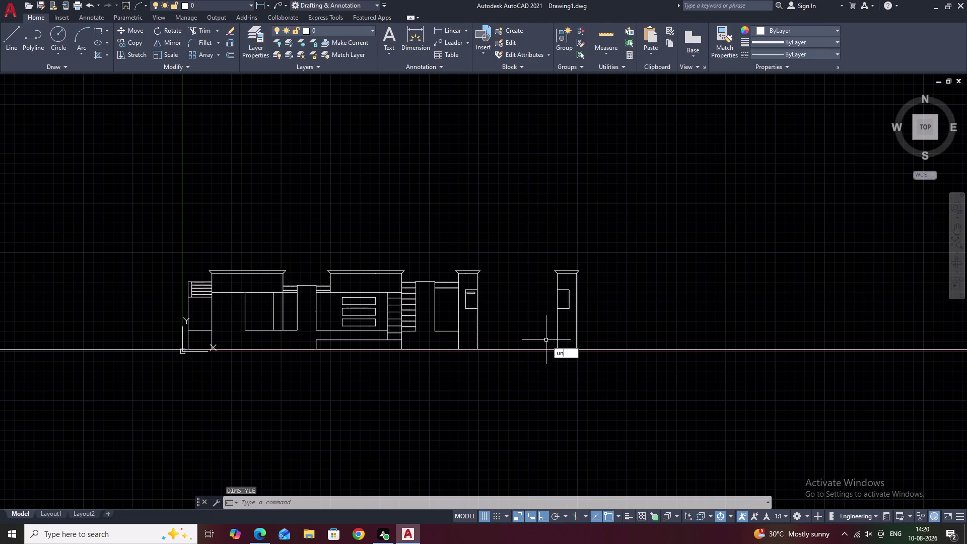
key(space)
click(434, 223)
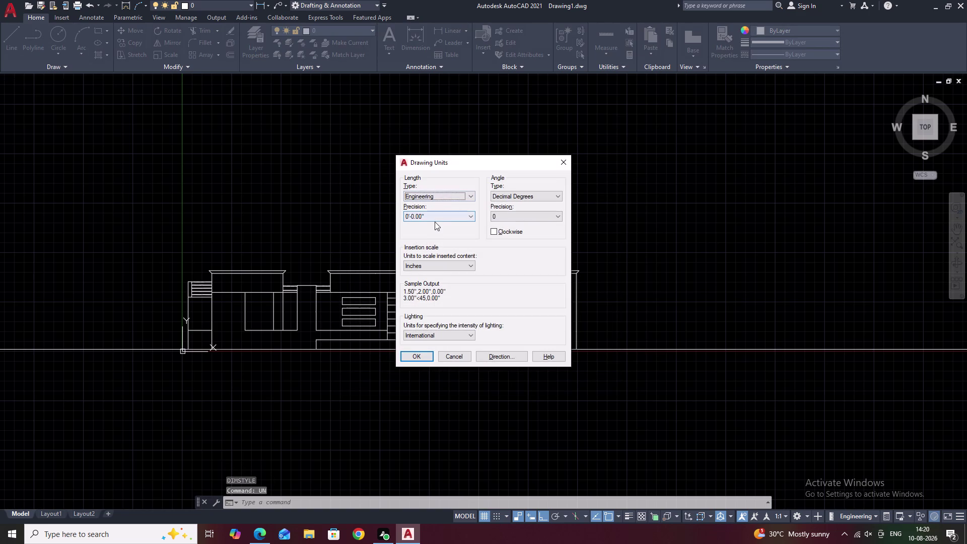
click(435, 218)
click(431, 222)
click(431, 227)
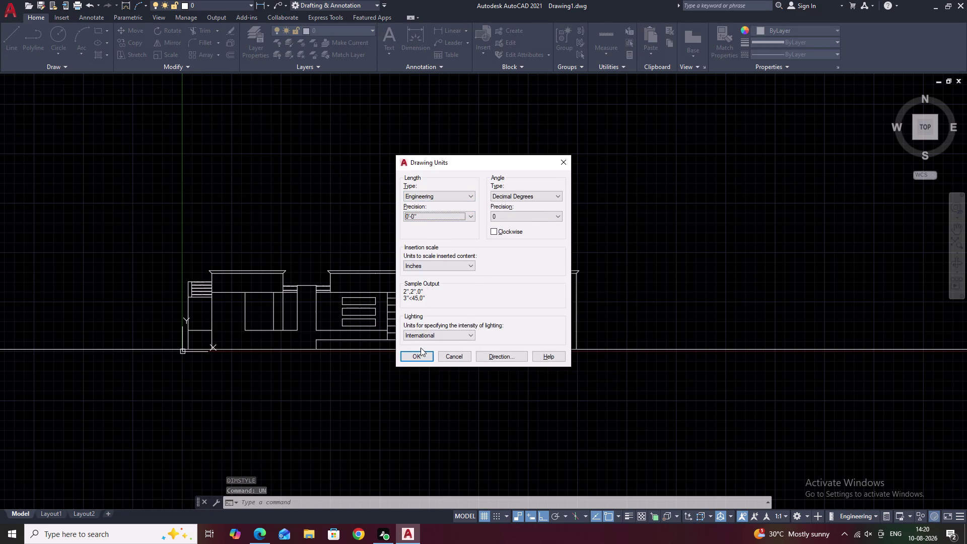
click(416, 357)
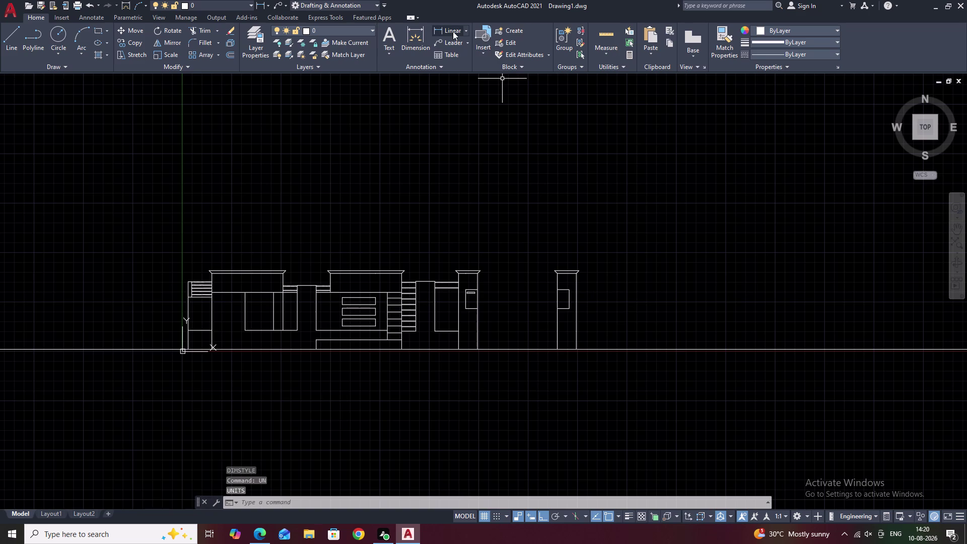
click(453, 31)
scroll(up, 3)
middle_drag(600, 292, 613, 199)
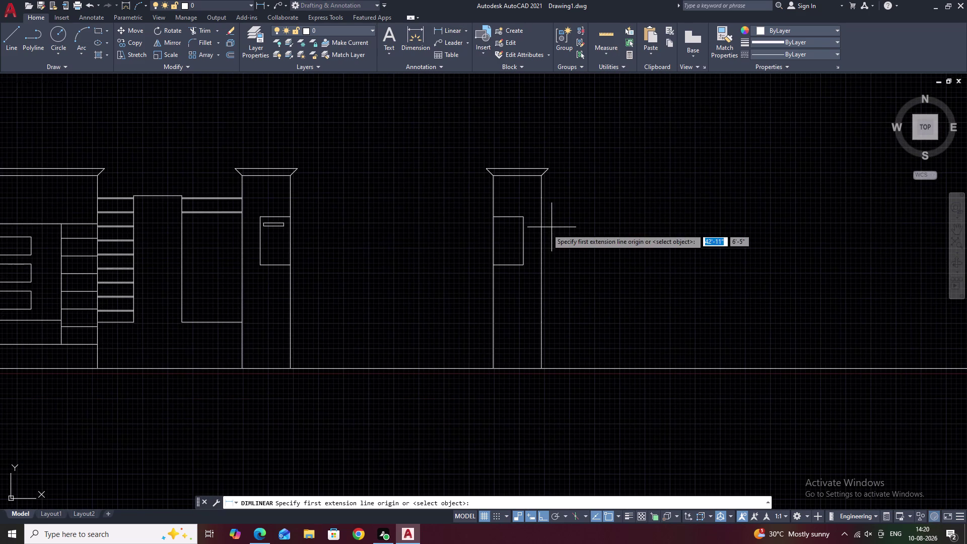
click(548, 171)
click(542, 367)
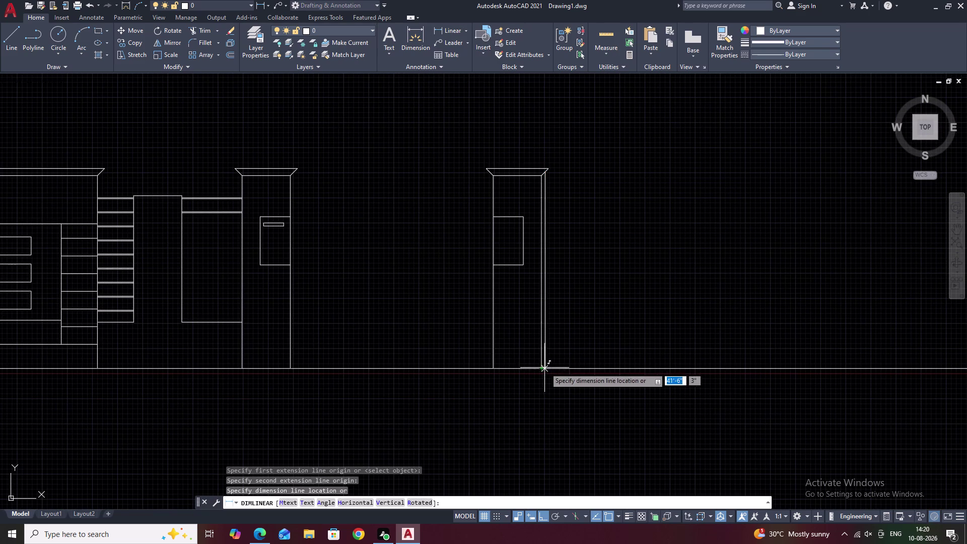
click(580, 369)
scroll(up, 3)
scroll(up, 3)
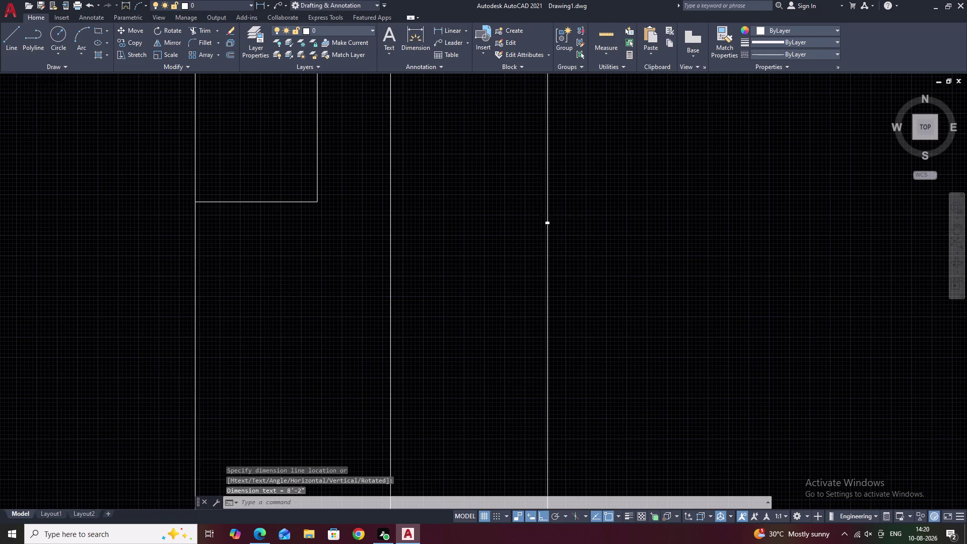
scroll(up, 3)
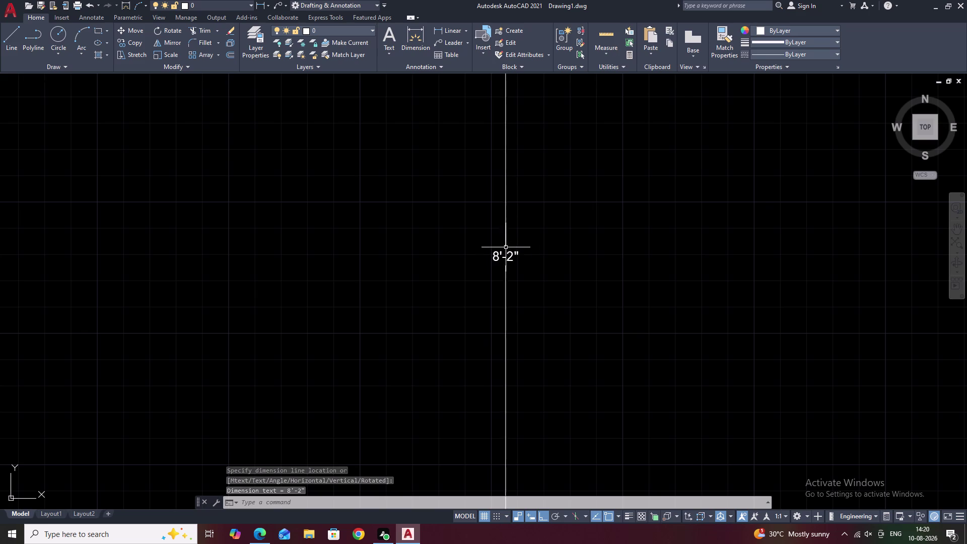
click(506, 241)
text(e)
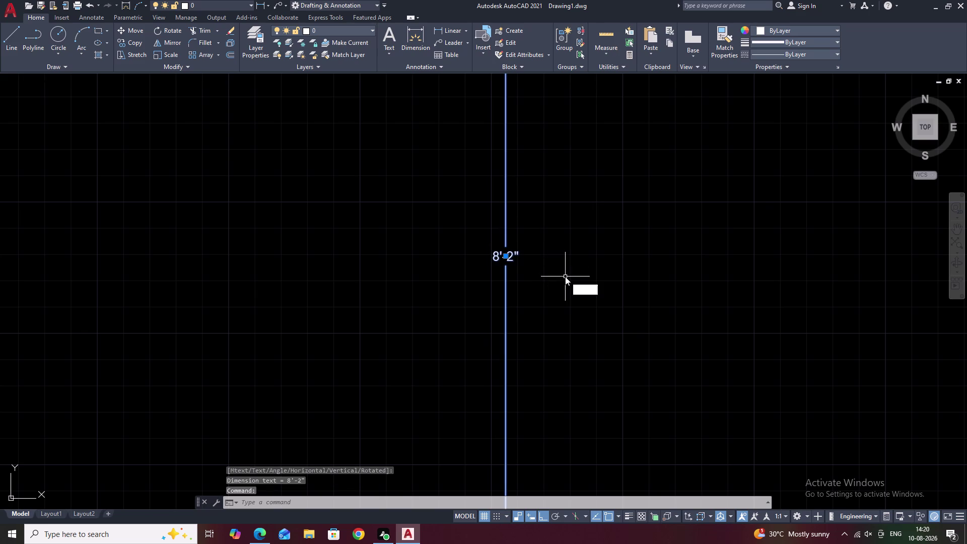
key(space)
scroll(down, 3)
scroll(down, 3)
scroll(down, 3)
middle_drag(565, 277, 619, 305)
key(Escape)
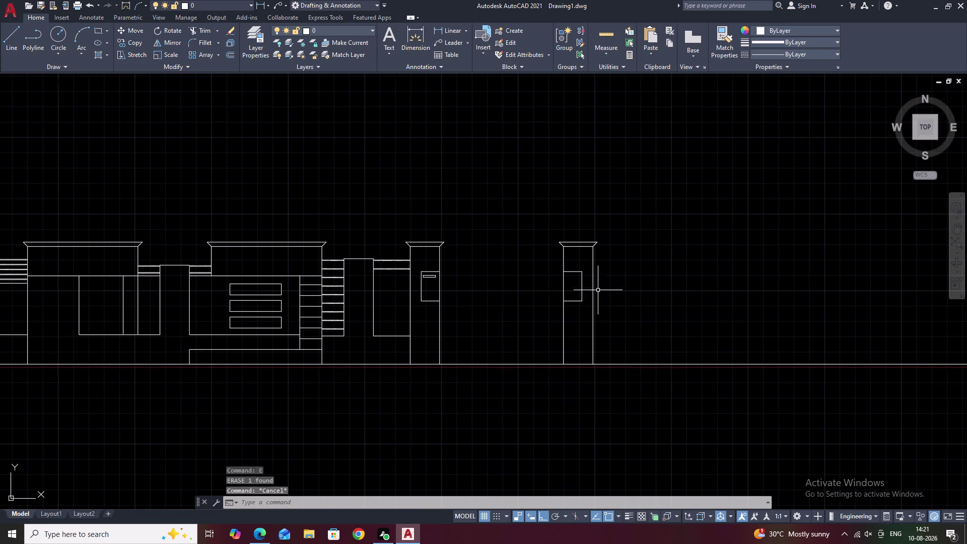
Zoom in on the right tower's sloped cap.
scroll(up, 3)
scroll(down, 3)
middle_drag(599, 302, 603, 276)
scroll(up, 3)
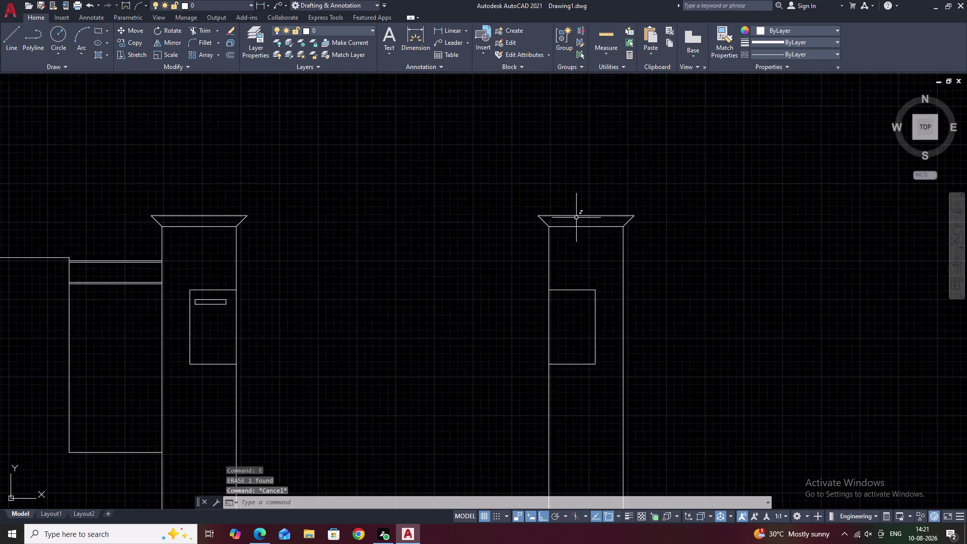
scroll(up, 3)
scroll(up, 3)
scroll(down, 3)
scroll(down, 3)
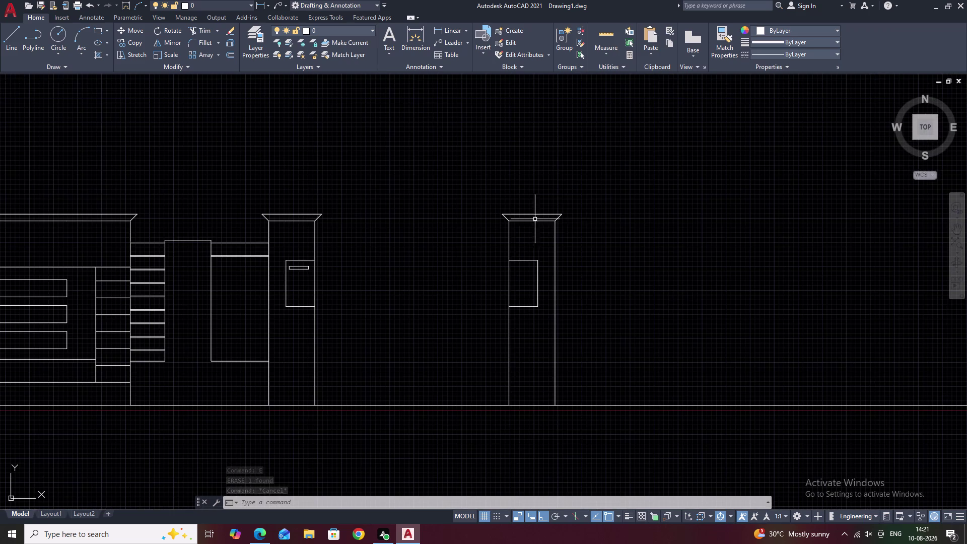
click(558, 217)
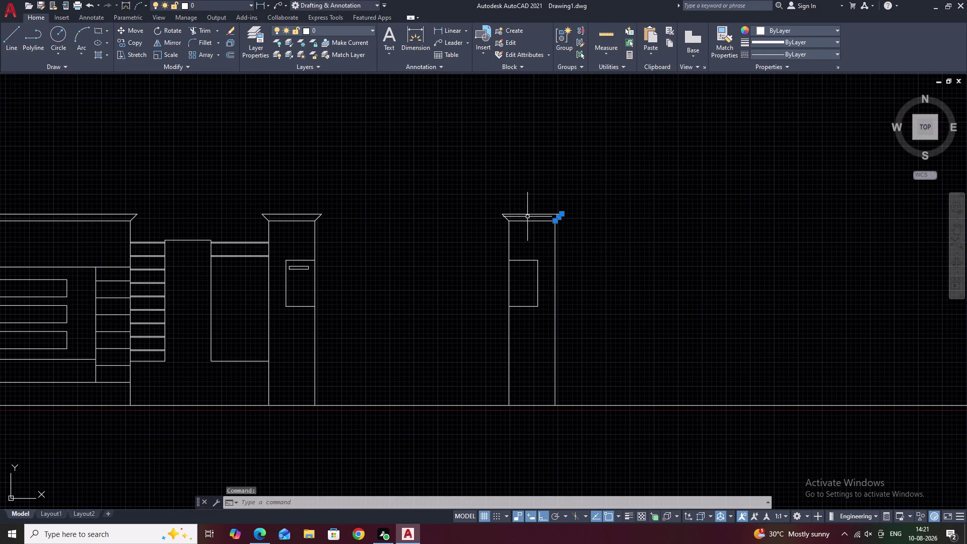
key(Escape)
Erase the right tower's three sloped cap lines.
scroll(up, 3)
drag(582, 192, 542, 195)
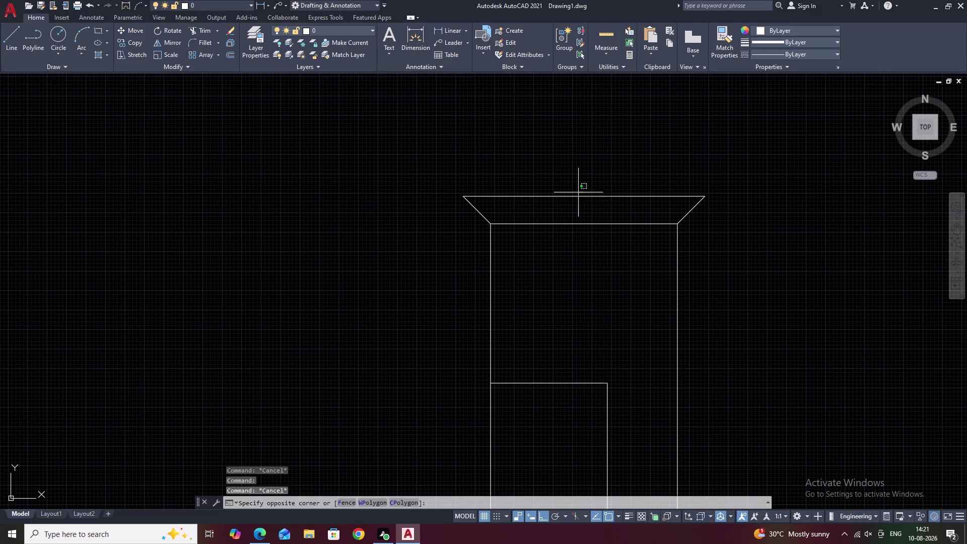
drag(542, 195, 473, 218)
drag(719, 226, 655, 191)
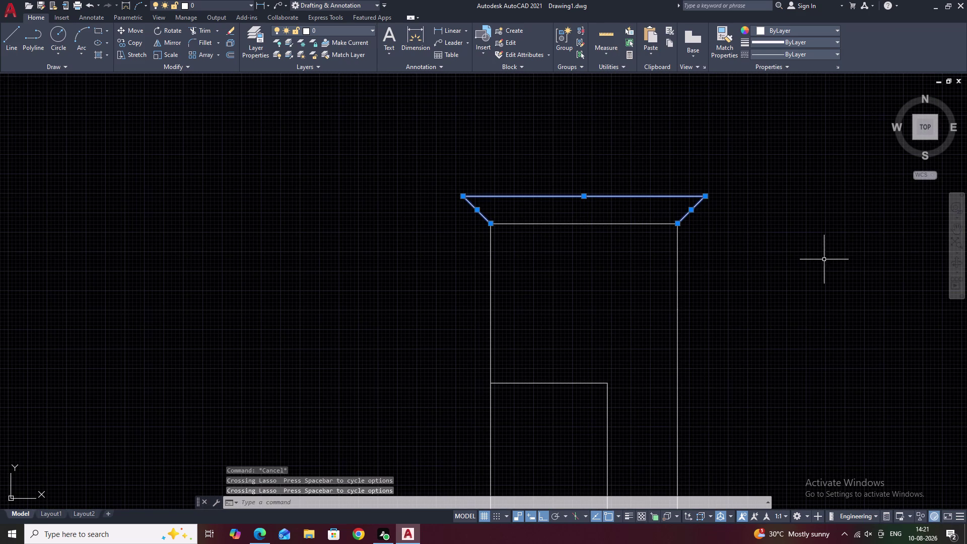
text(e)
key(space)
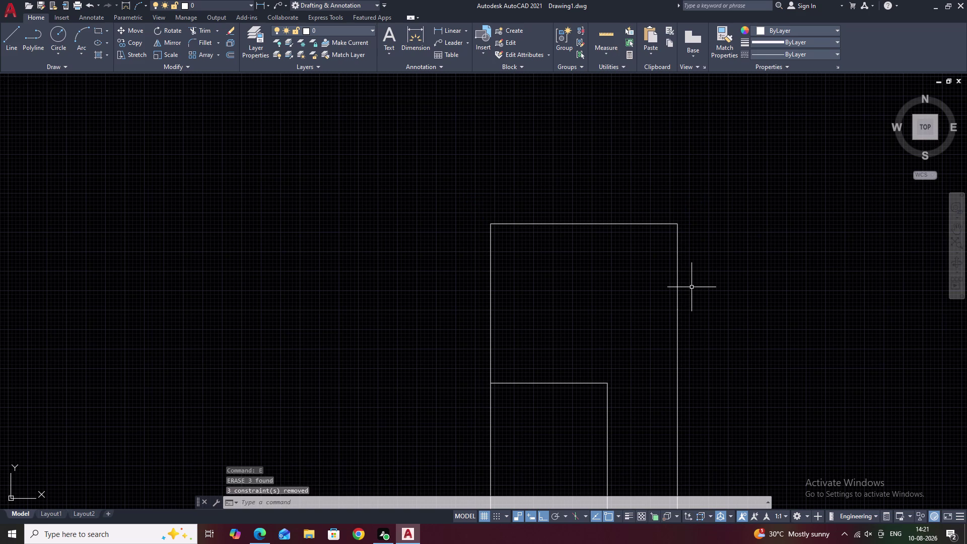
Try a line from the tower's top-left corner with @2, then cancel it.
text(l)
key(space)
click(492, 225)
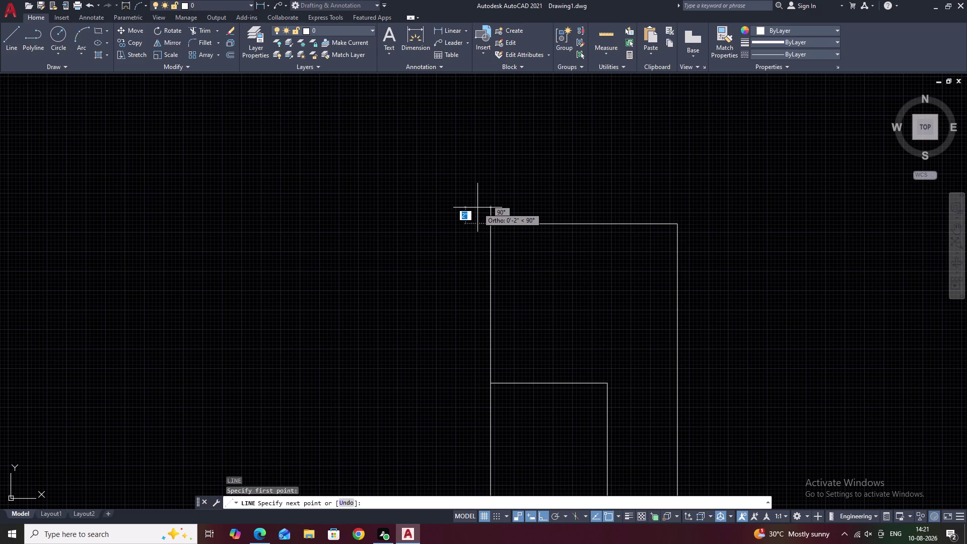
key(shift+at)
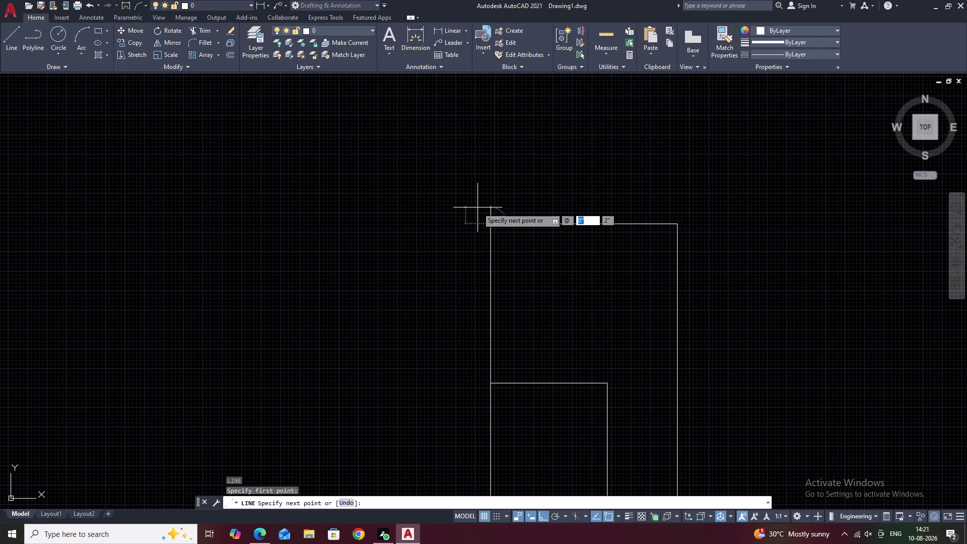
key(2)
key(space)
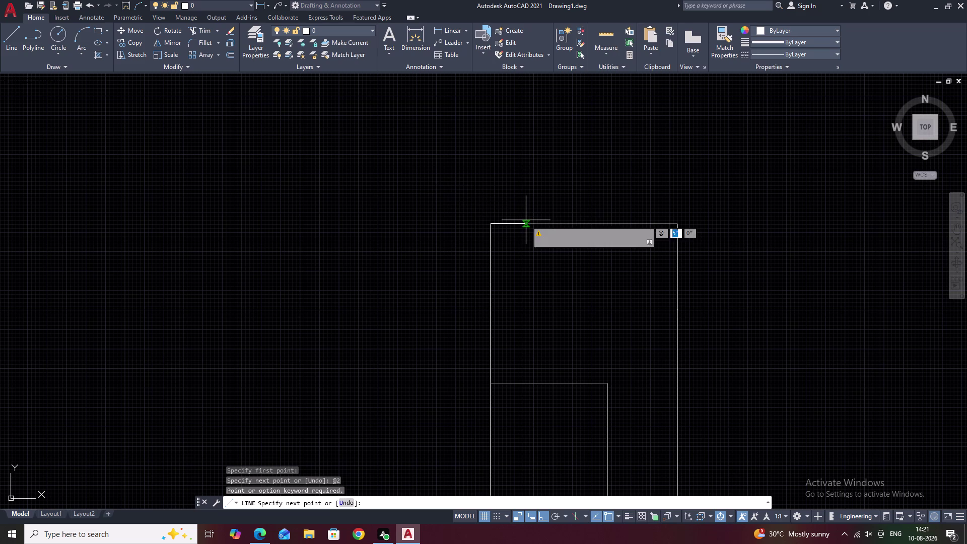
key(Escape)
With ortho off, draw a line @2<135 from the tower's top-left corner.
scroll(up, 3)
scroll(up, 3)
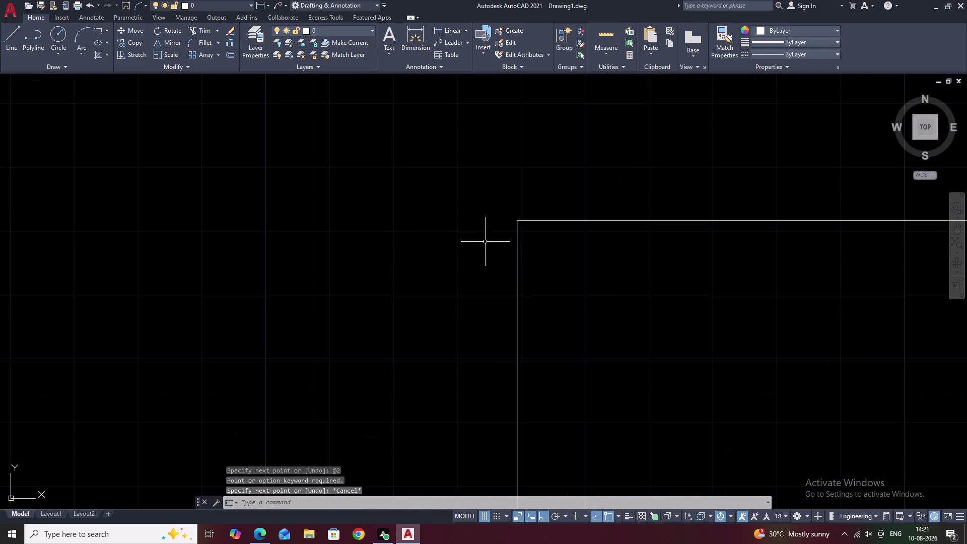
scroll(up, 3)
middle_drag(529, 220, 576, 323)
text(l)
key(space)
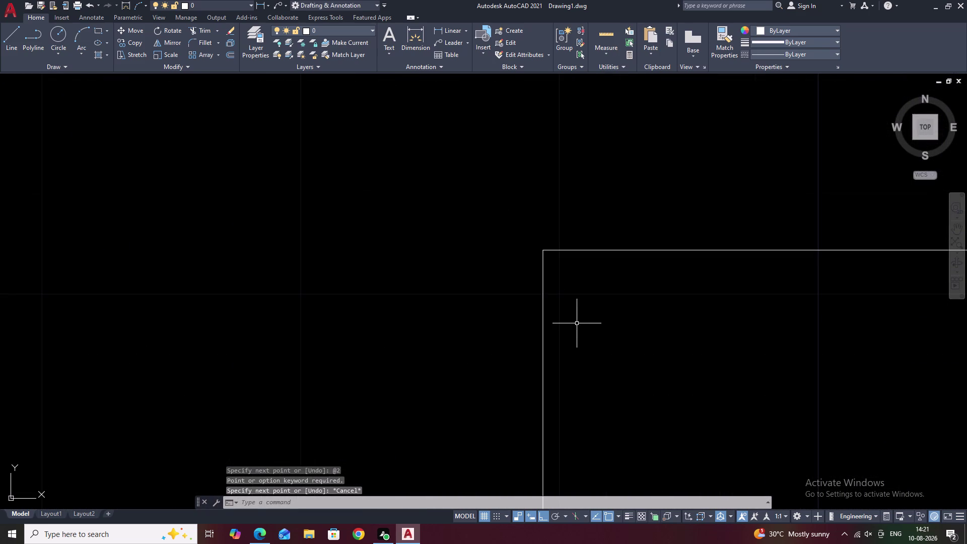
click(542, 252)
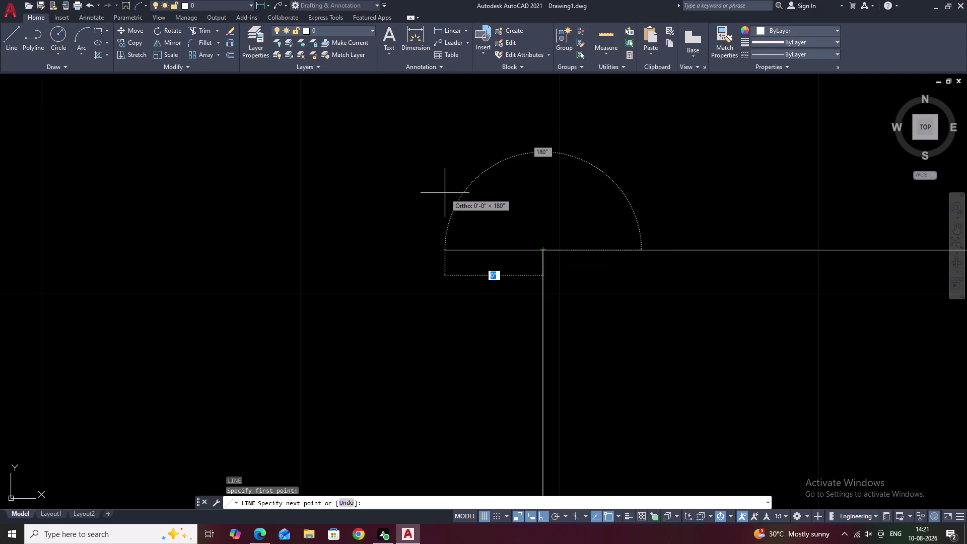
key(F8)
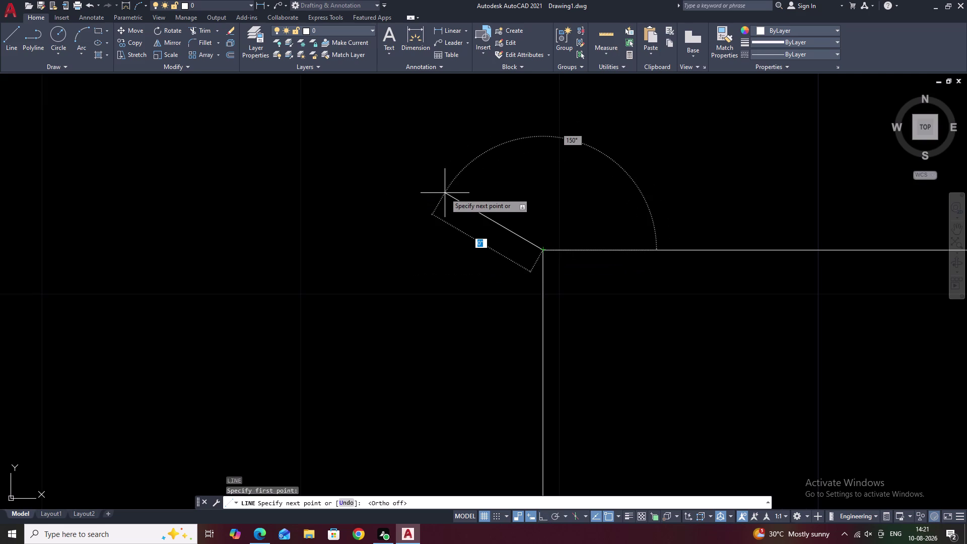
key(shift+at)
key(2)
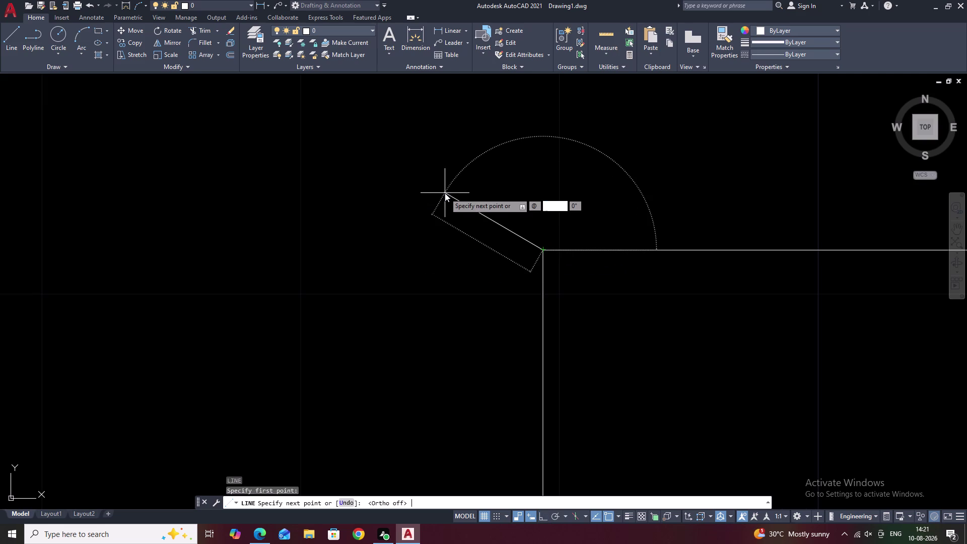
key(shift+less)
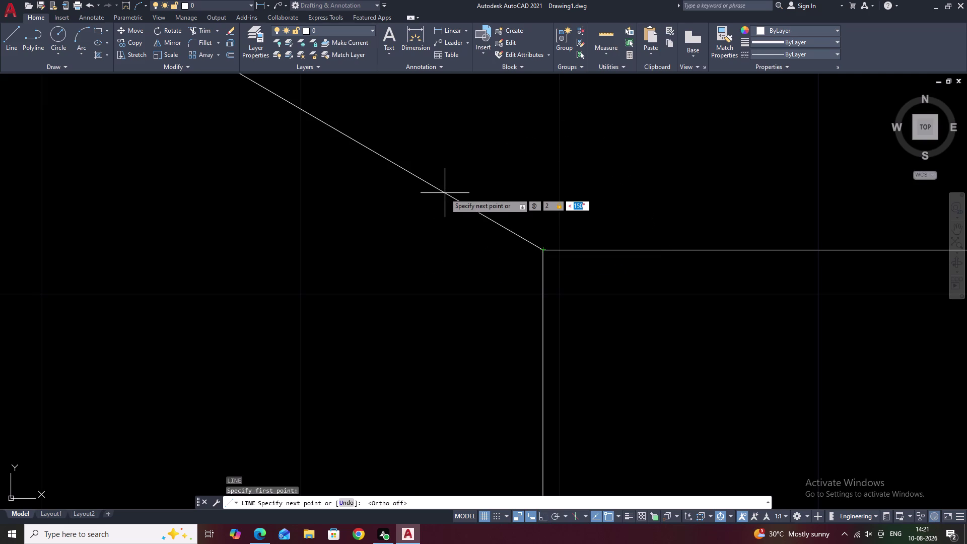
text(135)
key(space)
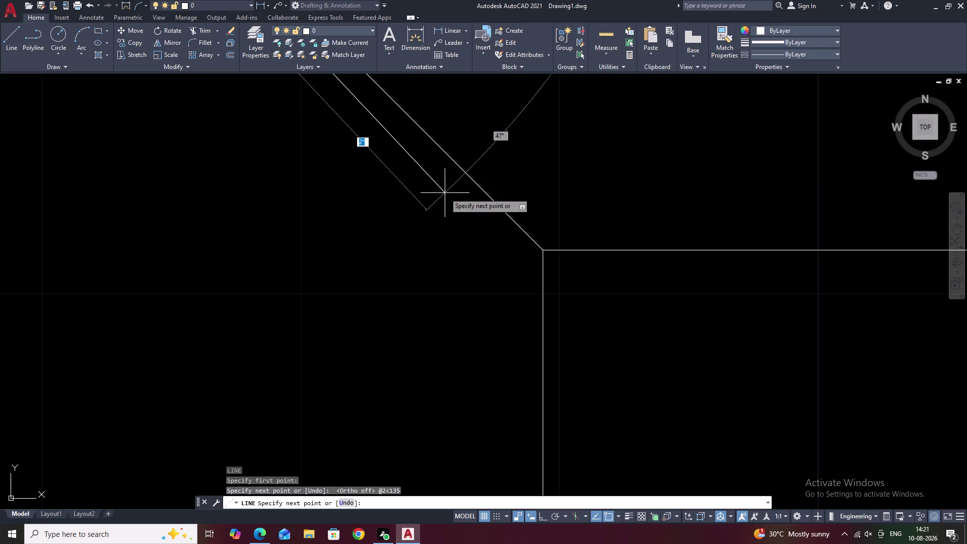
Pan around the new sloped line and end the line command.
scroll(down, 3)
middle_drag(607, 234, 619, 397)
scroll(down, 3)
scroll(down, 3)
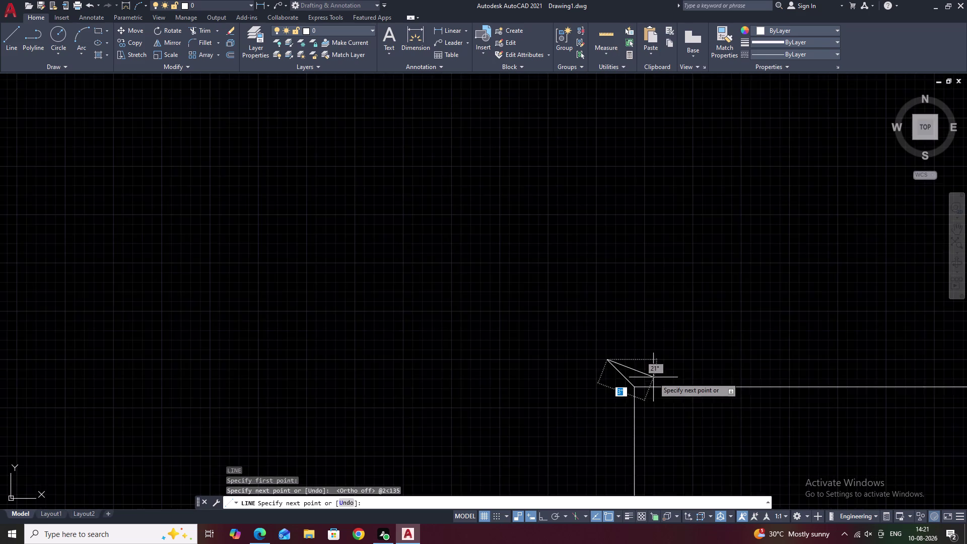
scroll(down, 3)
middle_drag(663, 377, 606, 362)
key(Escape)
scroll(up, 3)
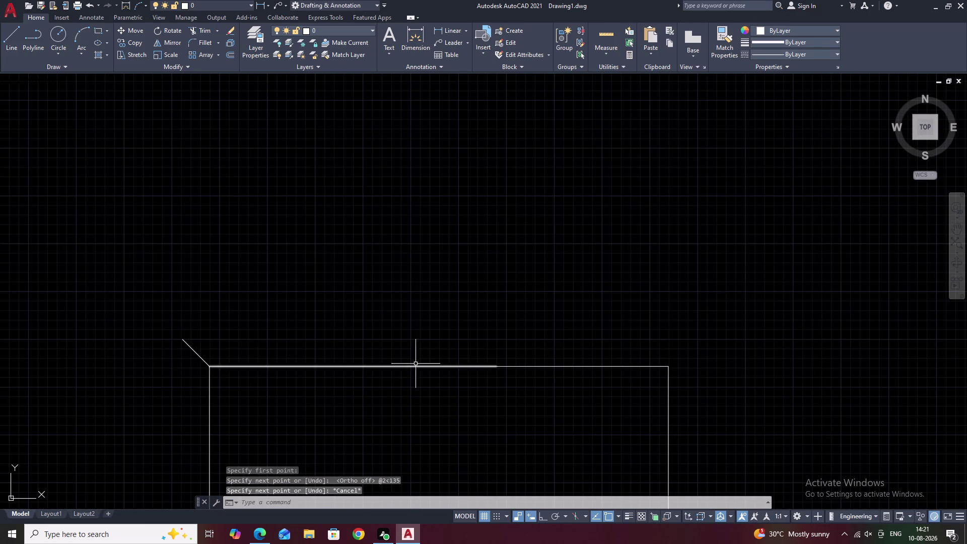
Try mirroring the diagonal line about the top corners' midpoint, then cancel.
drag(214, 323, 181, 353)
text(mi)
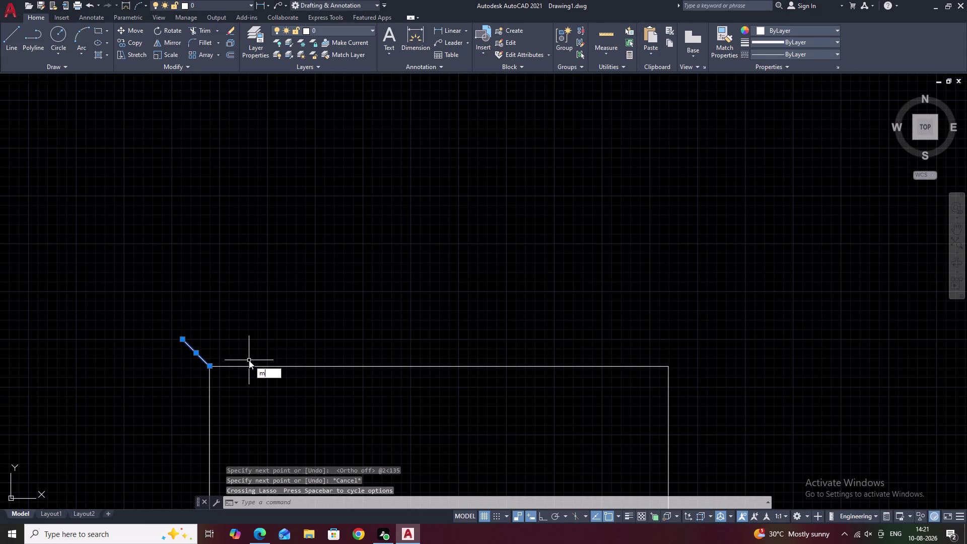
key(space)
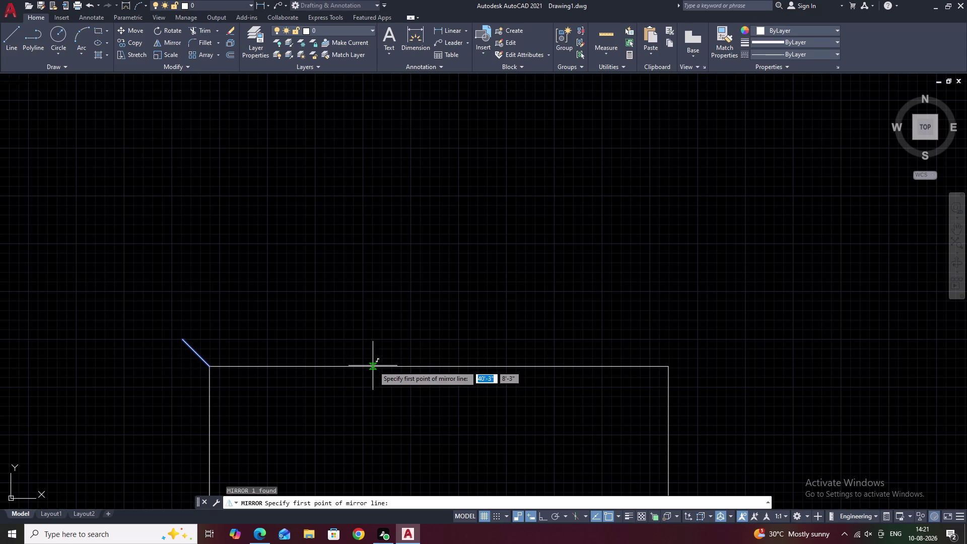
text(m)
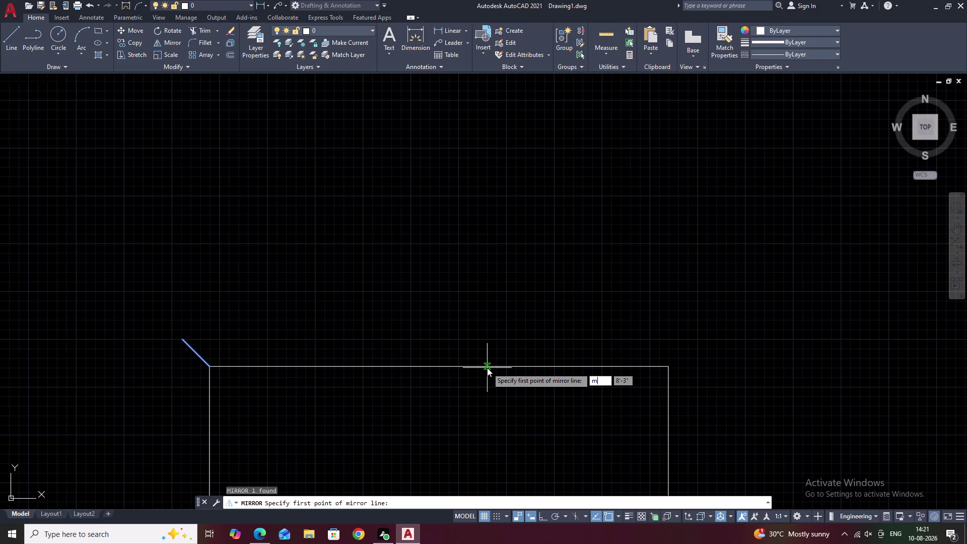
text(2p)
key(space)
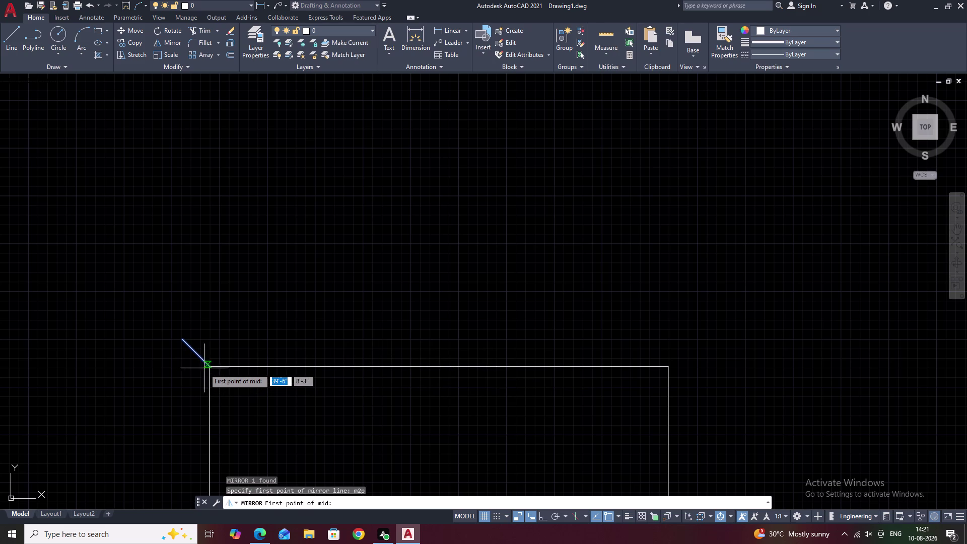
click(210, 369)
click(672, 367)
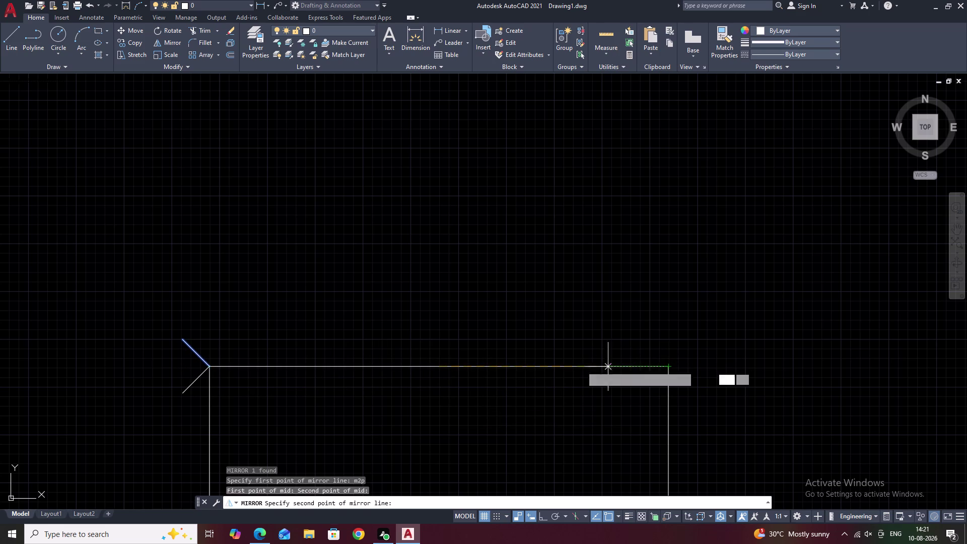
key(F8)
double_click(446, 257)
key(Escape)
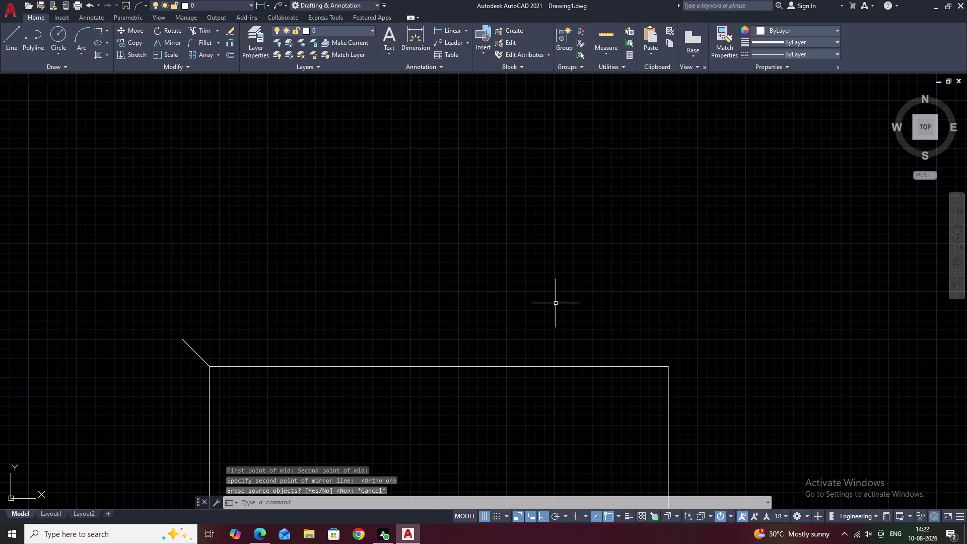
Restart MIRROR with the left slanted cap line selected.
text(mi)
key(space)
drag(223, 338, 214, 341)
drag(205, 345, 177, 363)
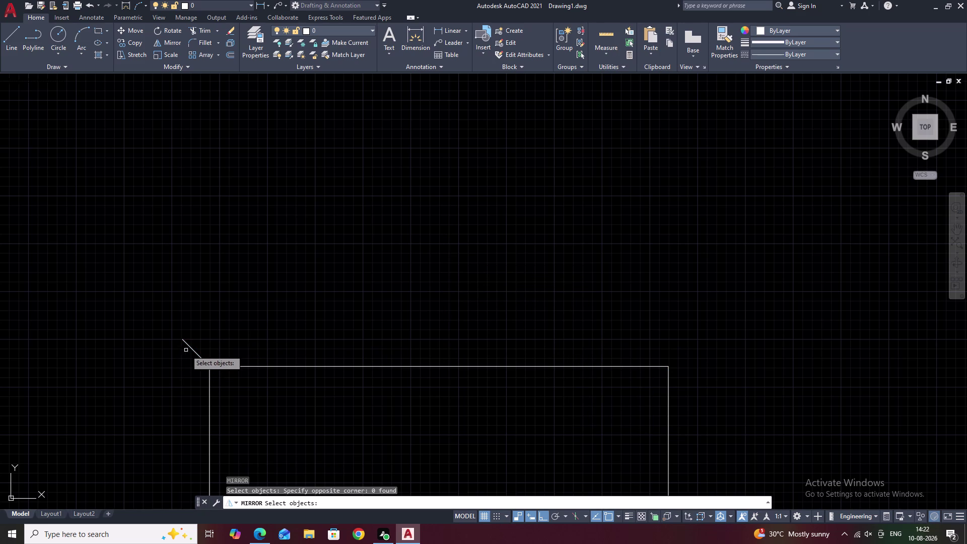
click(193, 349)
right_click(319, 340)
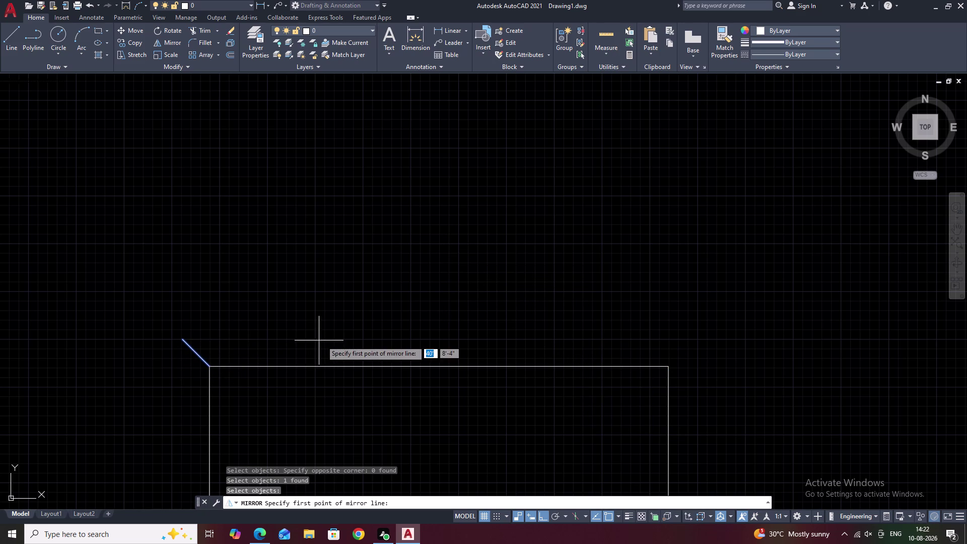
Mirror the slanted line across a vertical axis at the top edge's midpoint, keeping the original.
text(m2)
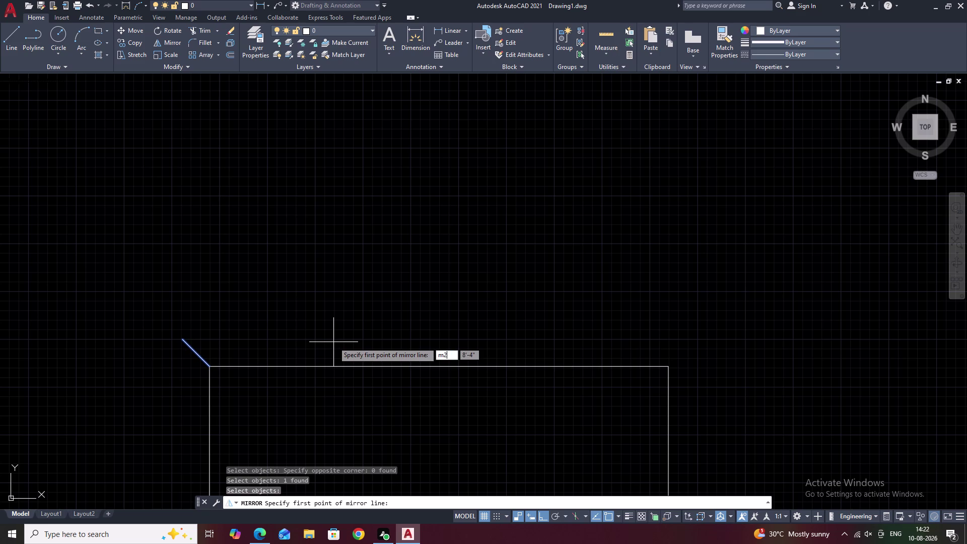
text(p)
key(space)
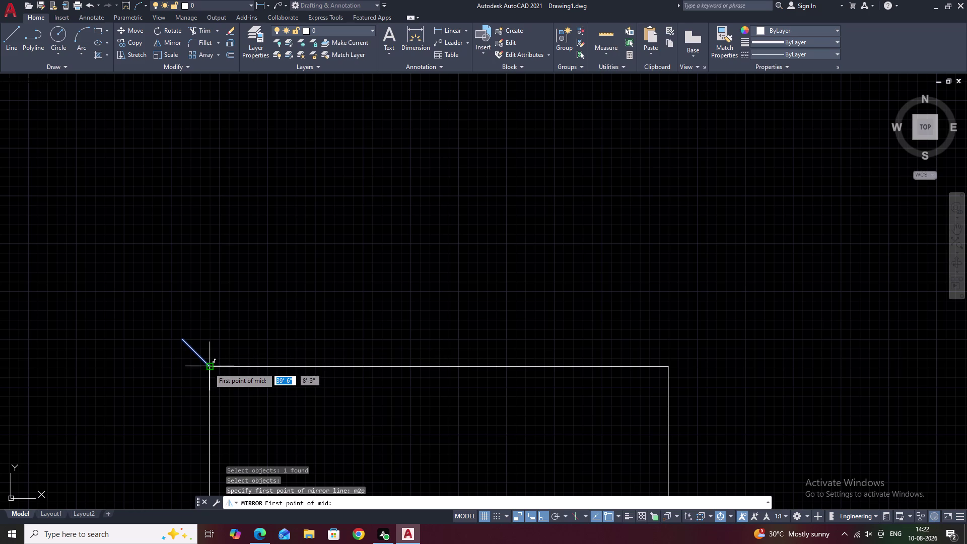
click(209, 368)
click(666, 369)
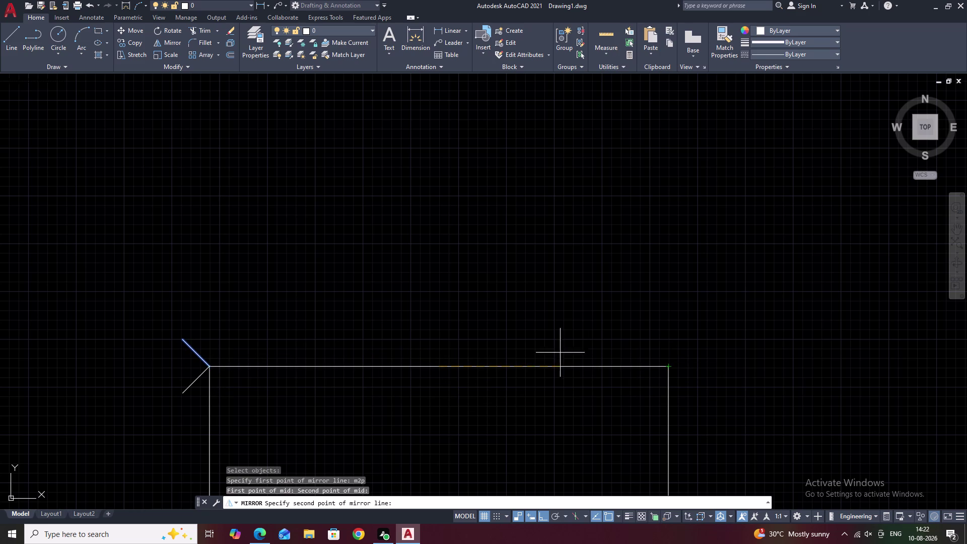
click(456, 268)
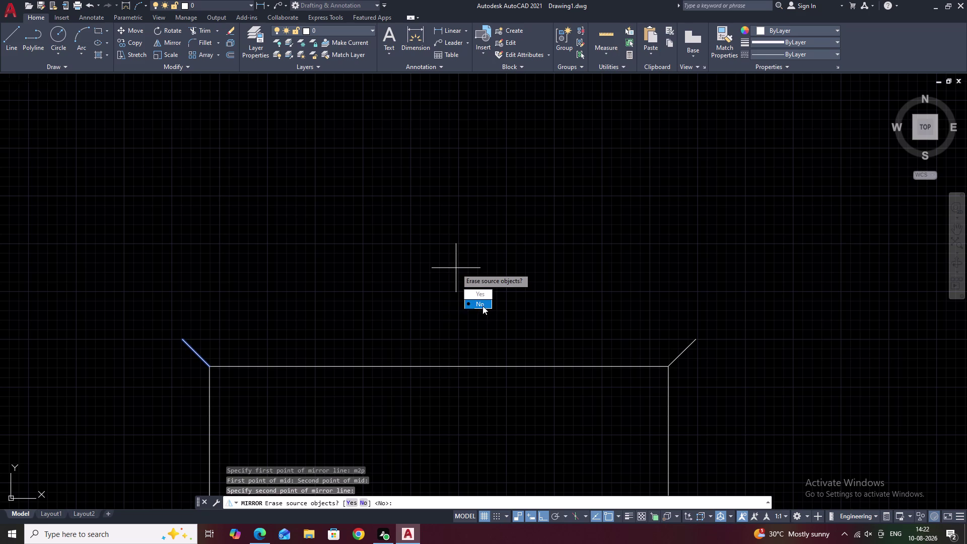
drag(483, 306, 456, 268)
key(Escape)
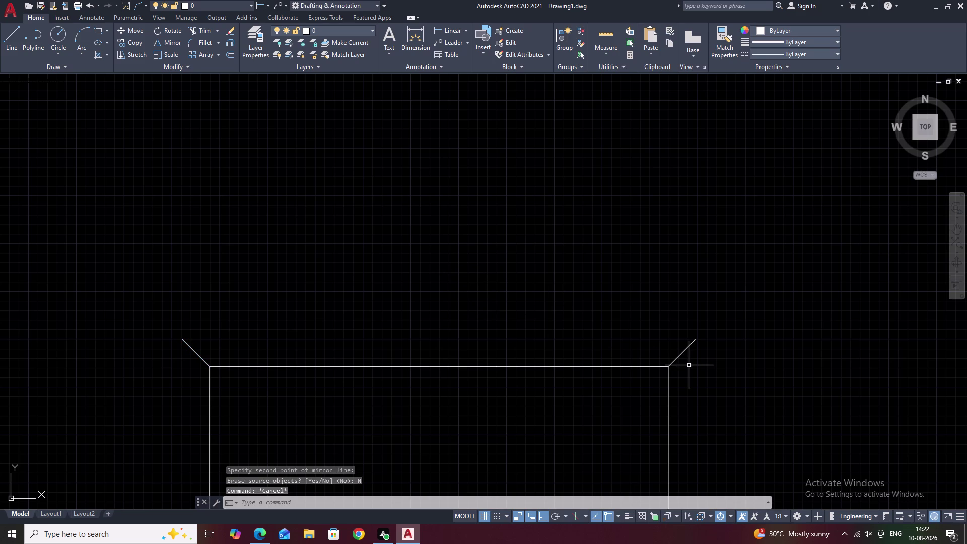
text(l)
key(space)
Draw the horizontal top line joining the two slanted lines' tops.
click(183, 340)
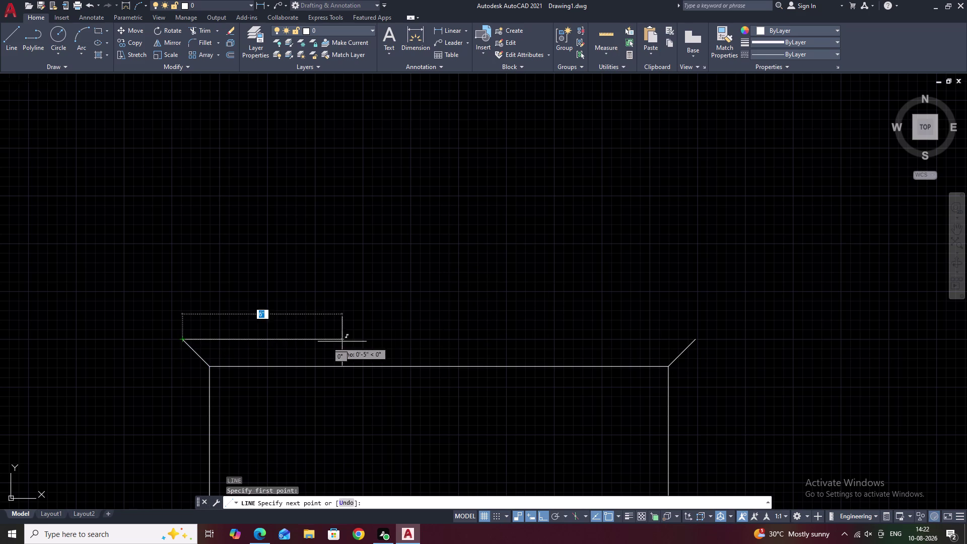
click(698, 340)
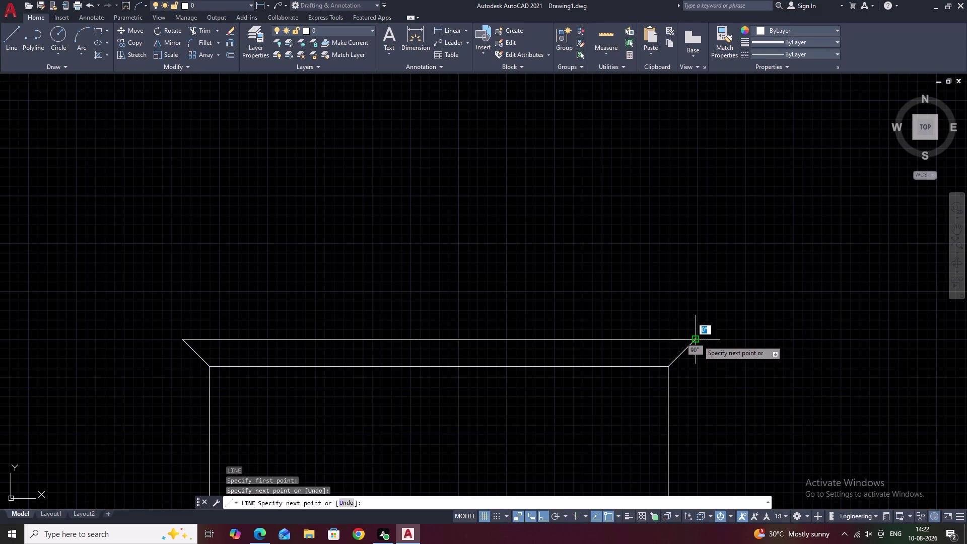
key(Escape)
middle_drag(711, 358, 666, 241)
Add a trial 5'-1" linear dimension down the tower to check the height.
click(458, 30)
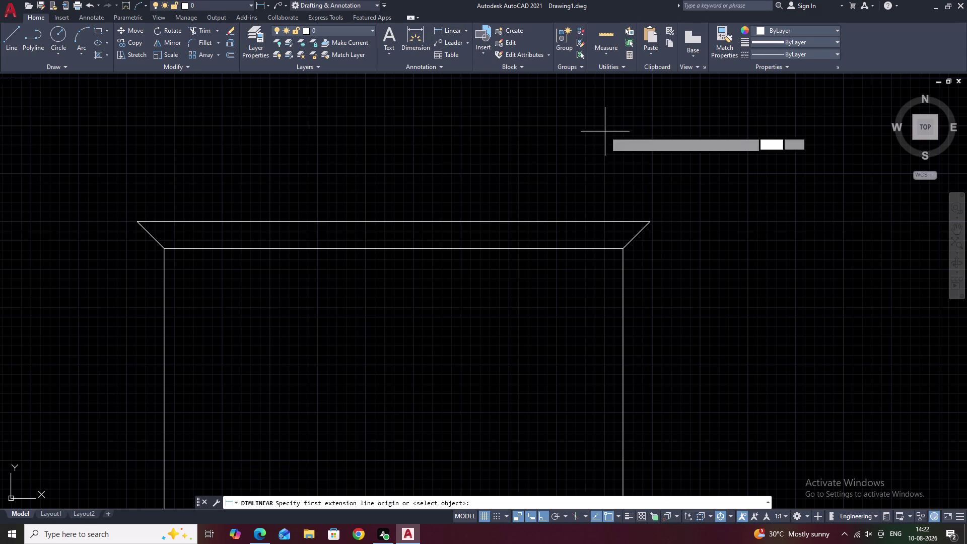
scroll(down, 3)
click(644, 198)
middle_drag(691, 391, 693, 202)
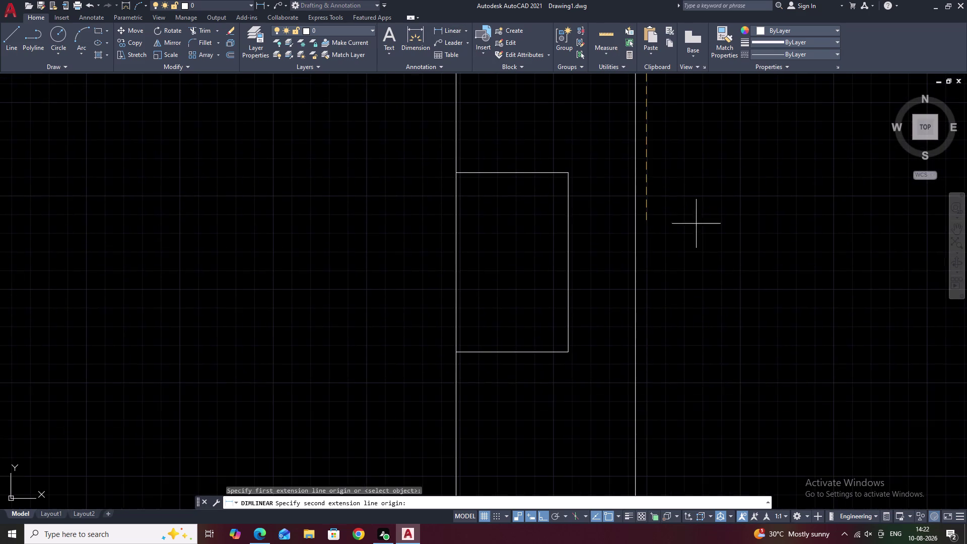
double_click(693, 465)
drag(691, 442, 688, 393)
drag(687, 371, 687, 305)
click(691, 226)
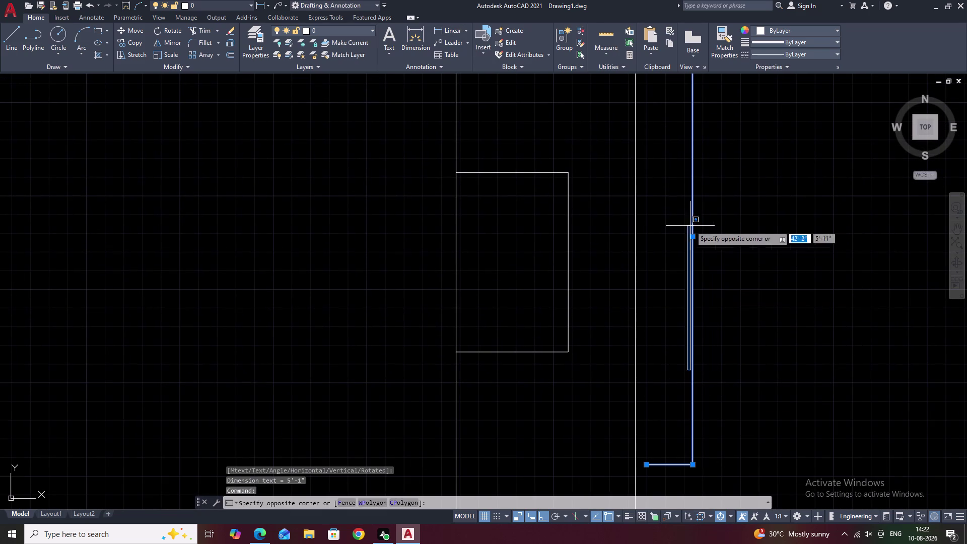
Select and erase the trial 5'-1" dimension, bringing both towers back into view.
drag(705, 210, 672, 243)
click(669, 255)
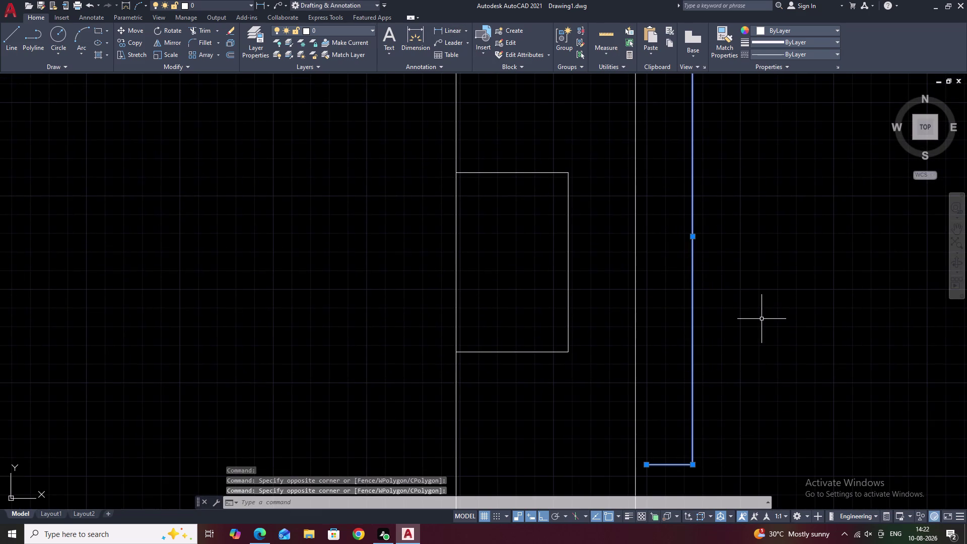
text(e)
key(space)
scroll(down, 3)
middle_drag(739, 282, 592, 268)
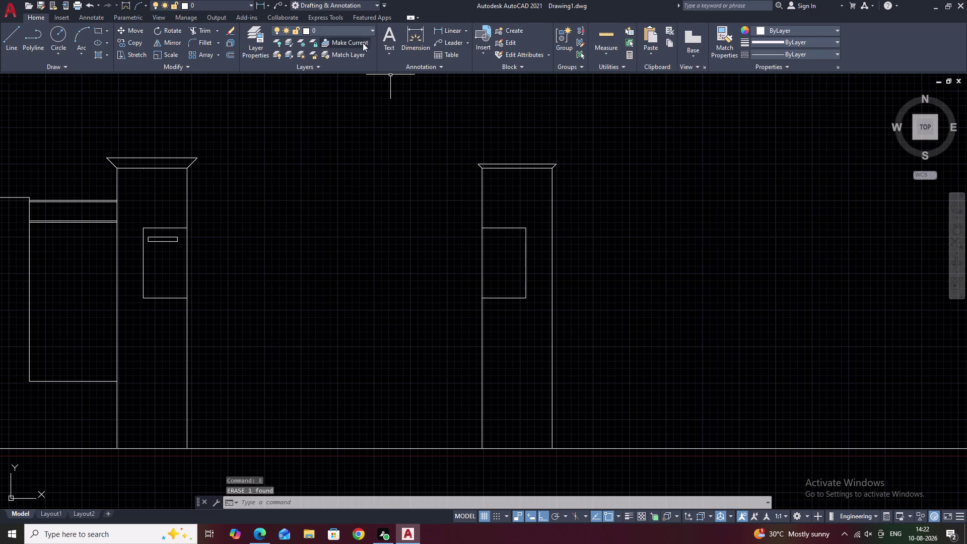
click(446, 26)
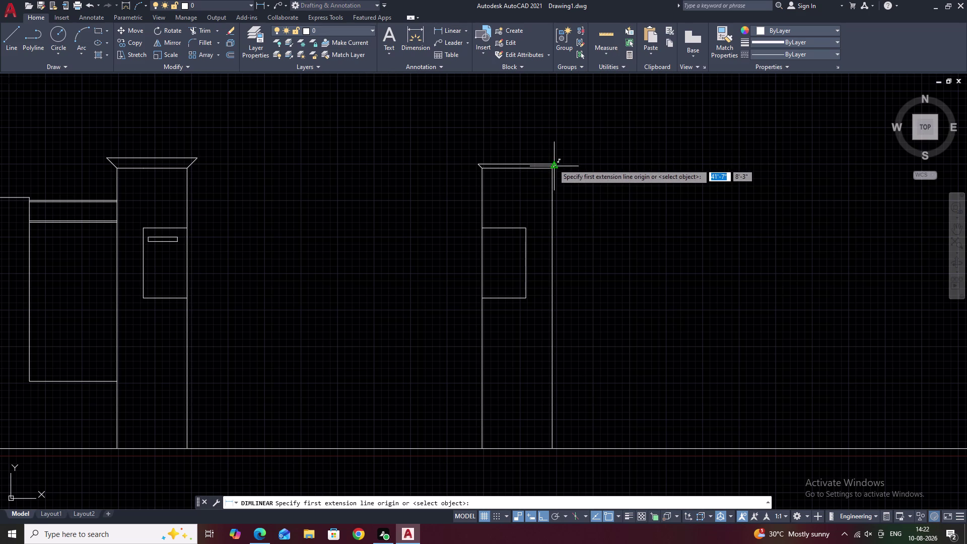
scroll(up, 3)
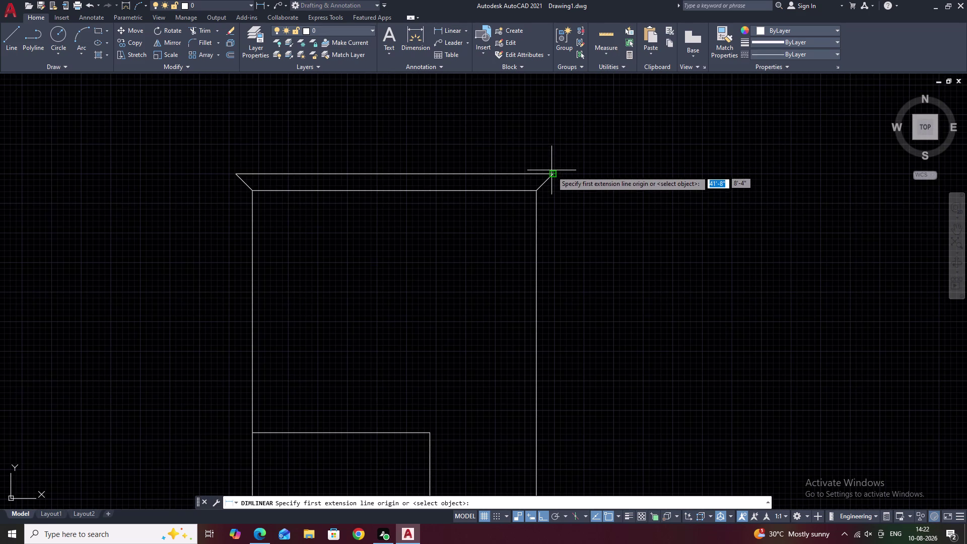
click(551, 175)
middle_drag(577, 386, 600, 39)
scroll(down, 3)
middle_drag(640, 286, 643, 240)
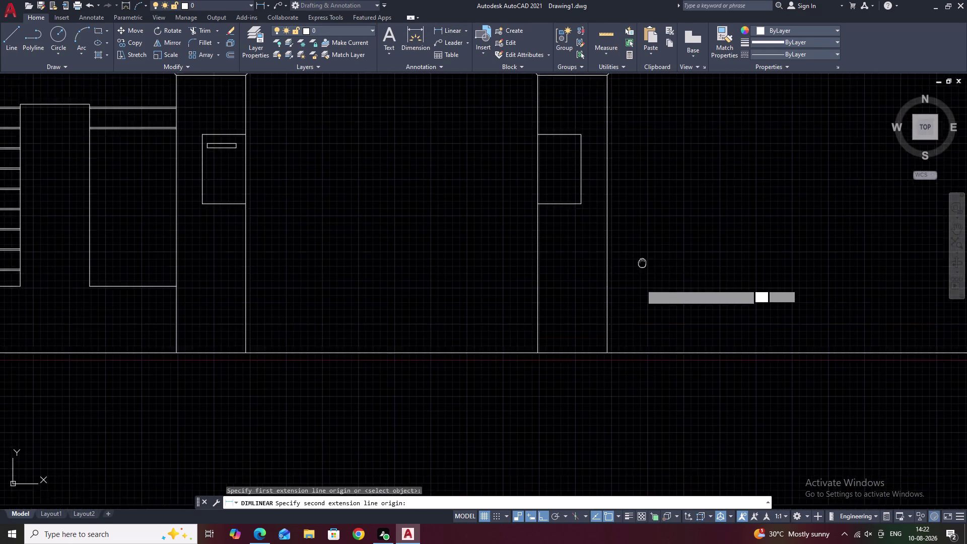
middle_drag(642, 240, 642, 199)
scroll(up, 3)
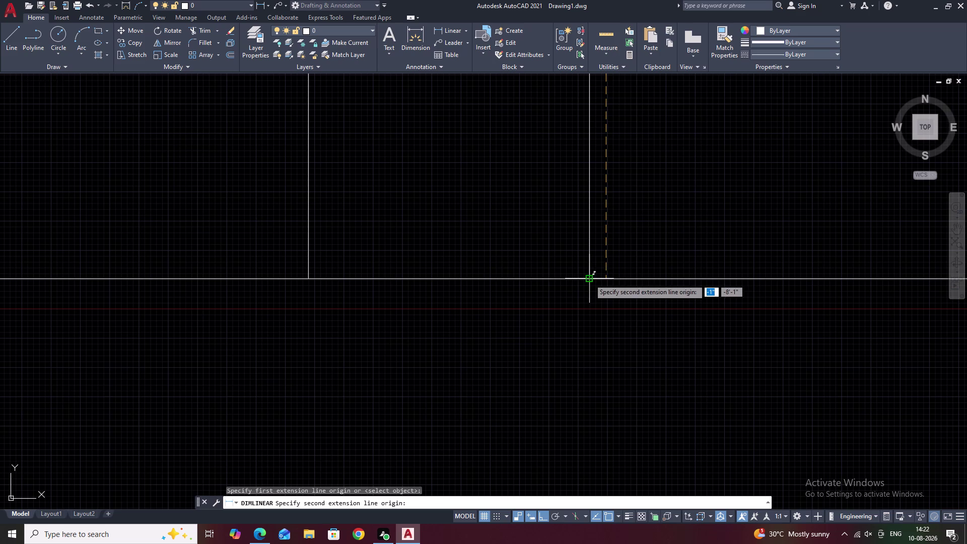
click(606, 278)
click(647, 271)
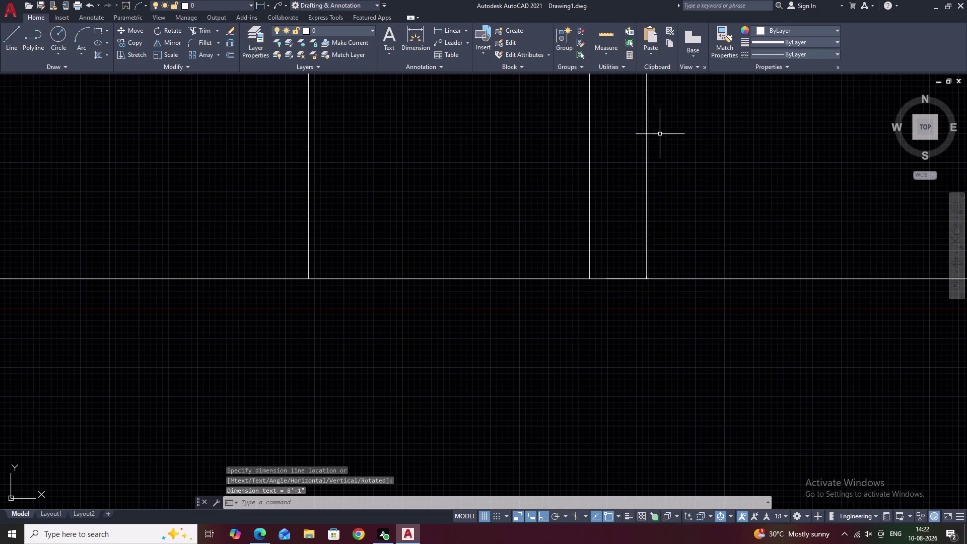
middle_drag(680, 66, 678, 197)
middle_drag(673, 174, 674, 324)
middle_drag(671, 166, 671, 323)
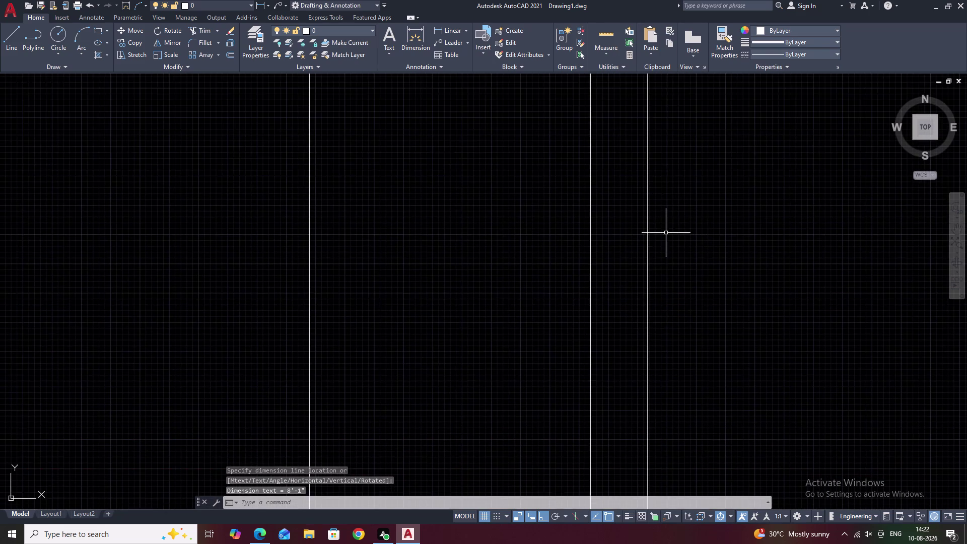
middle_drag(666, 227, 669, 334)
middle_drag(671, 164, 665, 306)
scroll(up, 3)
scroll(up, 3)
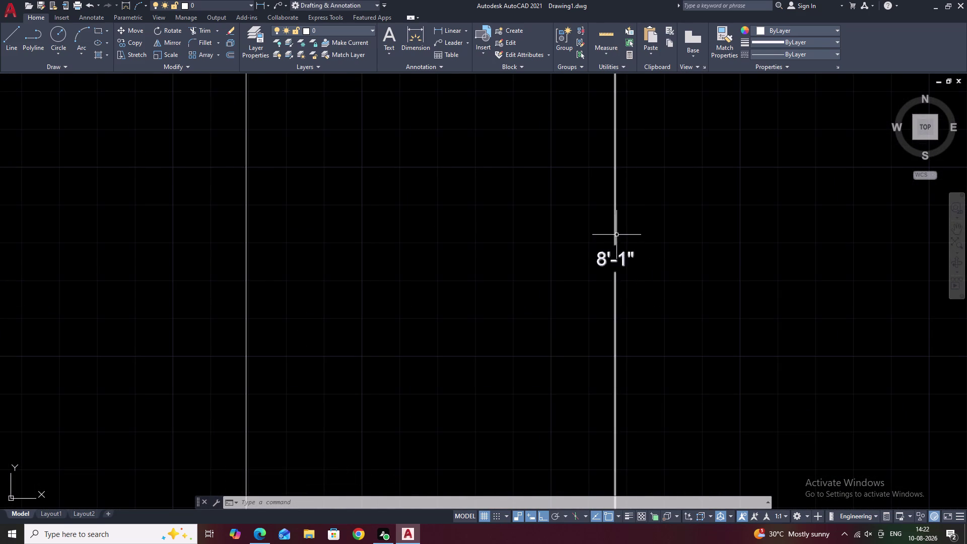
click(616, 235)
text(e)
Erase the 8'-1" dimension and bring the tower's cap back into view.
key(space)
scroll(down, 3)
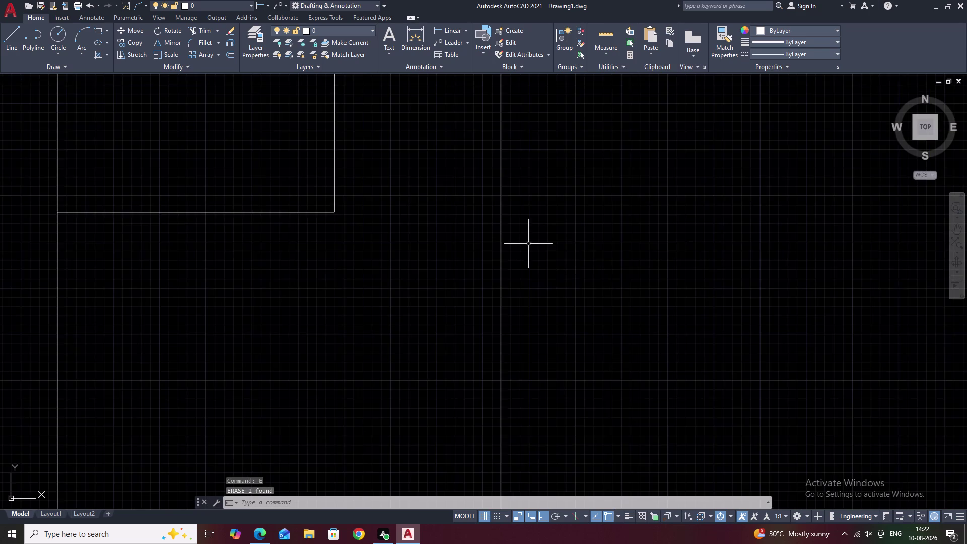
scroll(down, 3)
middle_drag(575, 222, 612, 353)
middle_drag(624, 222, 646, 317)
scroll(up, 3)
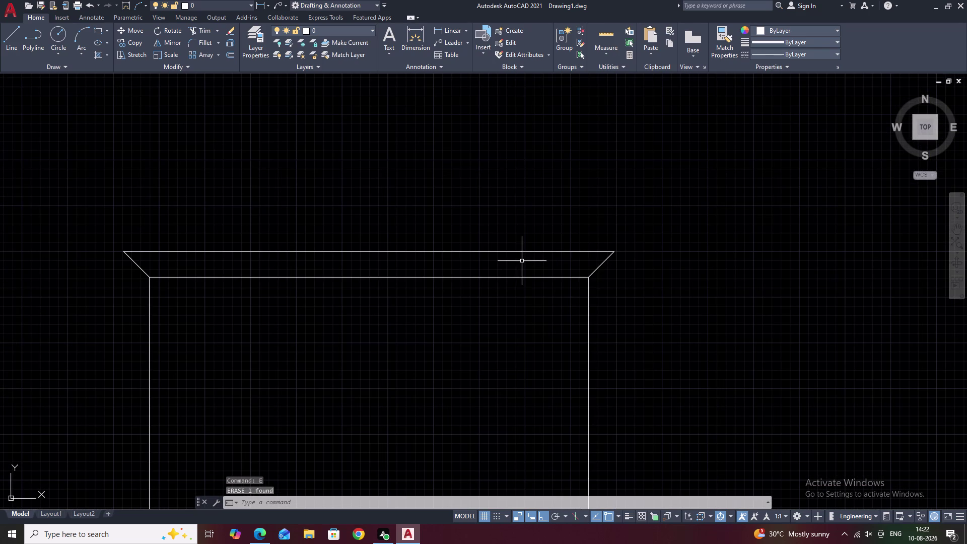
Erase the three old cap lines: both slanted lines and the top line.
drag(641, 260, 562, 256)
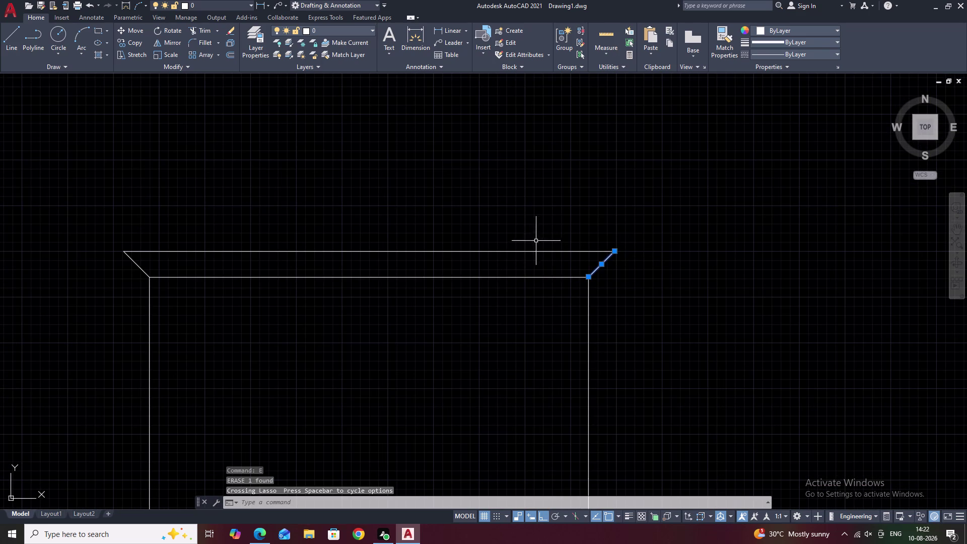
drag(537, 240, 510, 259)
click(378, 262)
middle_drag(323, 254, 608, 197)
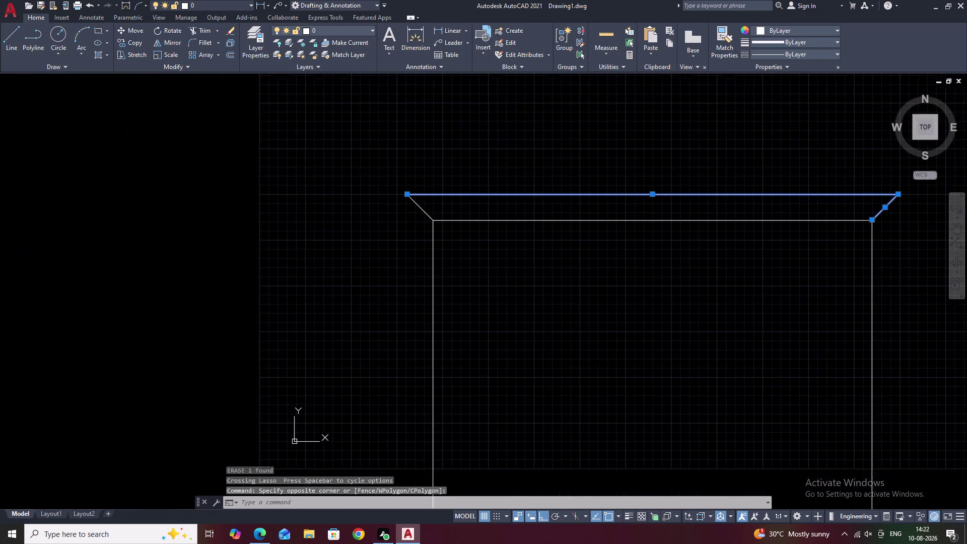
scroll(up, 3)
drag(403, 215, 251, 275)
text(e)
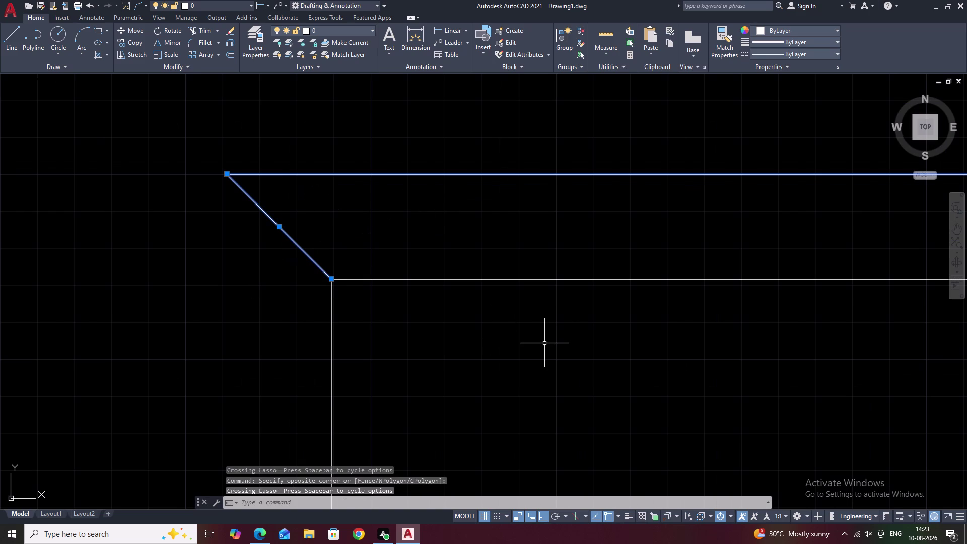
key(space)
Start a line at the tower's top-right corner, then cancel it.
scroll(down, 3)
middle_drag(665, 272, 566, 288)
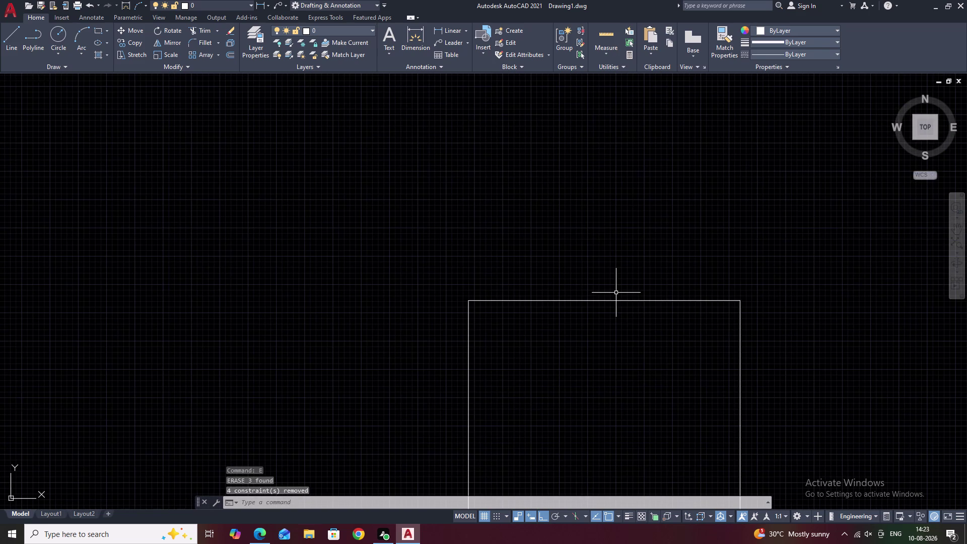
text(l)
key(space)
middle_drag(765, 297, 731, 344)
scroll(up, 3)
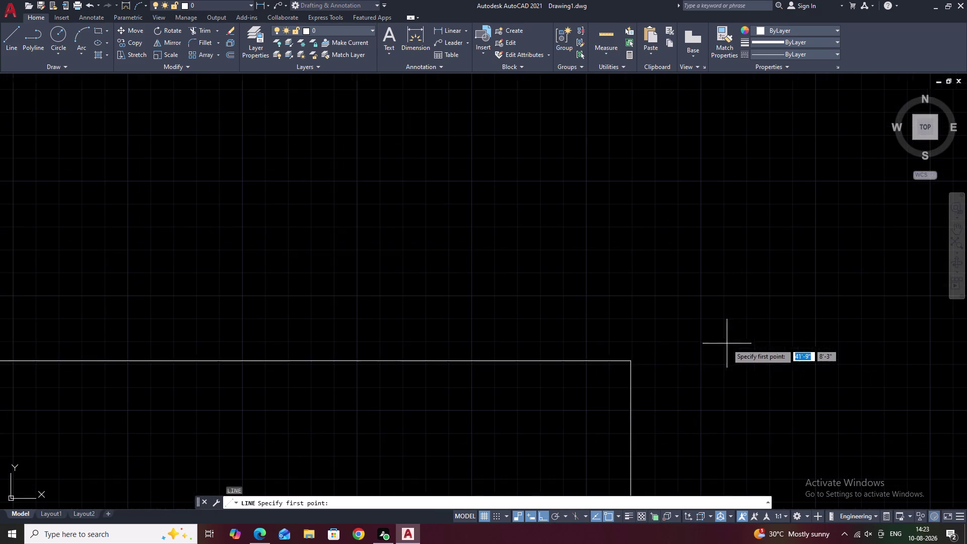
click(629, 361)
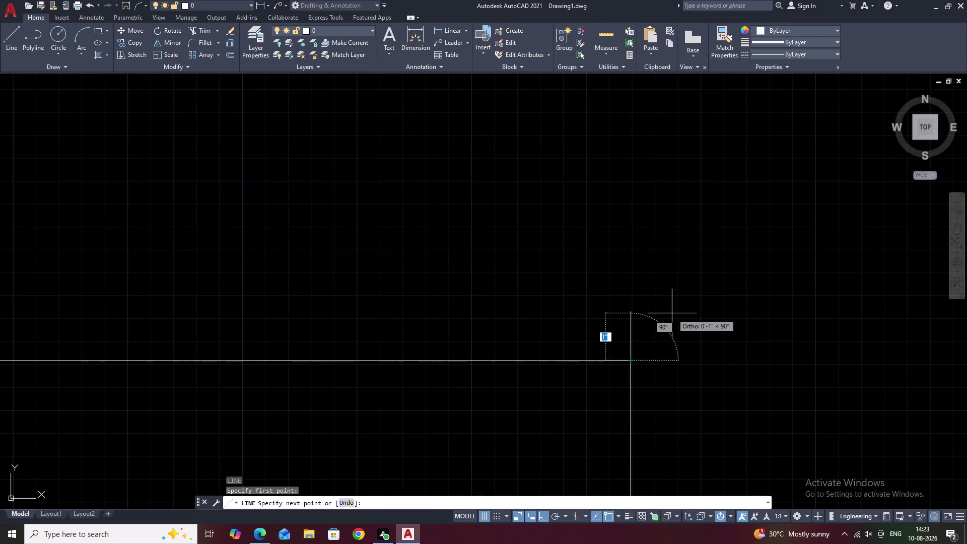
key(shift+at)
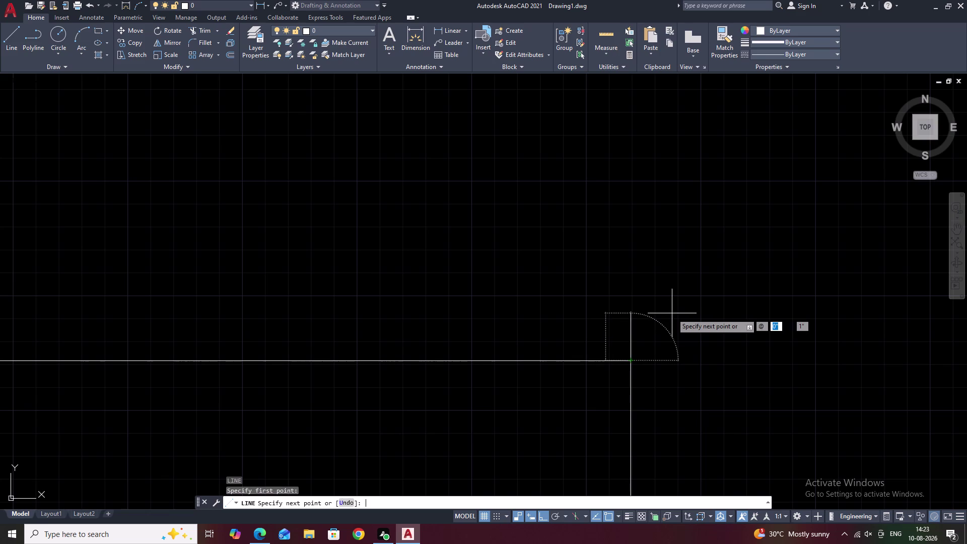
key(Escape)
key(Escape)
With Ortho off, draw a line @1<135 from the tower's top-left corner.
middle_drag(539, 305, 947, 318)
middle_drag(575, 314, 966, 303)
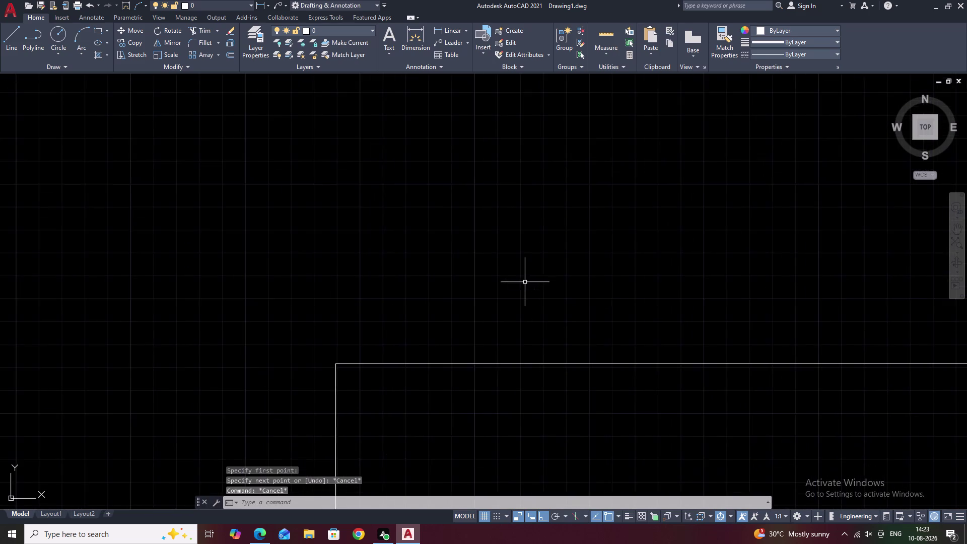
scroll(down, 3)
middle_drag(520, 308, 591, 328)
text(l)
key(space)
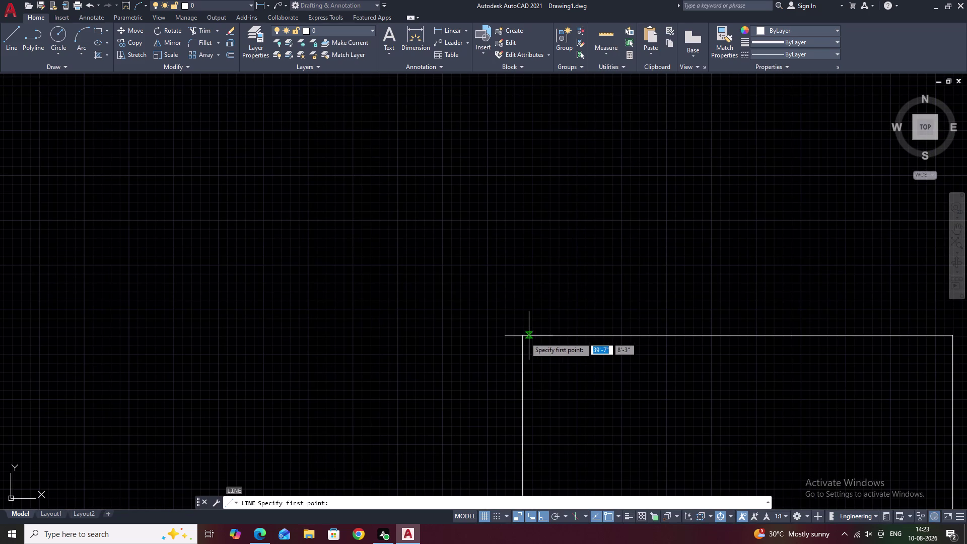
click(520, 338)
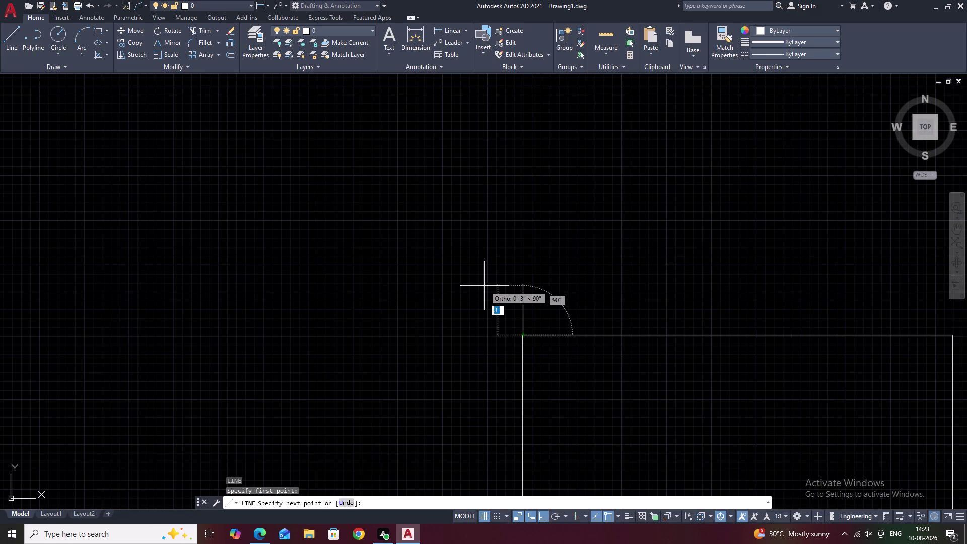
key(F8)
key(shift+at)
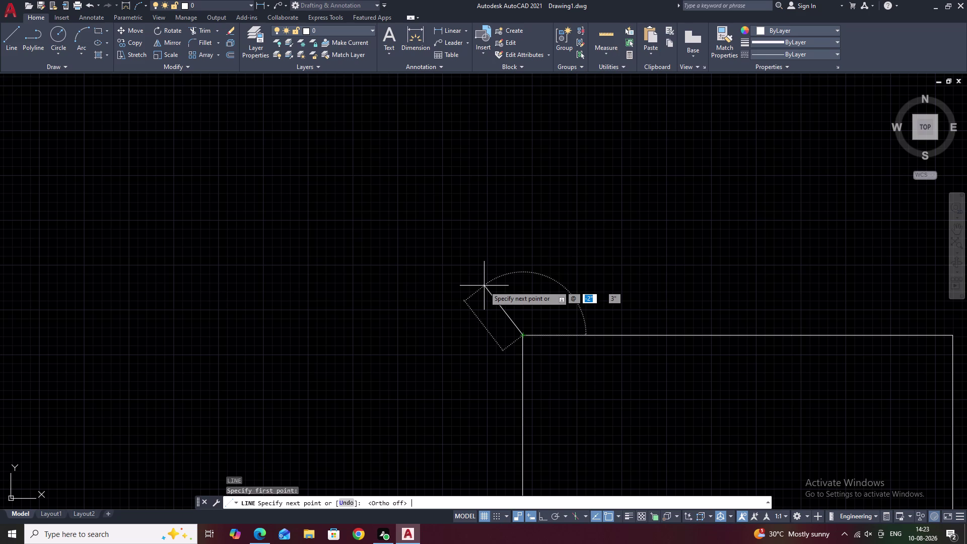
key(1)
key(shift+less)
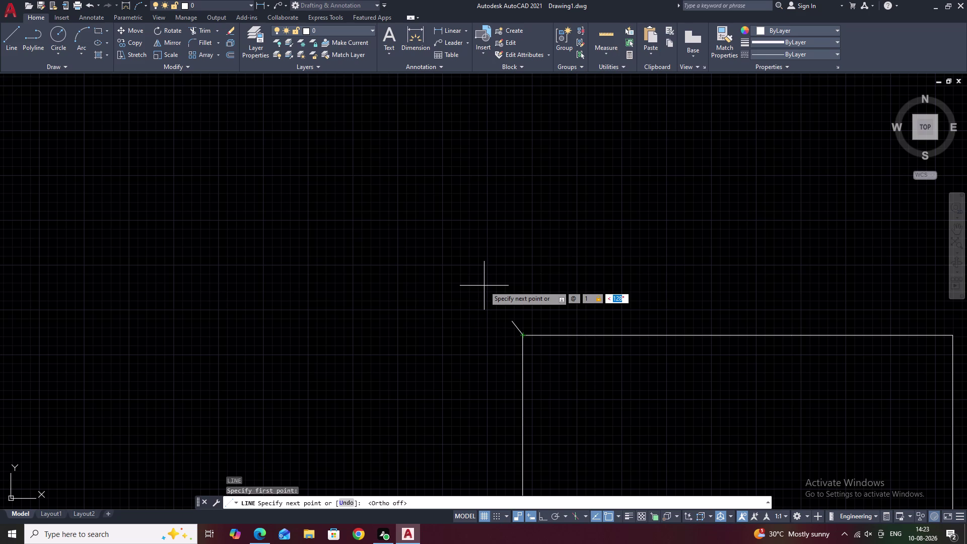
text(135)
key(space)
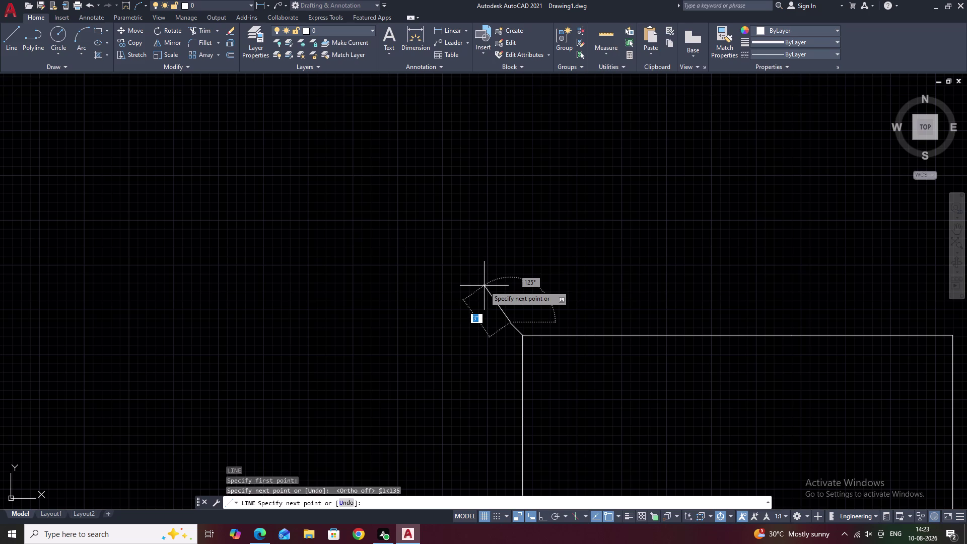
key(Escape)
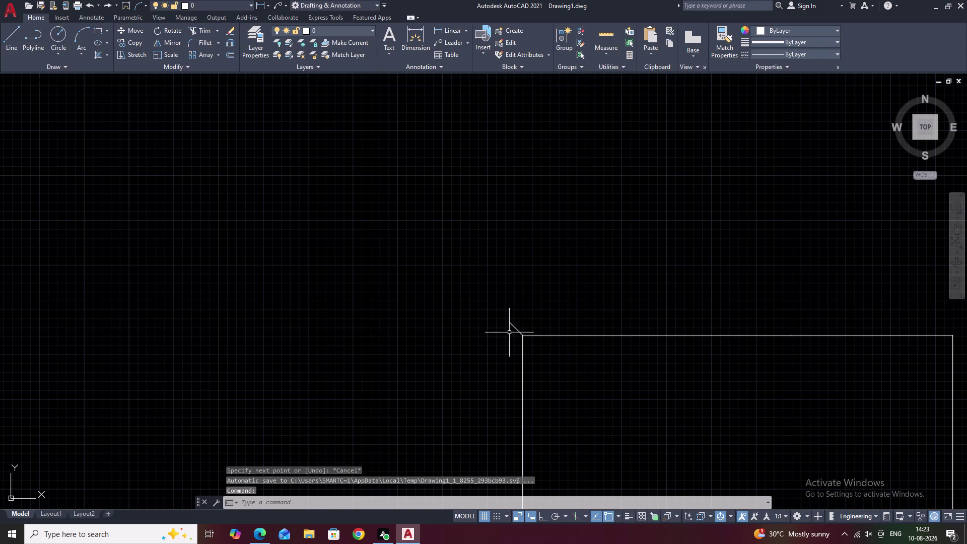
Select the new diagonal and begin a mirror, then cancel that first attempt.
click(515, 327)
text(mi)
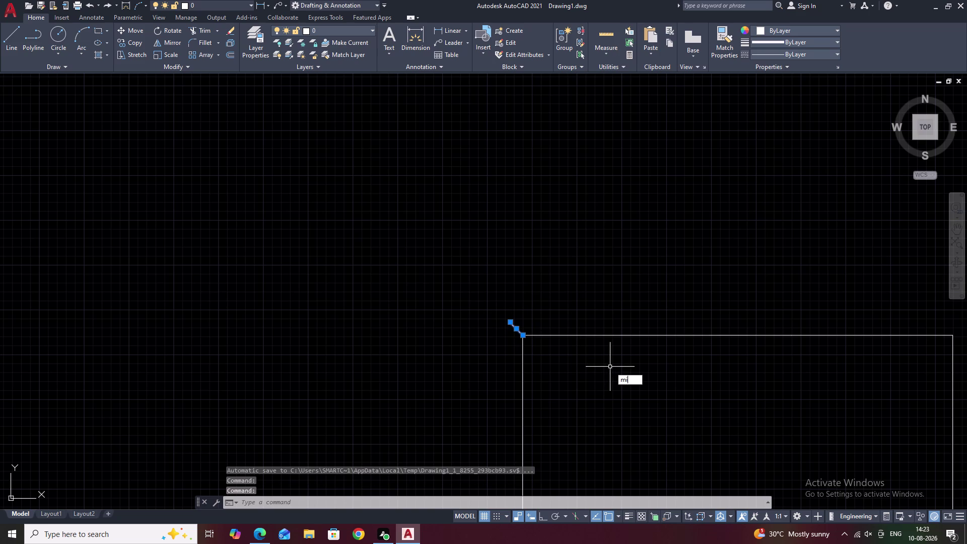
key(space)
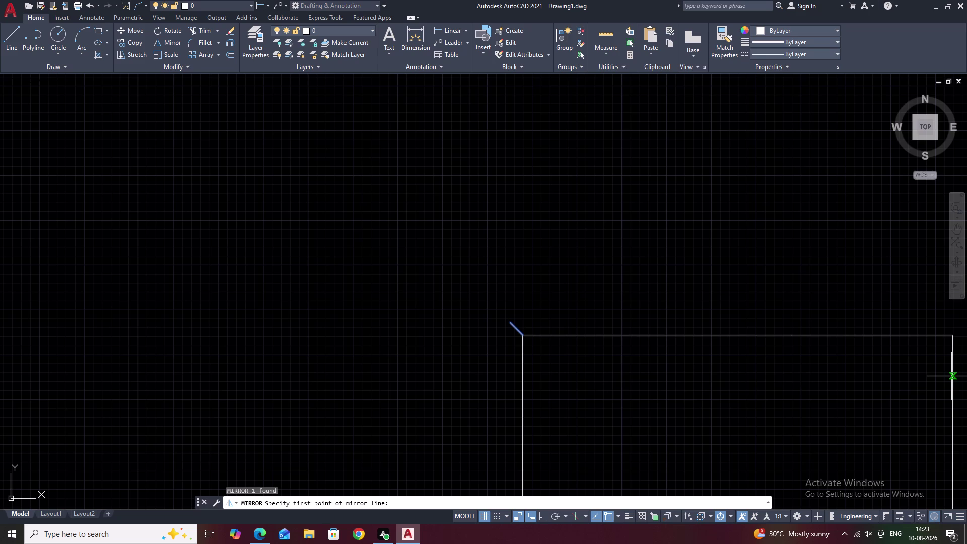
middle_drag(851, 391, 723, 371)
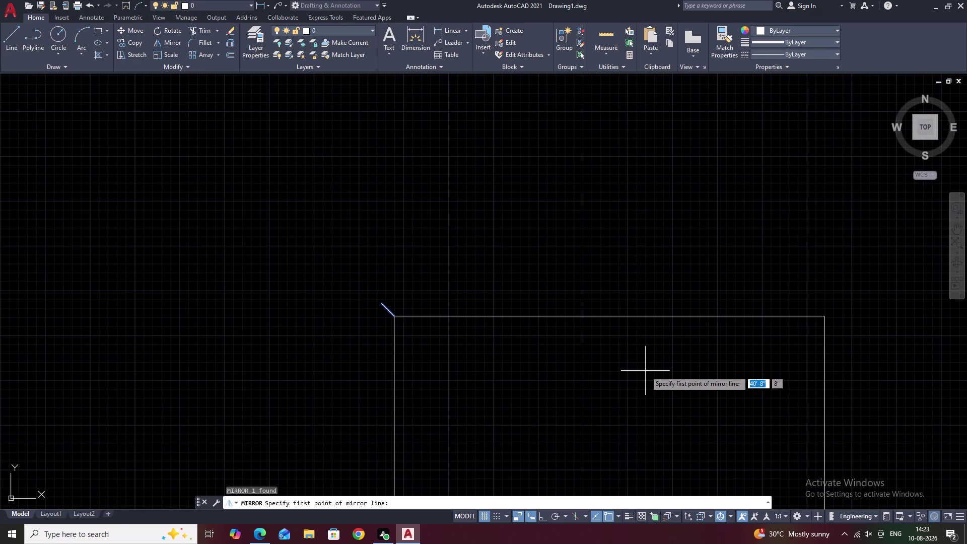
click(393, 317)
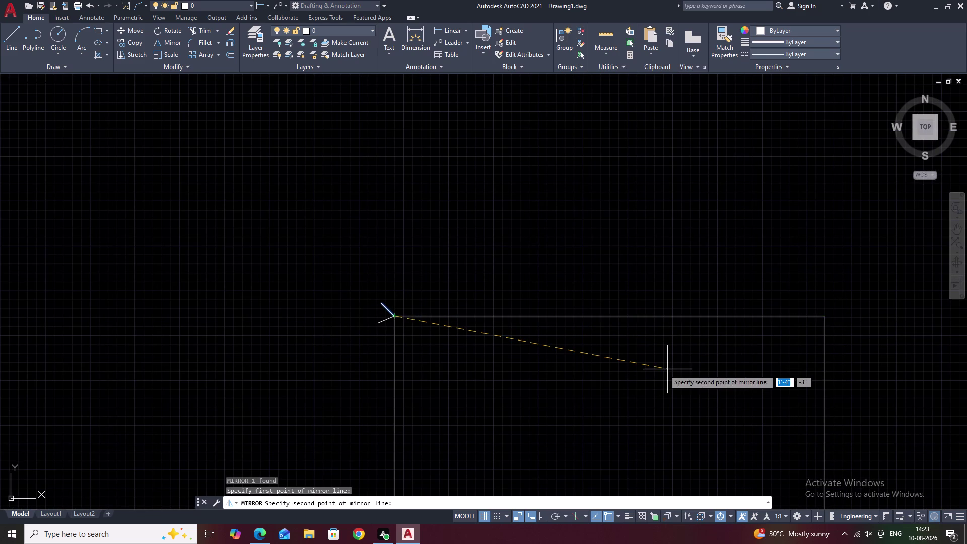
key(Escape)
scroll(up, 3)
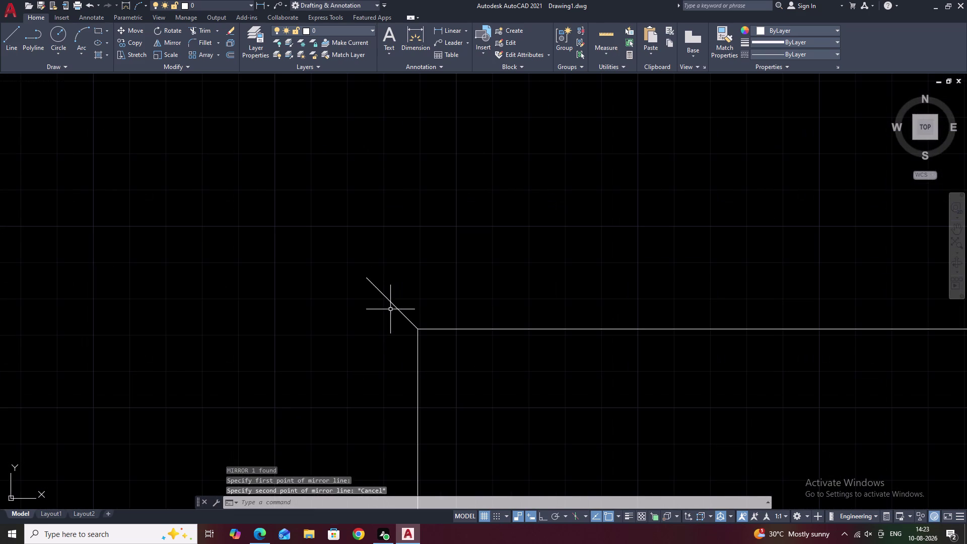
Restart mirroring the diagonal, using m2p from the tower's top-left corner.
click(395, 306)
text(mi)
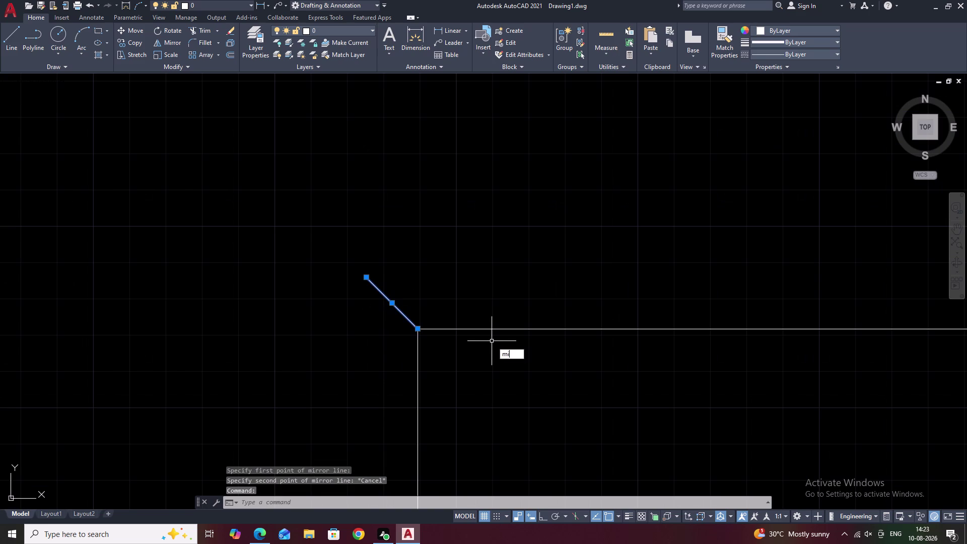
key(space)
key(m)
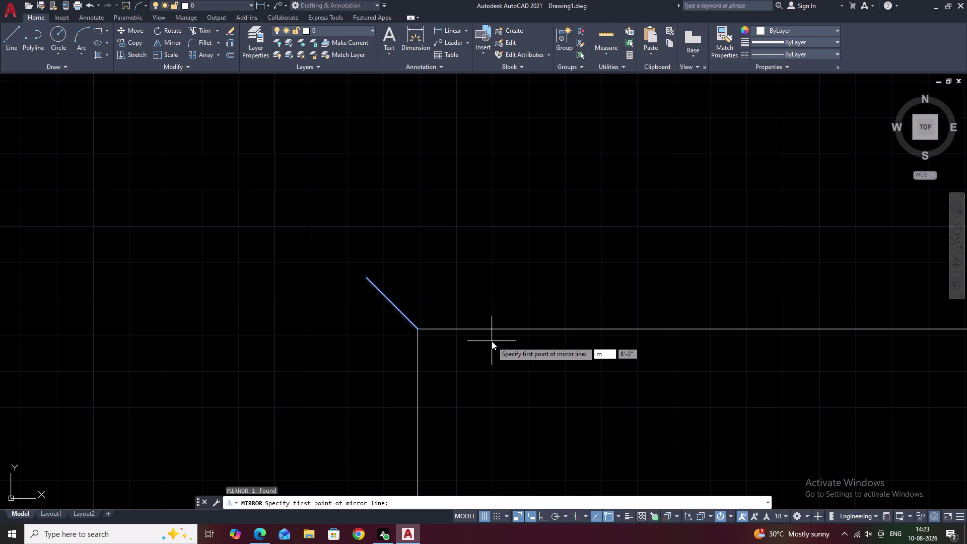
key(2)
key(p)
key(space)
click(418, 330)
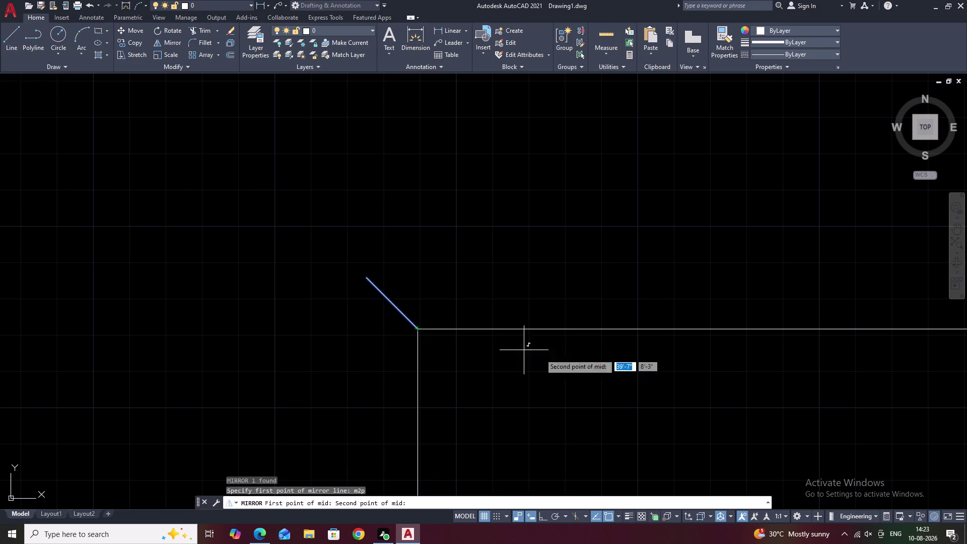
Mirror about a vertical line through the top edge's midpoint, keeping the original diagonal.
middle_drag(698, 377, 425, 384)
scroll(down, 3)
middle_drag(622, 369, 571, 374)
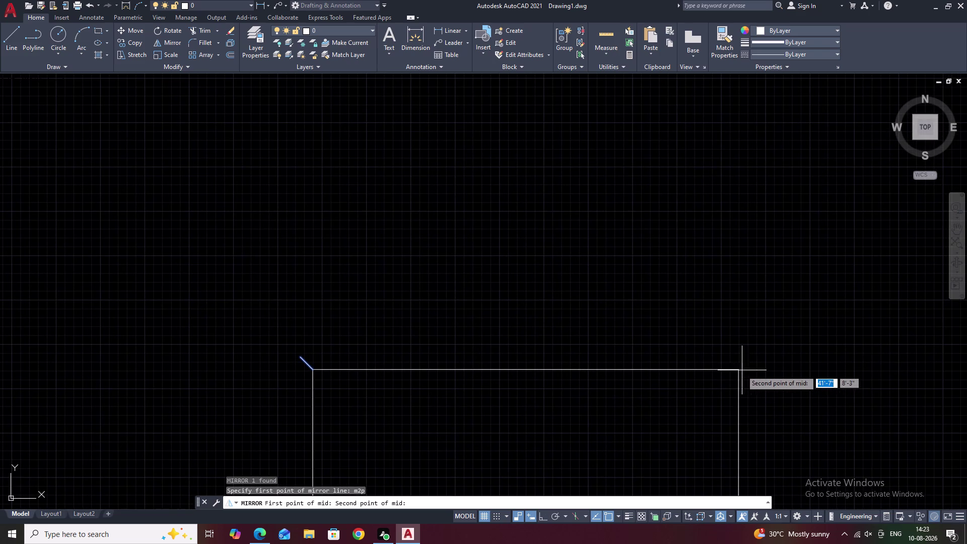
click(739, 370)
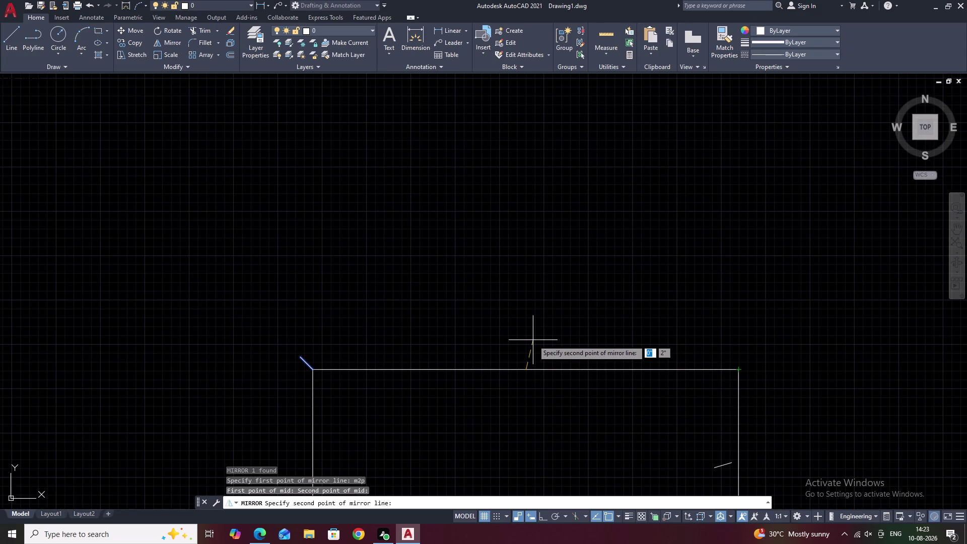
key(F8)
click(553, 338)
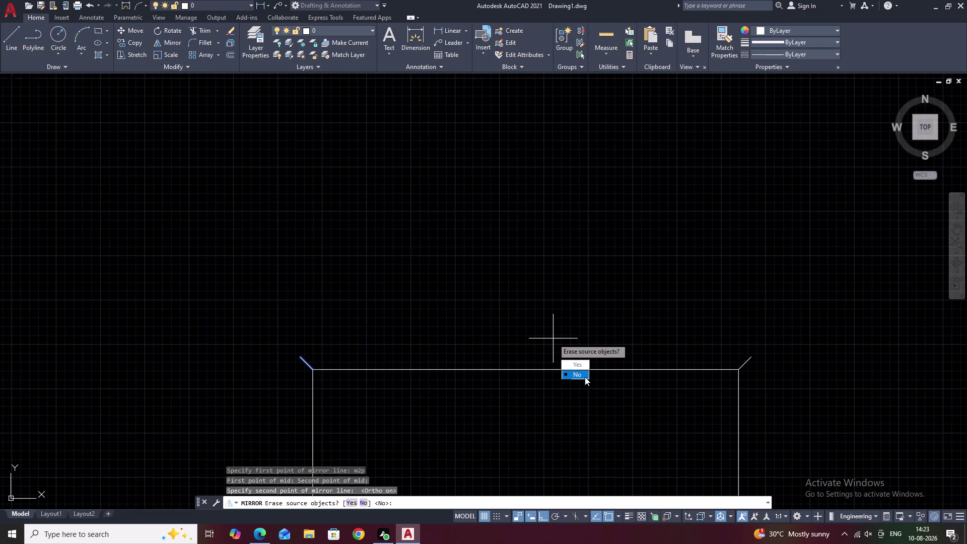
drag(584, 375, 553, 339)
key(Escape)
Draw the horizontal cap line between the two diagonal ends.
text(l)
key(space)
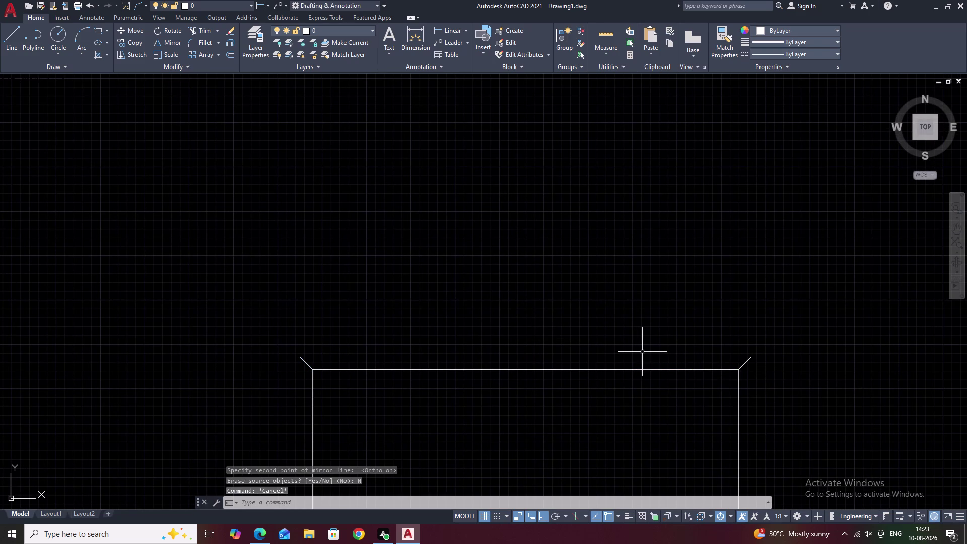
click(300, 356)
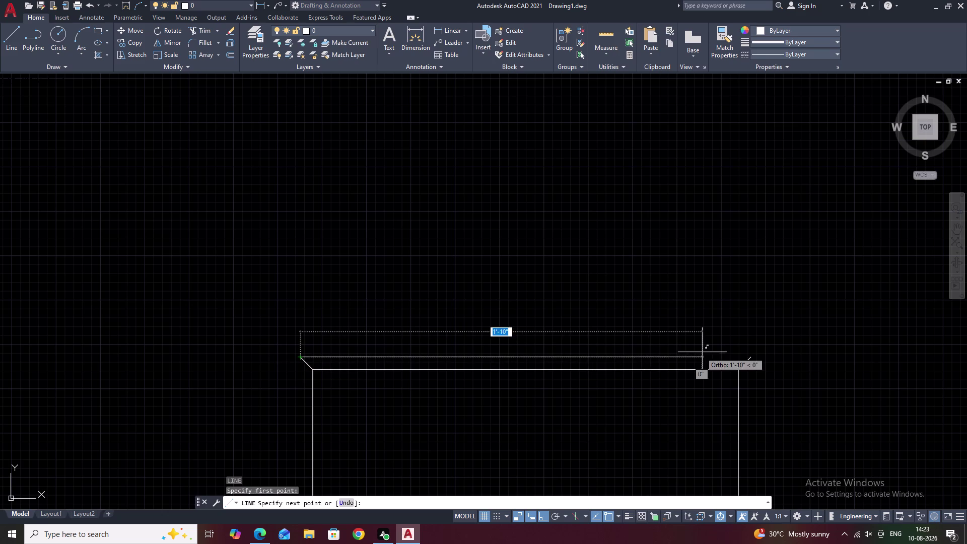
click(751, 354)
key(Escape)
scroll(down, 3)
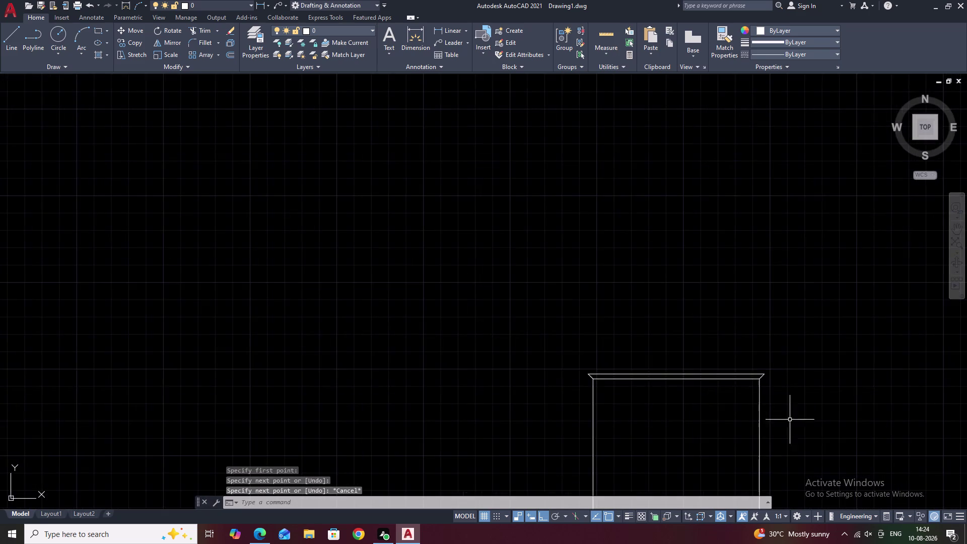
middle_drag(794, 425, 672, 240)
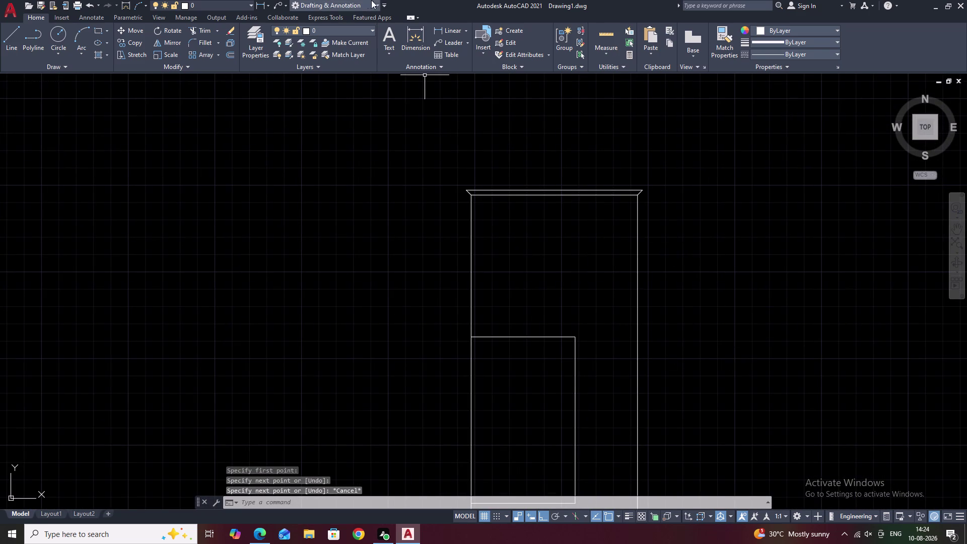
Place a trial 8'-1" linear dimension down the rebuilt tower's side.
click(455, 30)
click(641, 190)
middle_drag(698, 387, 691, 168)
middle_drag(705, 446, 689, 296)
middle_drag(688, 458, 682, 413)
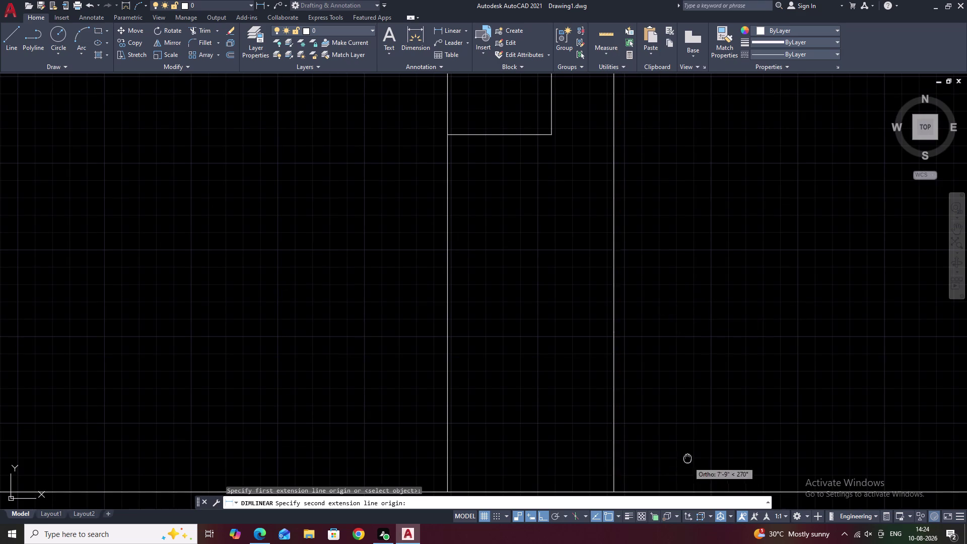
middle_drag(682, 413, 678, 310)
click(609, 341)
click(624, 342)
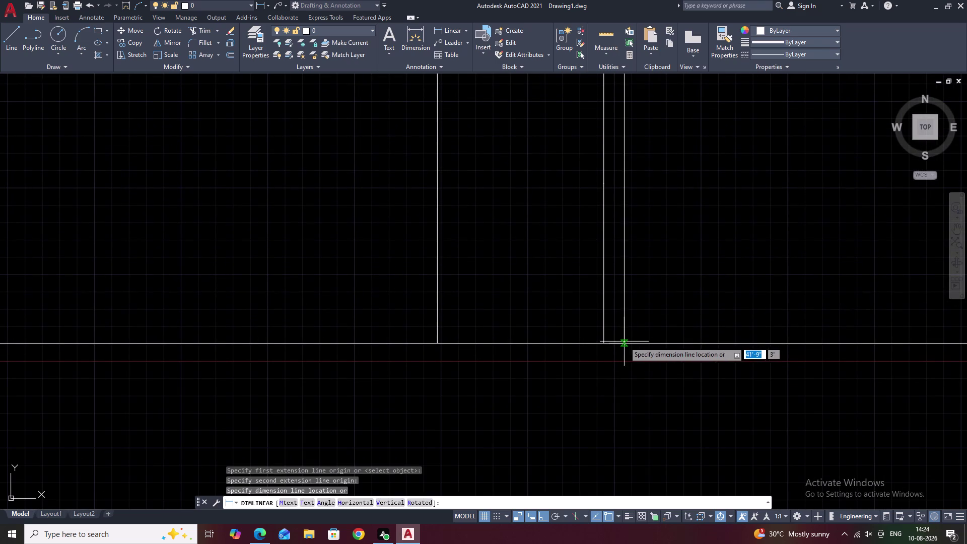
middle_drag(659, 221, 661, 351)
middle_drag(665, 177, 667, 268)
scroll(up, 3)
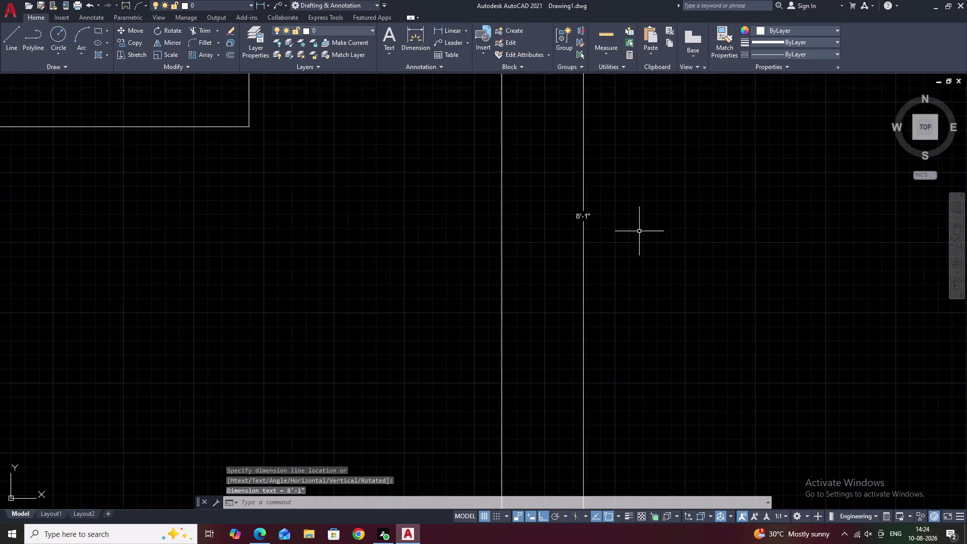
scroll(up, 3)
scroll(up, 3)
scroll(up, 3)
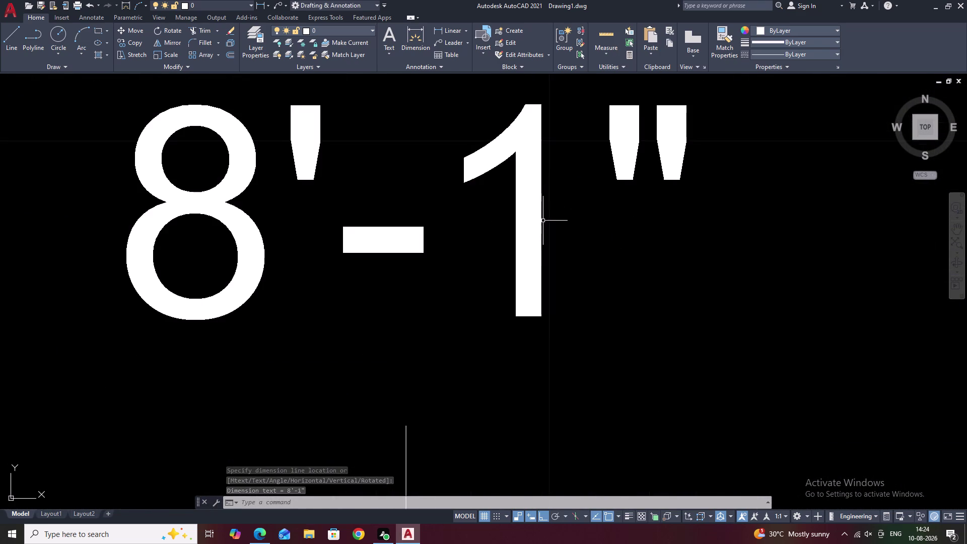
scroll(down, 3)
Erase the 8'-1" dimension and return the view to the tower top.
click(538, 232)
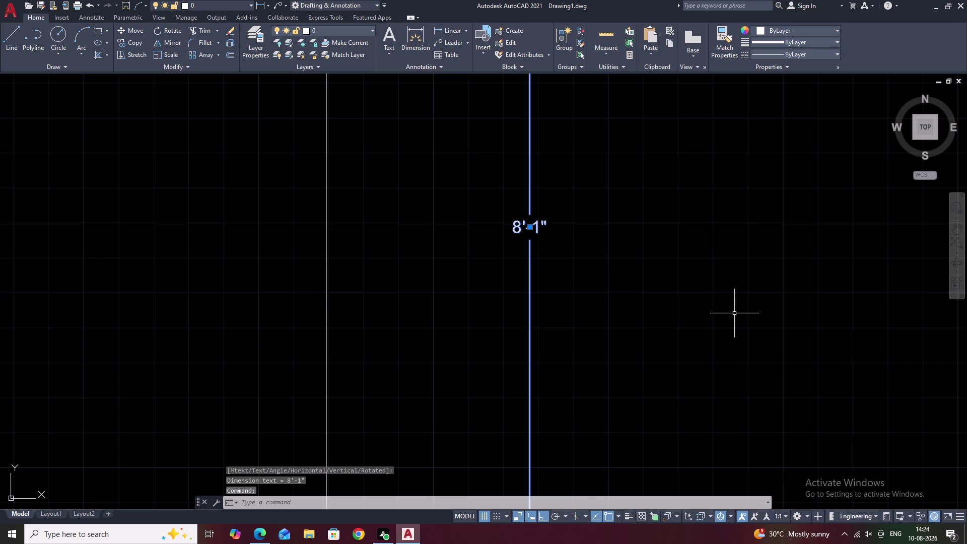
text(e)
key(space)
scroll(down, 3)
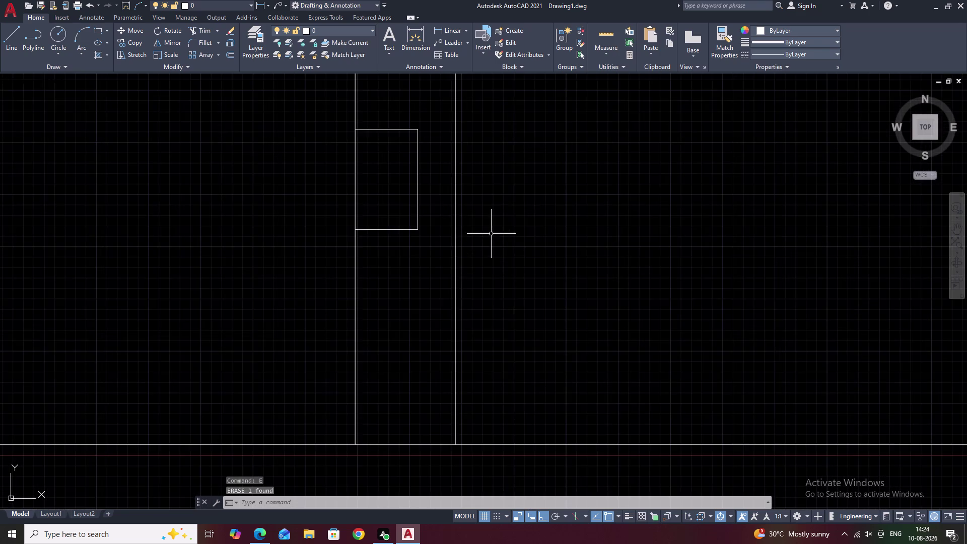
middle_drag(494, 233, 569, 419)
scroll(down, 3)
middle_click(556, 319)
scroll(up, 3)
scroll(up, 3)
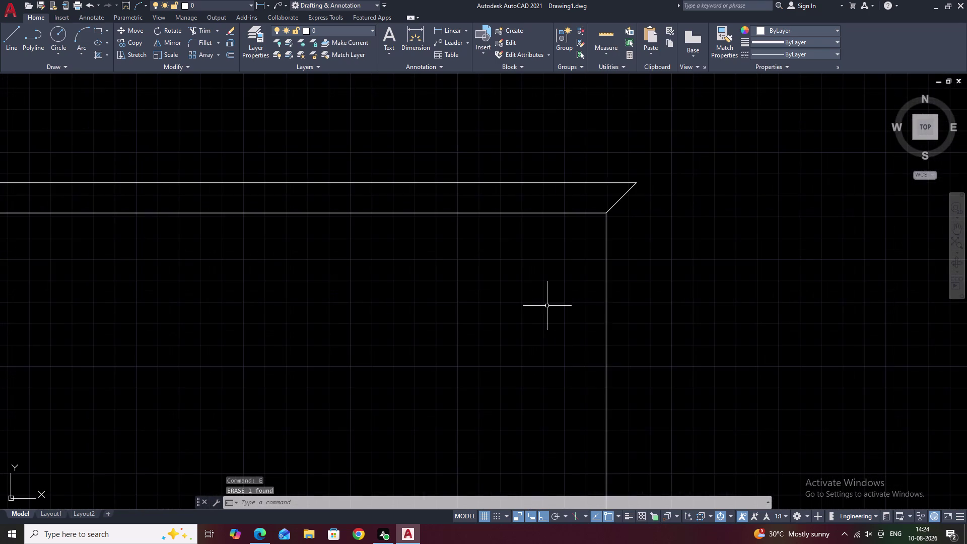
scroll(down, 3)
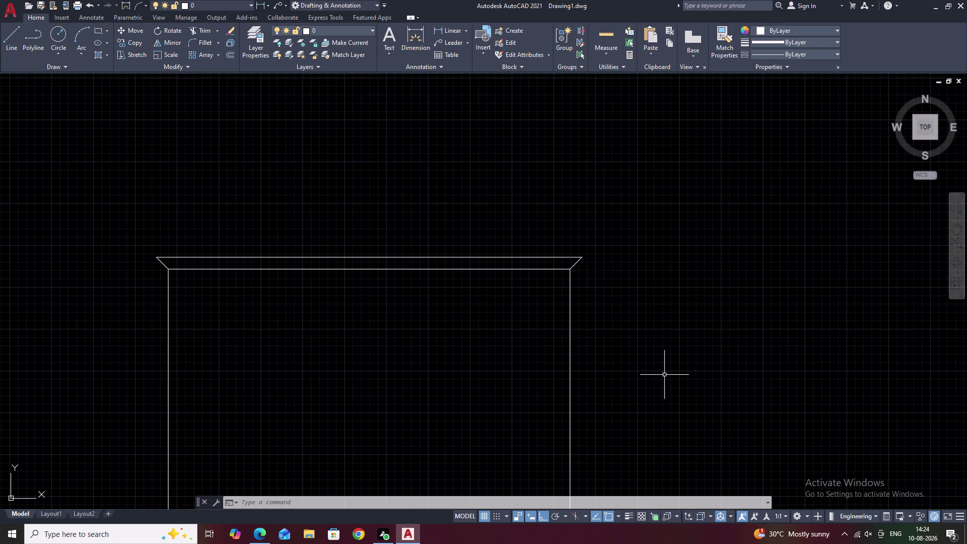
Re-measure 8'-1" from the sloped cap's right end down to the tower base.
middle_drag(638, 341, 608, 212)
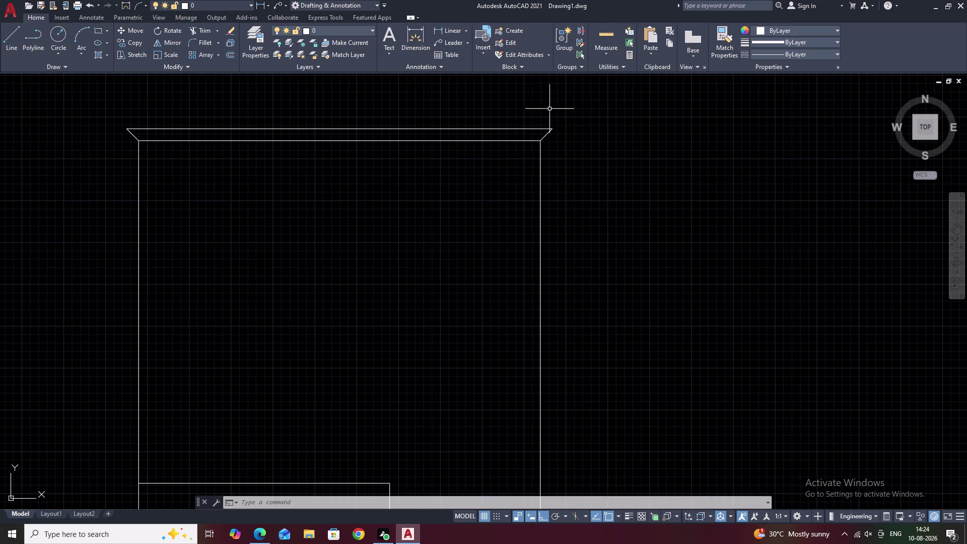
click(453, 29)
click(553, 129)
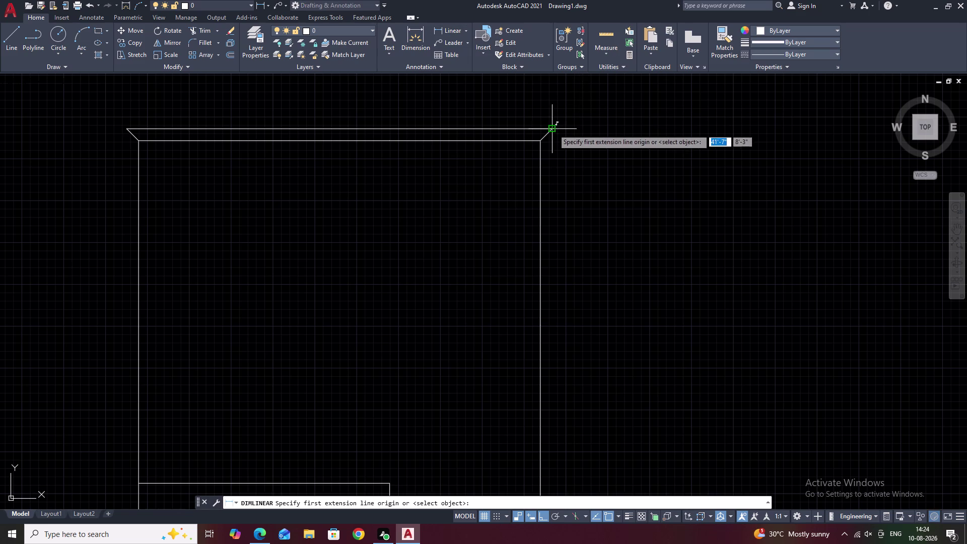
middle_drag(604, 347, 636, 100)
middle_drag(689, 402, 704, 124)
middle_drag(722, 388, 728, 87)
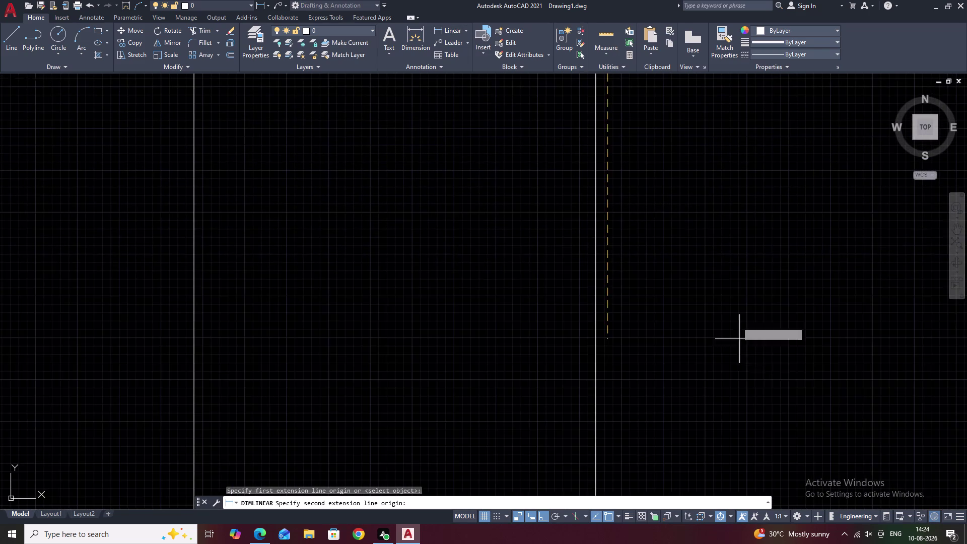
middle_drag(745, 368, 750, 78)
middle_drag(748, 386, 746, 41)
middle_drag(719, 374, 720, 322)
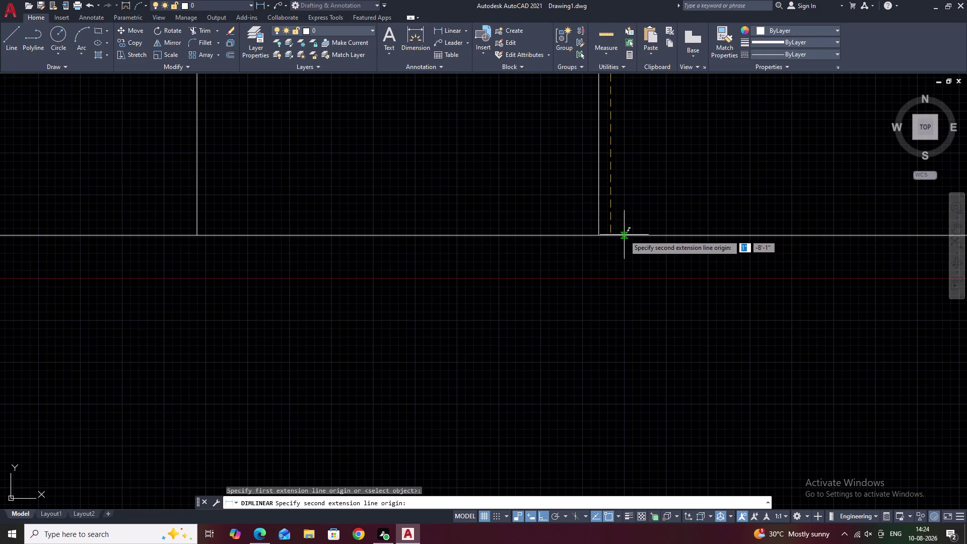
click(609, 232)
click(661, 237)
Find and erase the second 8'-1" dimension, then view the whole elevation.
middle_drag(683, 175, 666, 450)
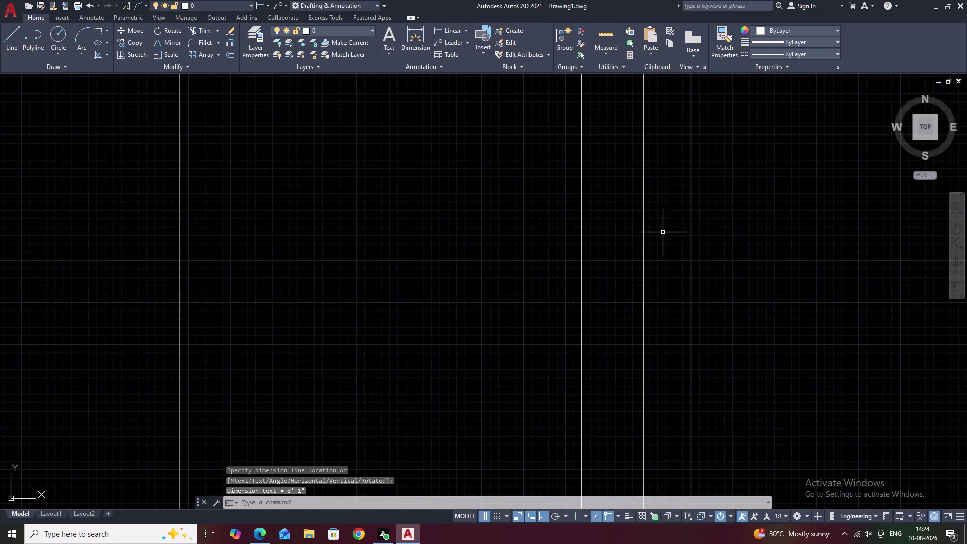
middle_drag(665, 215, 665, 518)
middle_drag(677, 249, 691, 531)
middle_drag(675, 244, 679, 292)
scroll(up, 3)
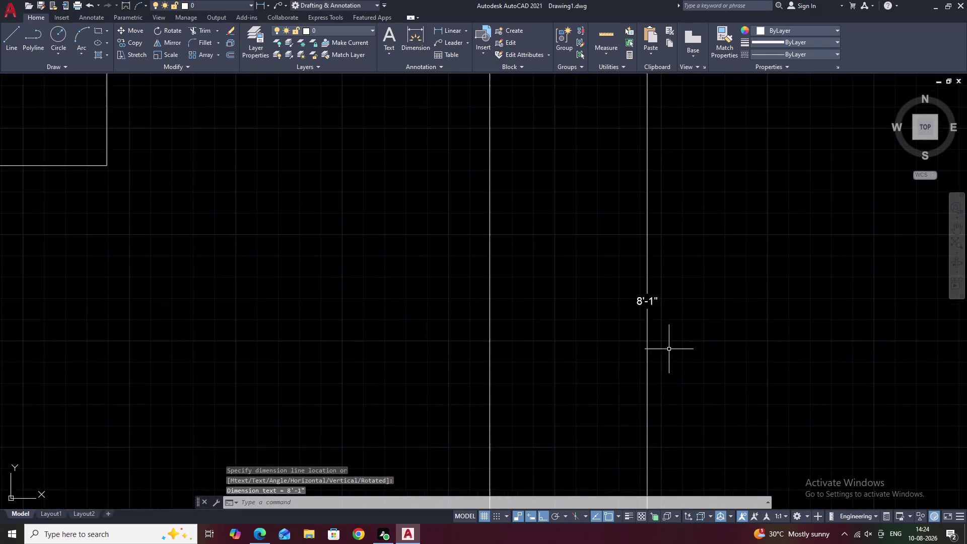
scroll(up, 3)
click(634, 302)
text(e)
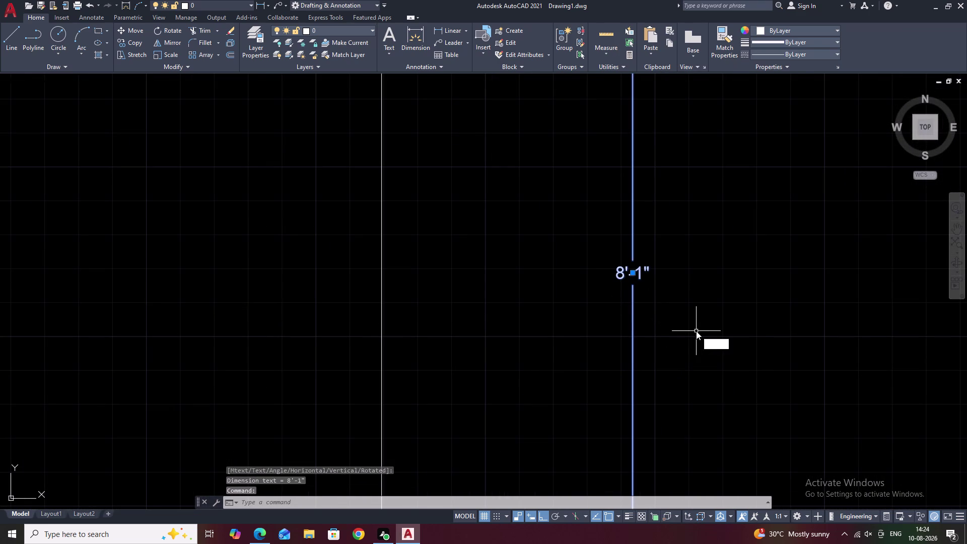
key(space)
scroll(down, 3)
scroll(down, 3)
middle_drag(660, 316, 584, 342)
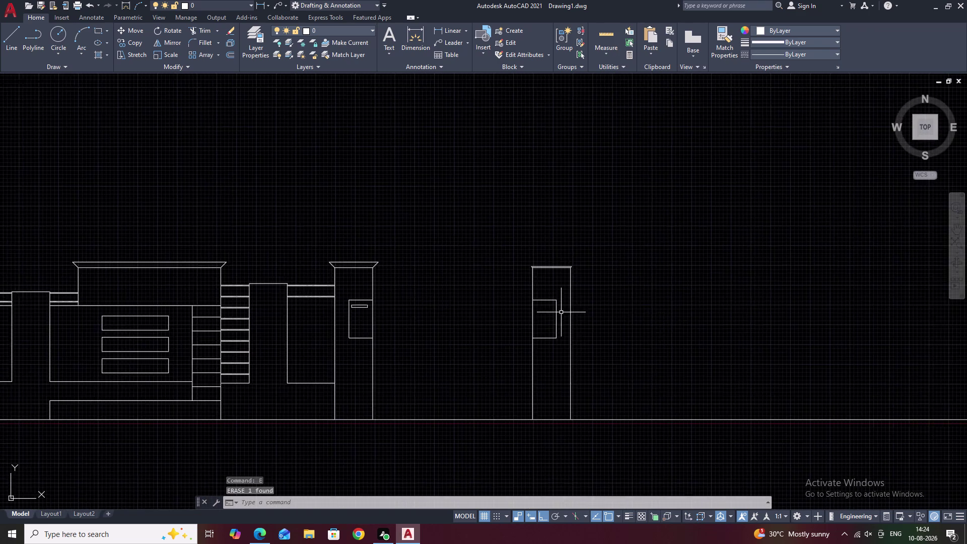
Erase the right tower's top cap line and both of its sloped cap edges.
scroll(up, 3)
middle_drag(569, 275, 551, 342)
scroll(up, 3)
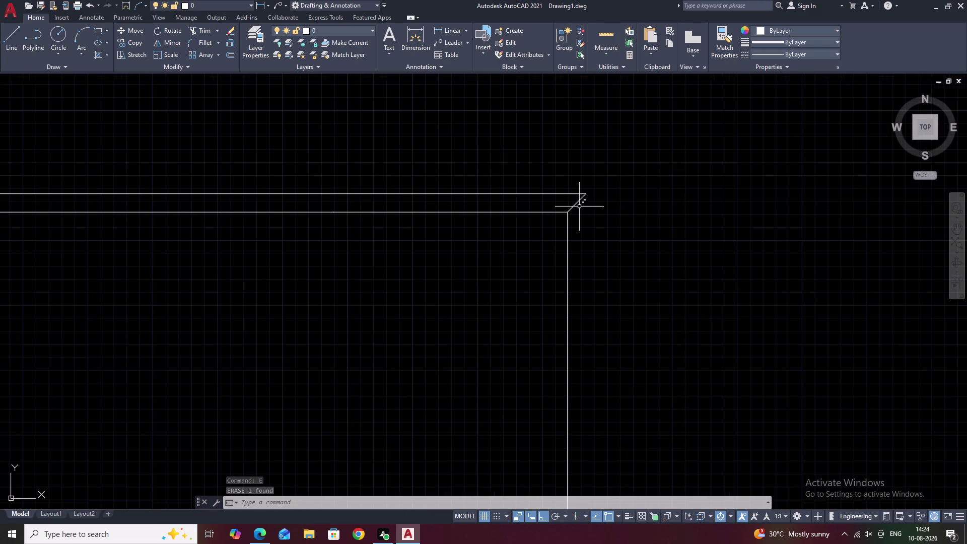
click(577, 205)
click(562, 193)
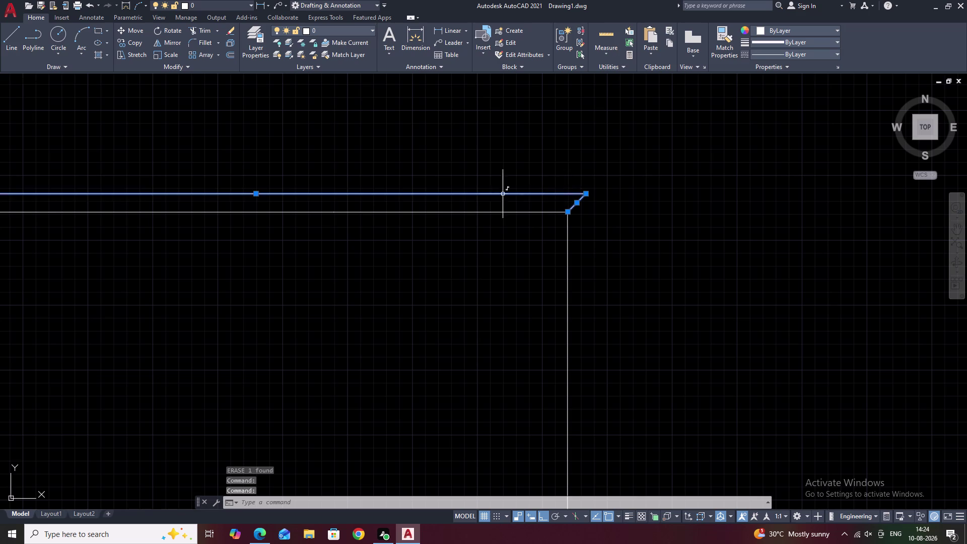
scroll(down, 3)
middle_drag(362, 208, 511, 234)
scroll(up, 3)
scroll(up, 3)
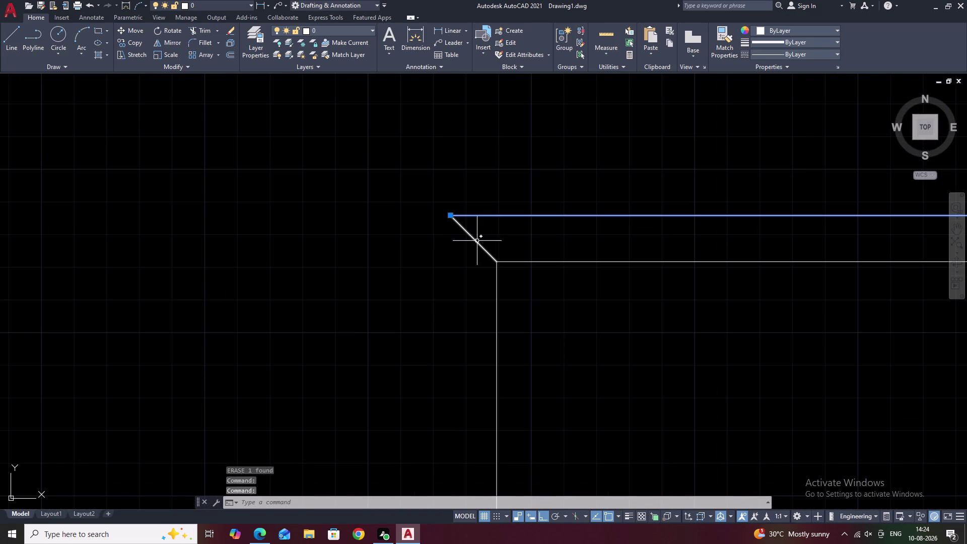
click(480, 243)
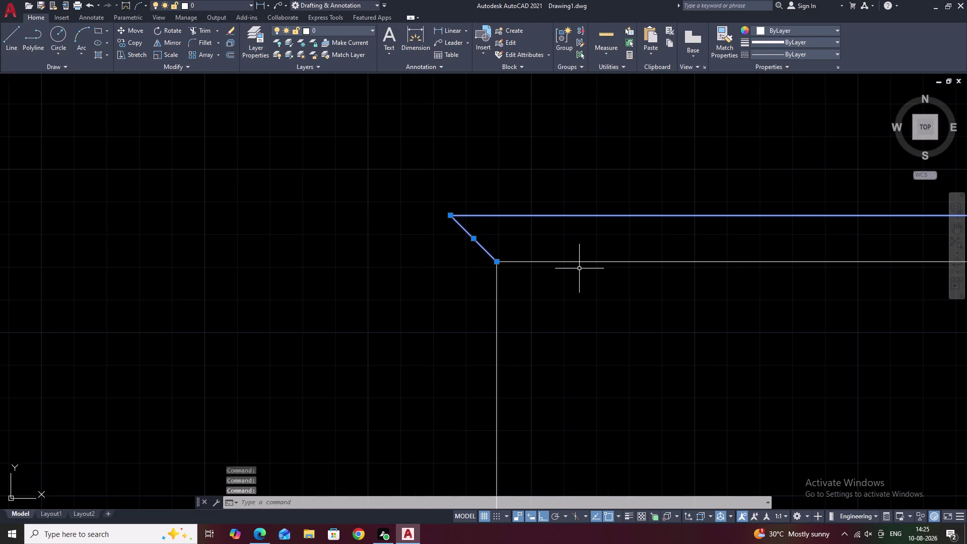
text(e)
key(space)
Erase the middle tower's cap lines using a crossing selection.
scroll(down, 3)
scroll(down, 3)
middle_drag(758, 339, 749, 340)
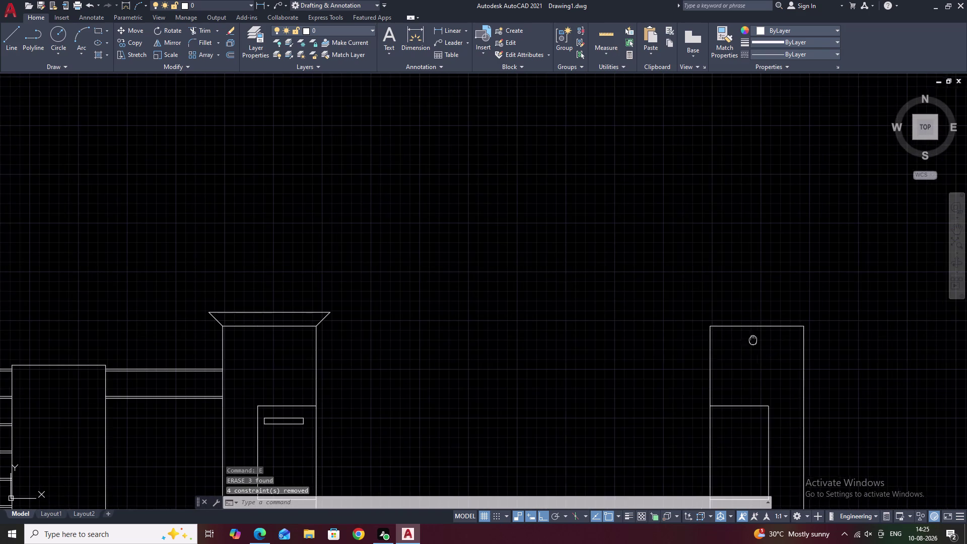
middle_drag(748, 341, 696, 344)
middle_drag(372, 401, 482, 353)
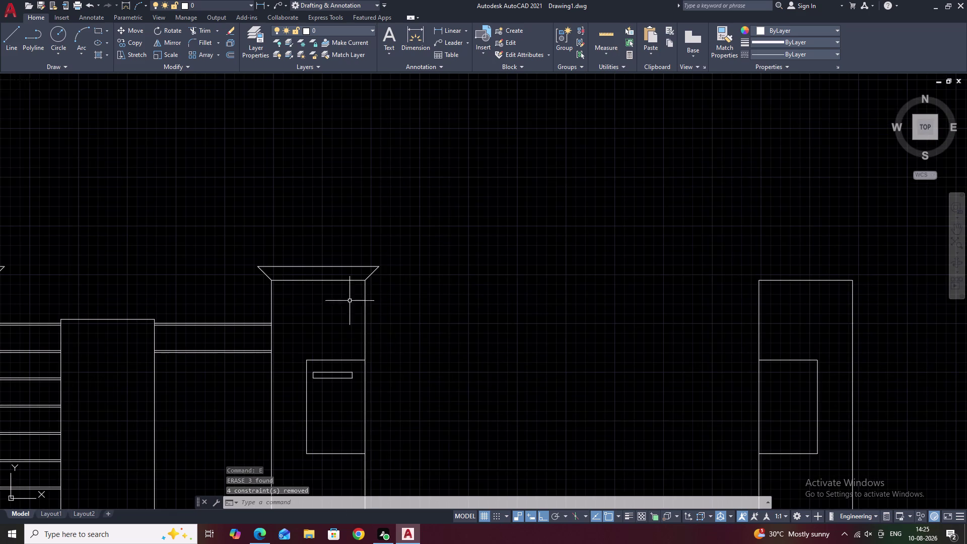
scroll(up, 3)
drag(381, 271, 353, 233)
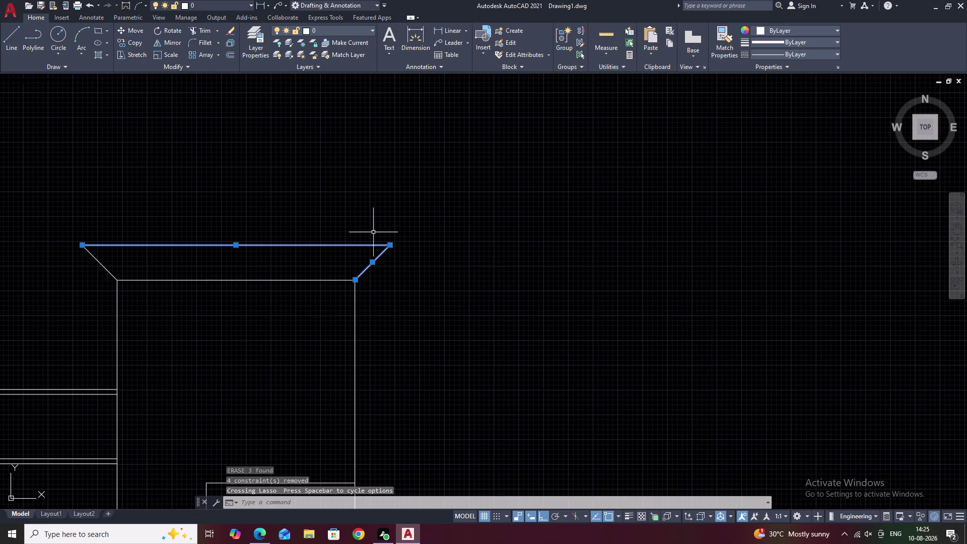
text(e)
key(space)
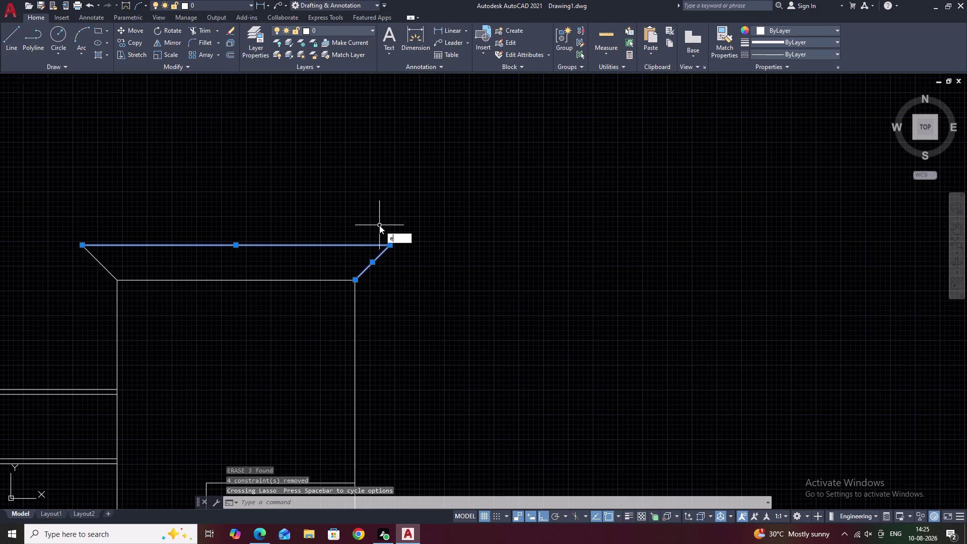
Erase the one leftover sloped cap edge.
click(104, 269)
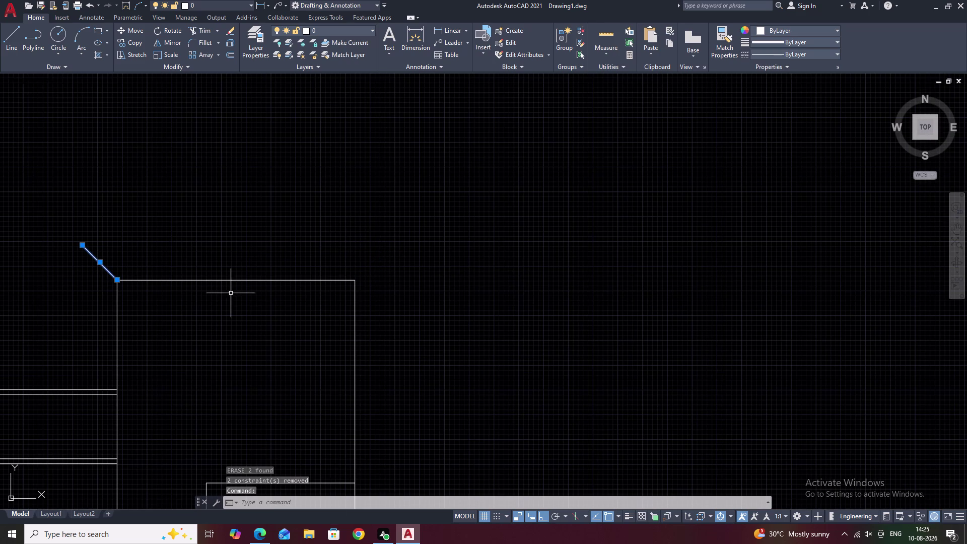
key(r)
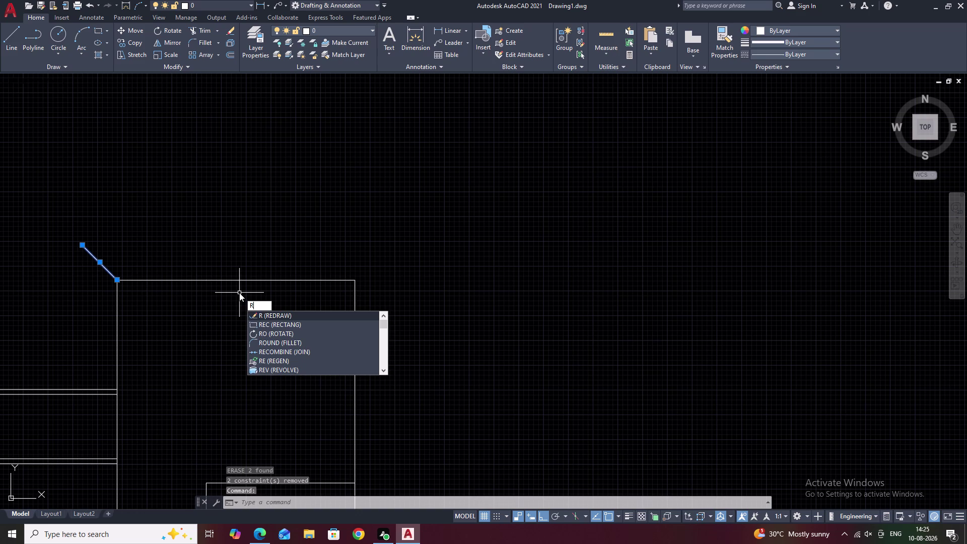
key(BackSpace)
text(e)
key(space)
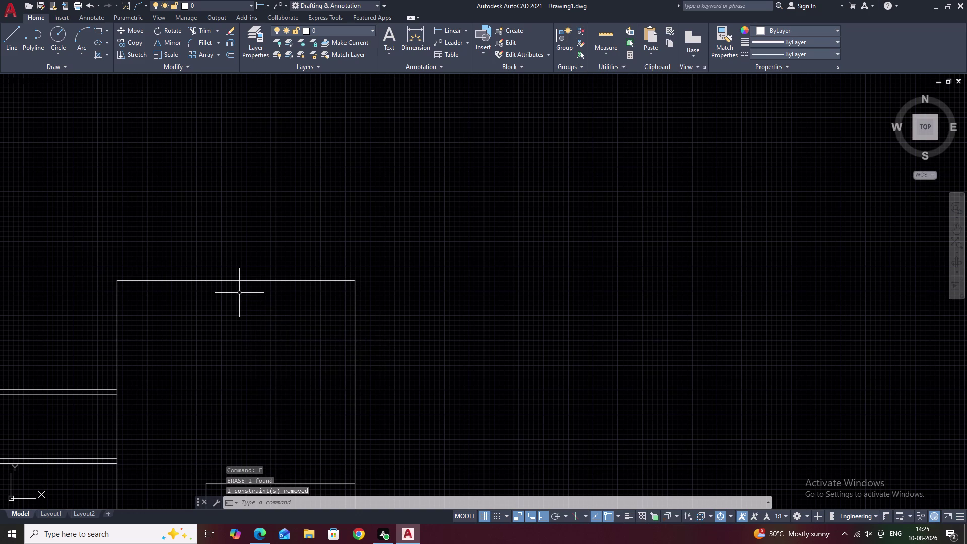